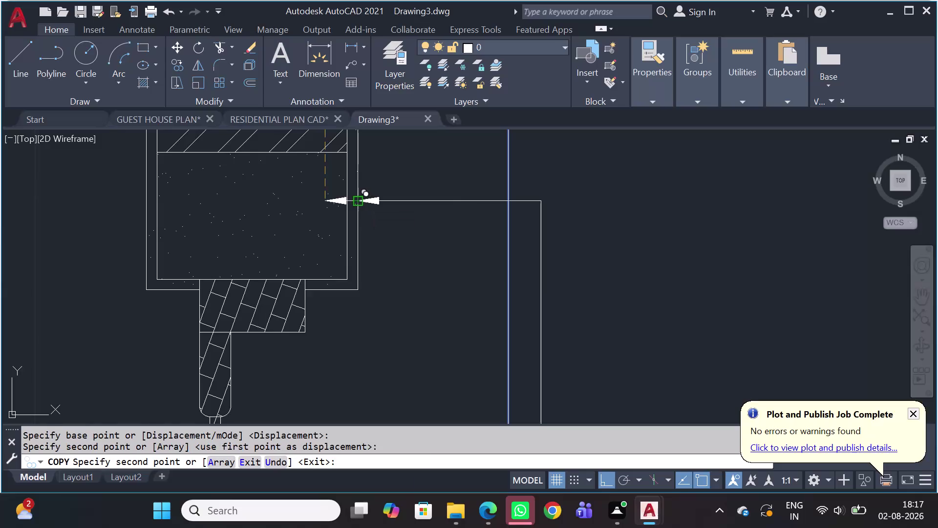
With Ortho off, copy the BRICK WALL -9" note onto the wooden block edge and door panel.
scroll(down, 3)
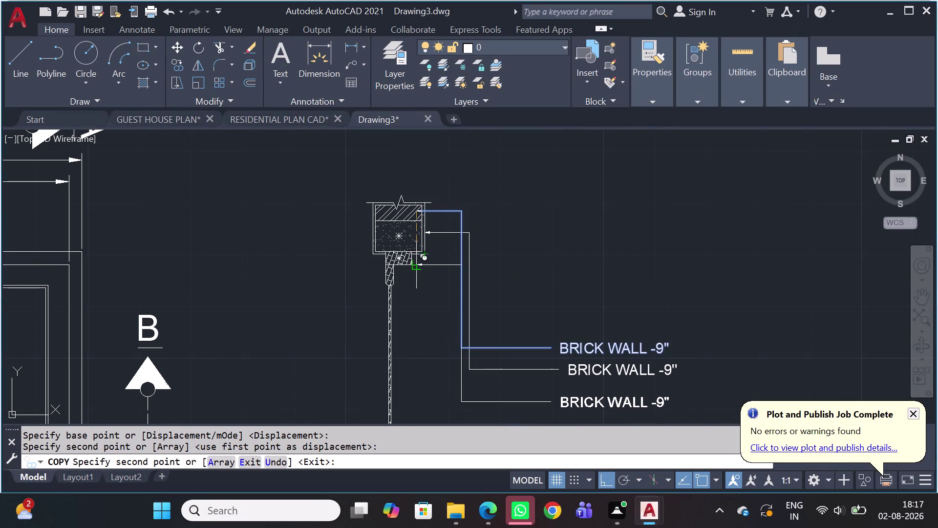
scroll(up, 3)
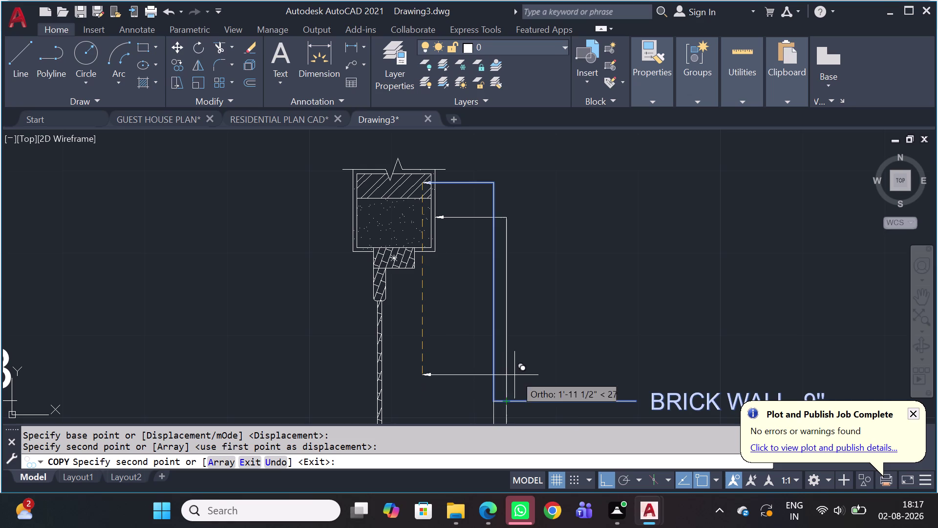
scroll(up, 3)
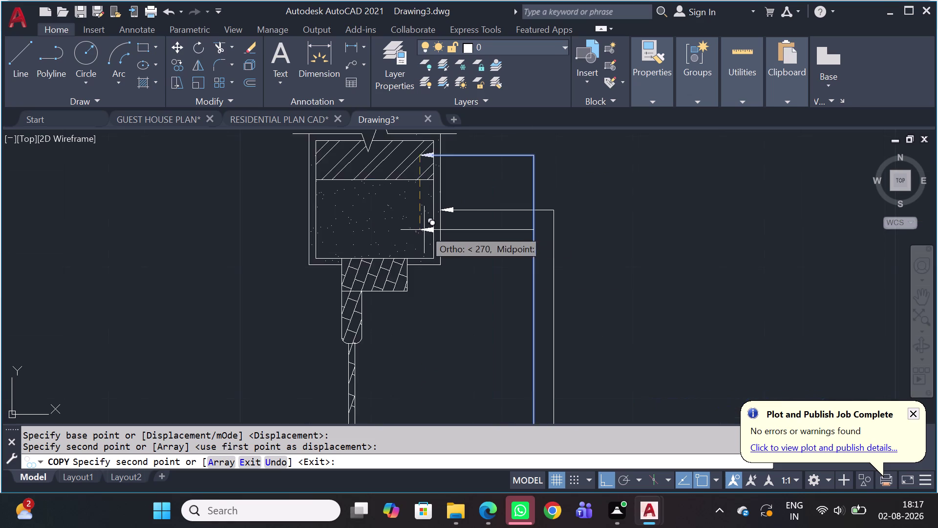
scroll(up, 3)
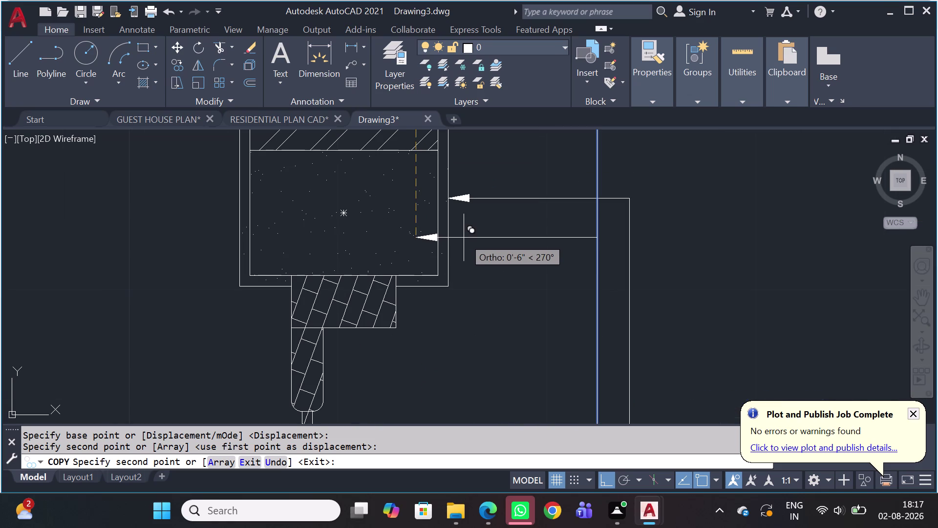
key(shift+F8)
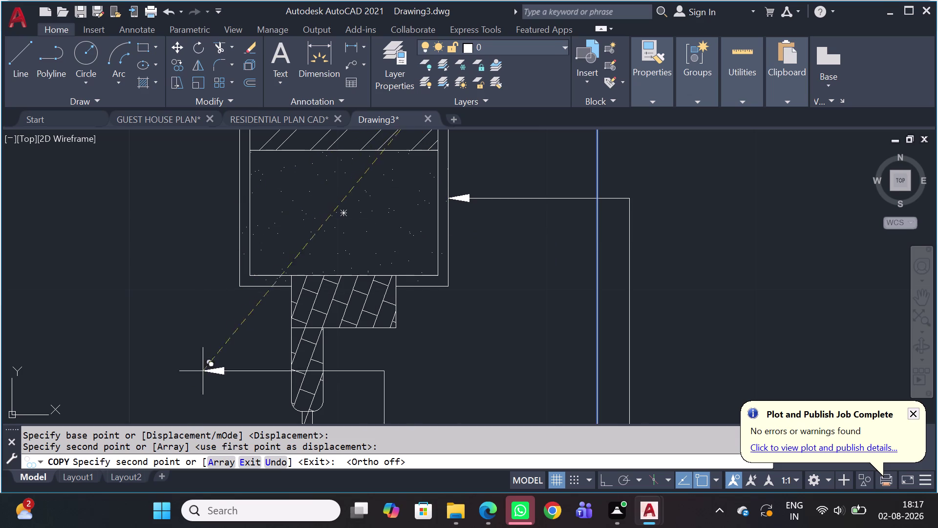
scroll(up, 3)
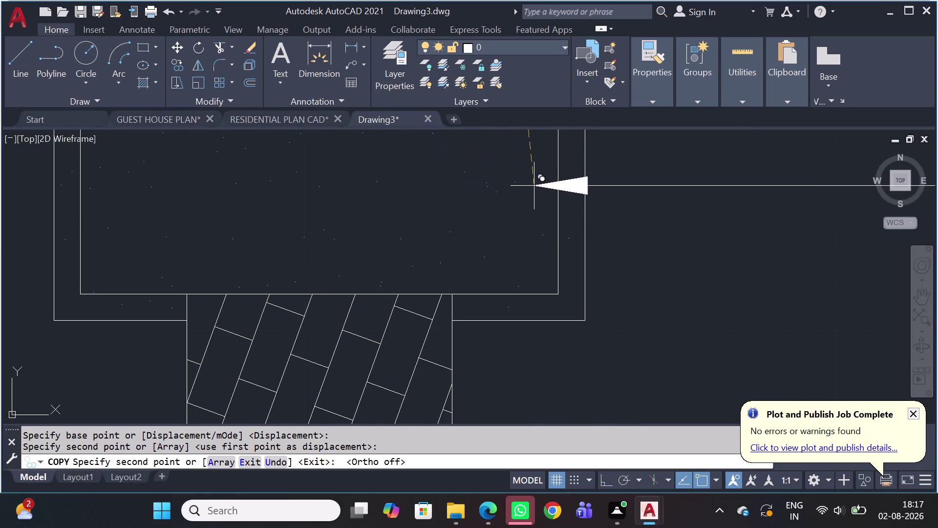
scroll(down, 3)
scroll(up, 3)
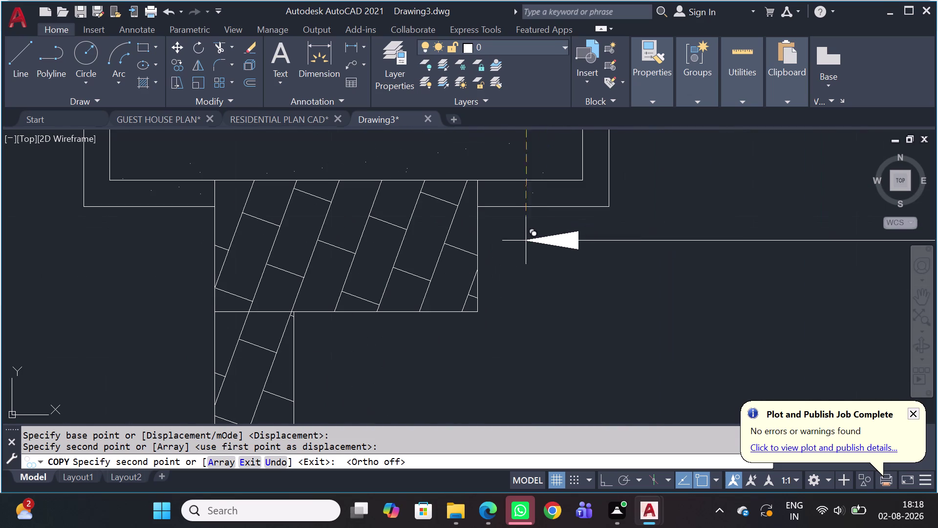
click(478, 251)
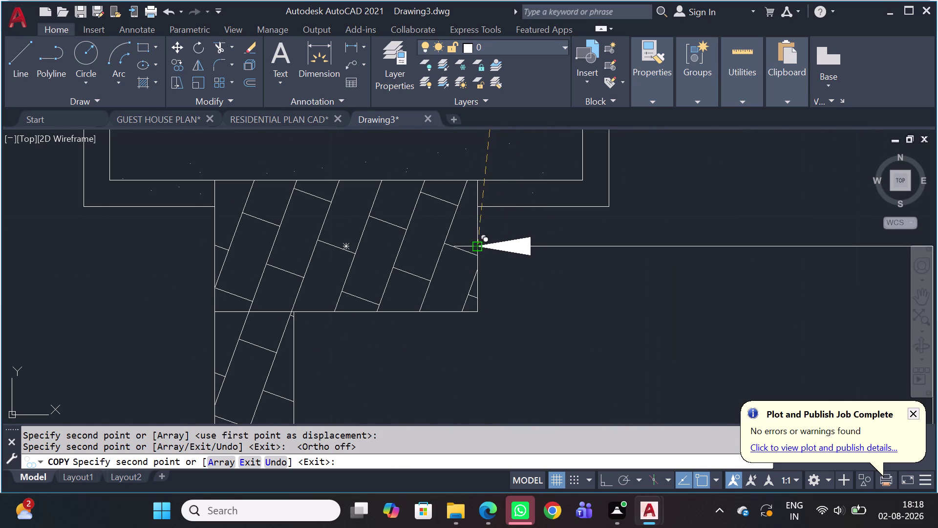
scroll(down, 3)
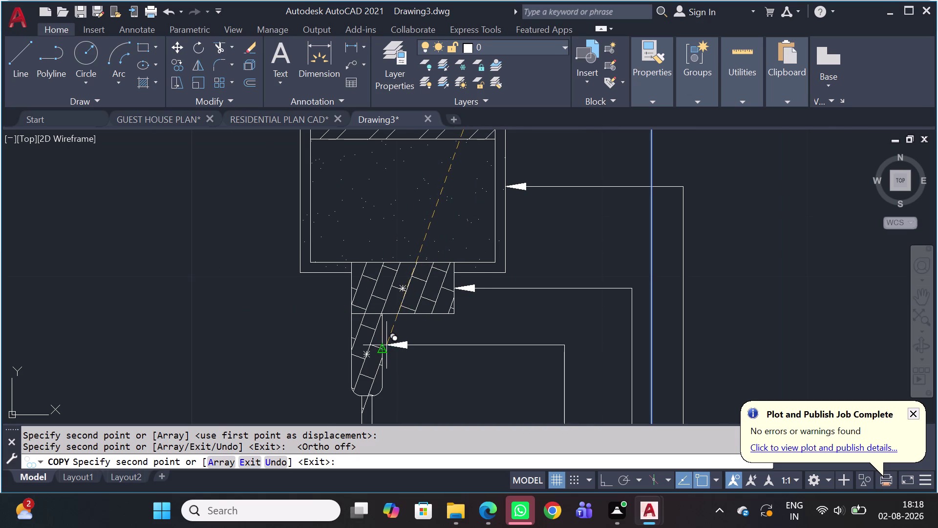
click(386, 347)
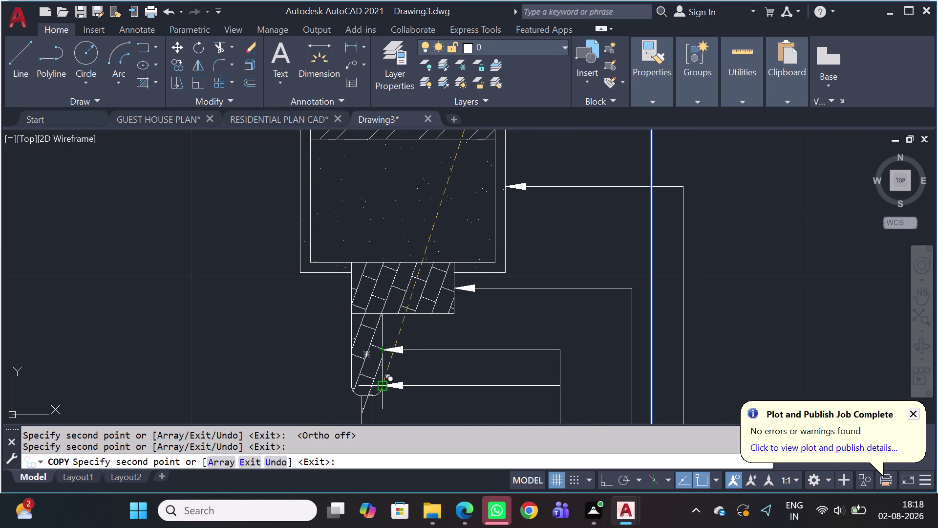
click(378, 388)
Place further note copies along the thin panel and lower block, then finish copying.
scroll(down, 3)
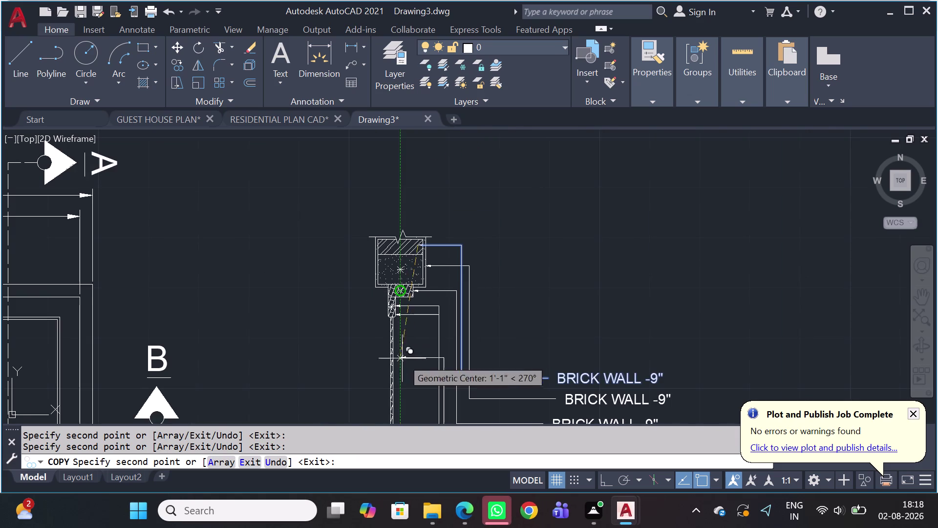
middle_drag(396, 370, 409, 254)
scroll(up, 3)
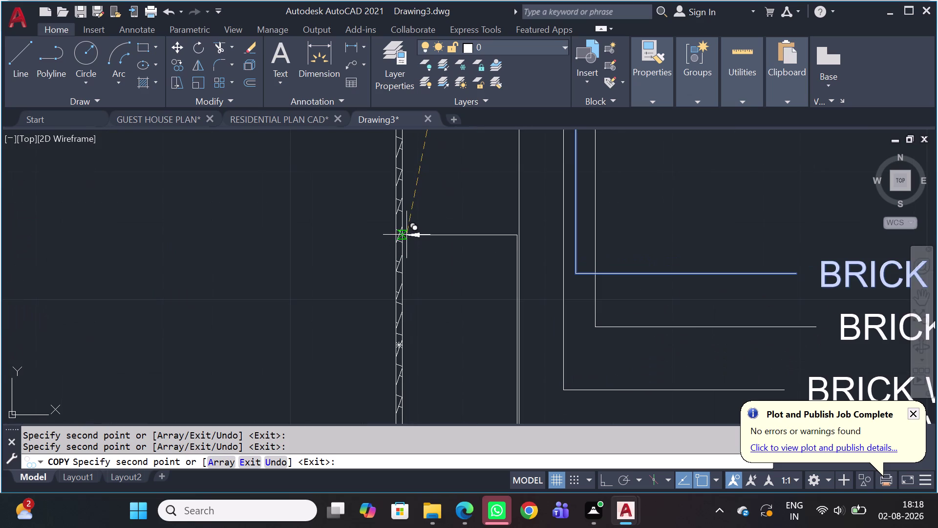
click(406, 234)
scroll(down, 3)
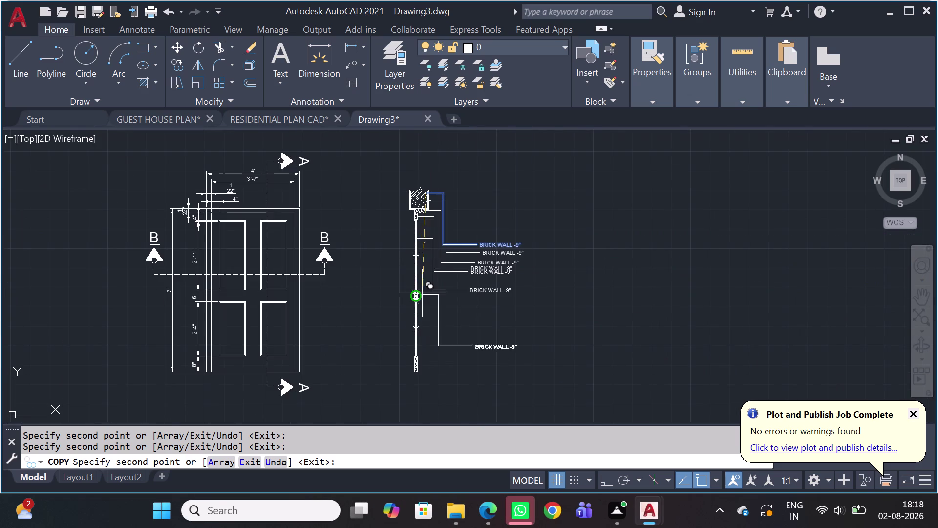
scroll(up, 3)
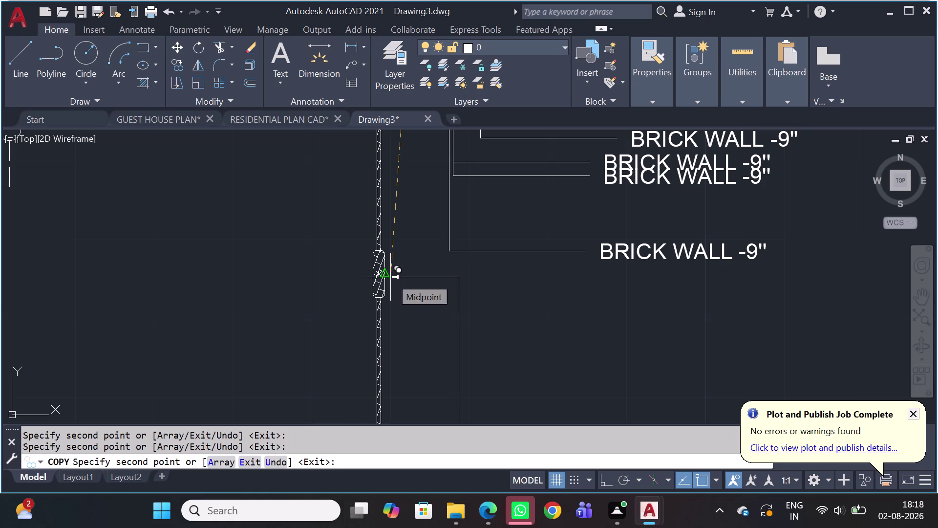
click(390, 277)
scroll(down, 3)
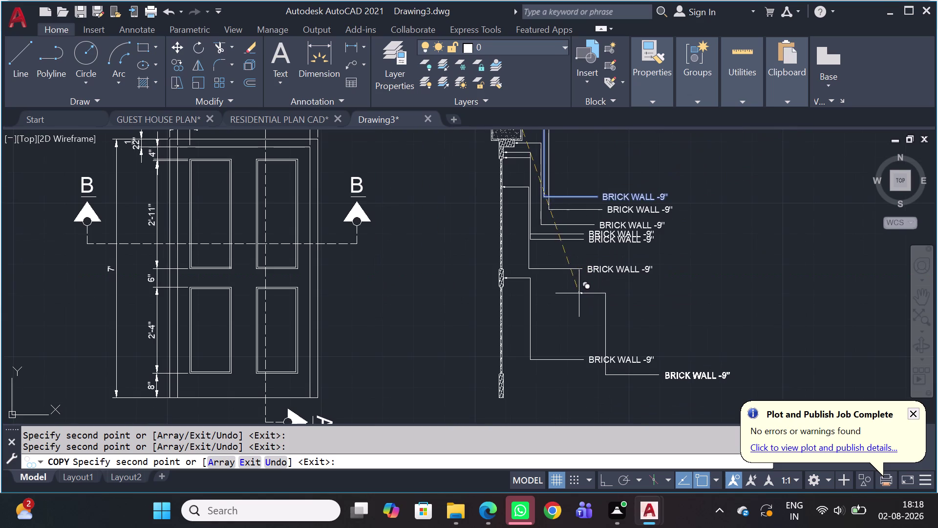
key(Escape)
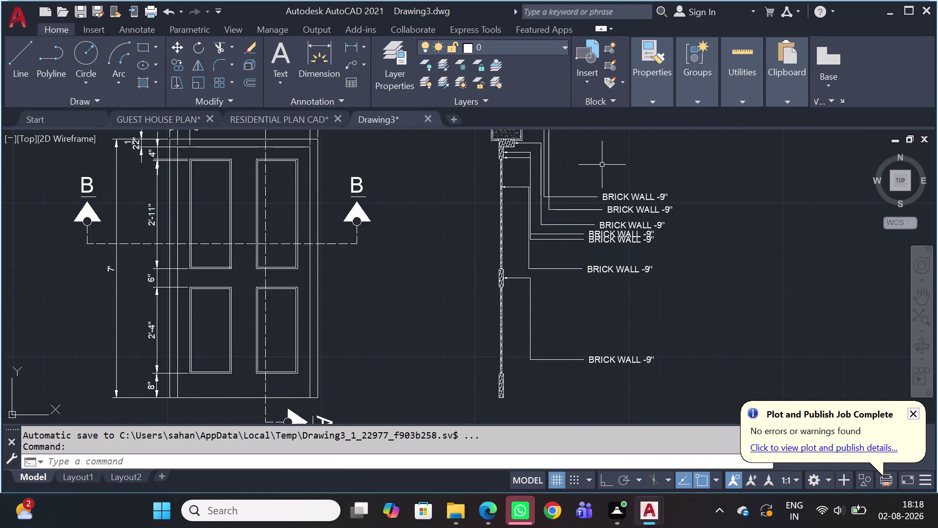
Window-select the five duplicated BRICK WALL -9" notes and delete them.
middle_drag(602, 174, 659, 320)
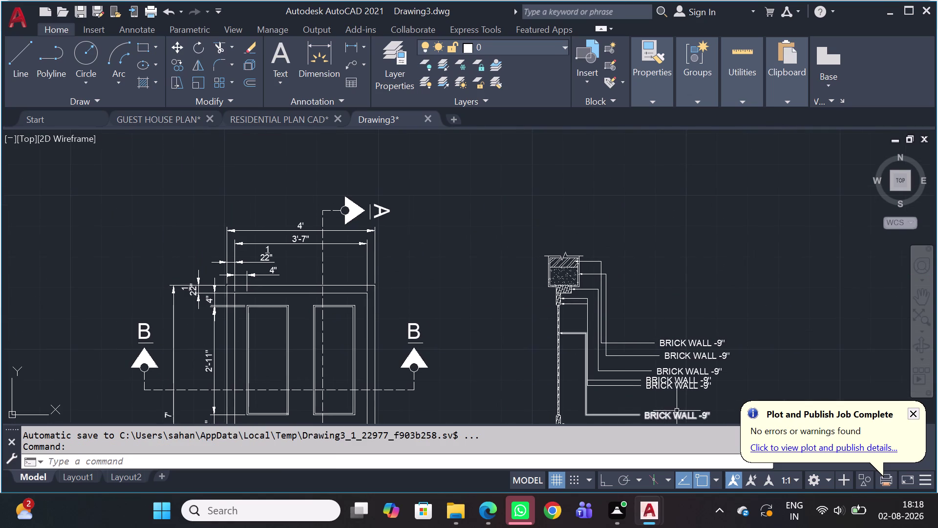
scroll(up, 3)
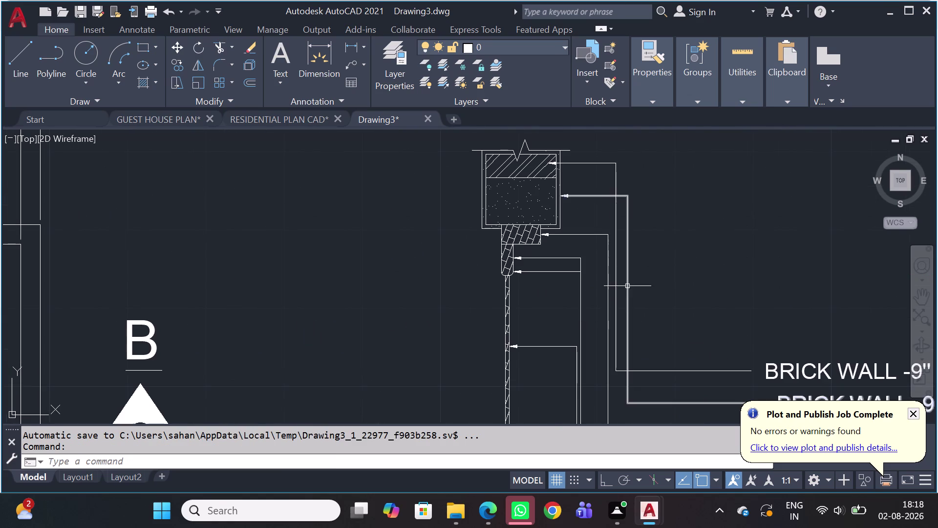
middle_drag(632, 289, 631, 224)
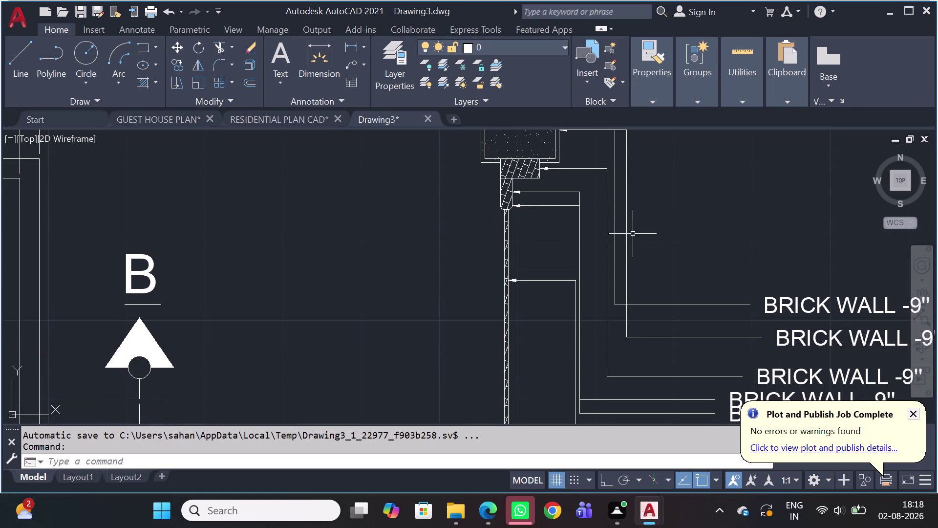
click(640, 316)
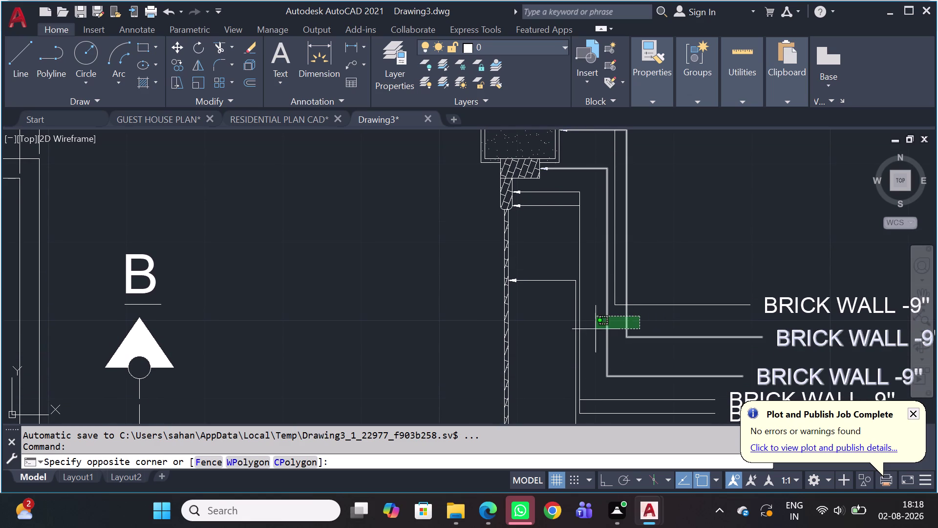
click(571, 354)
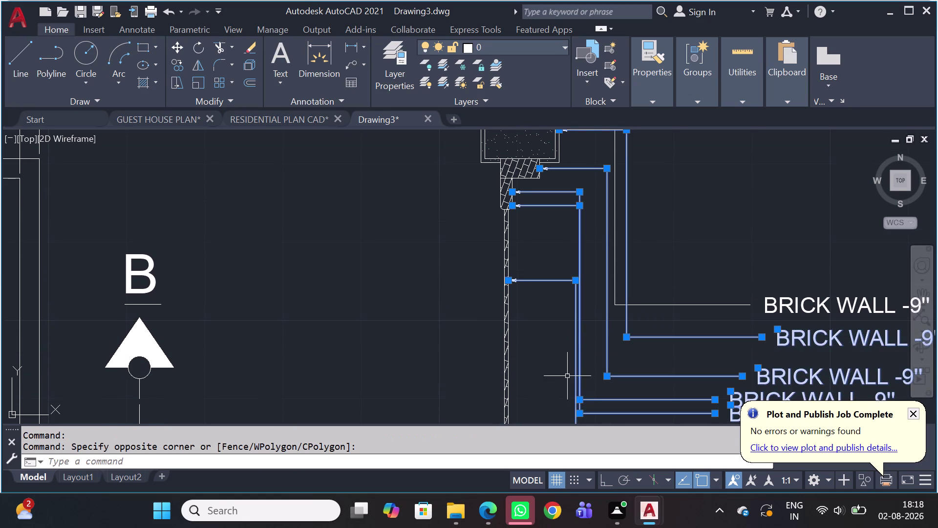
key(Delete)
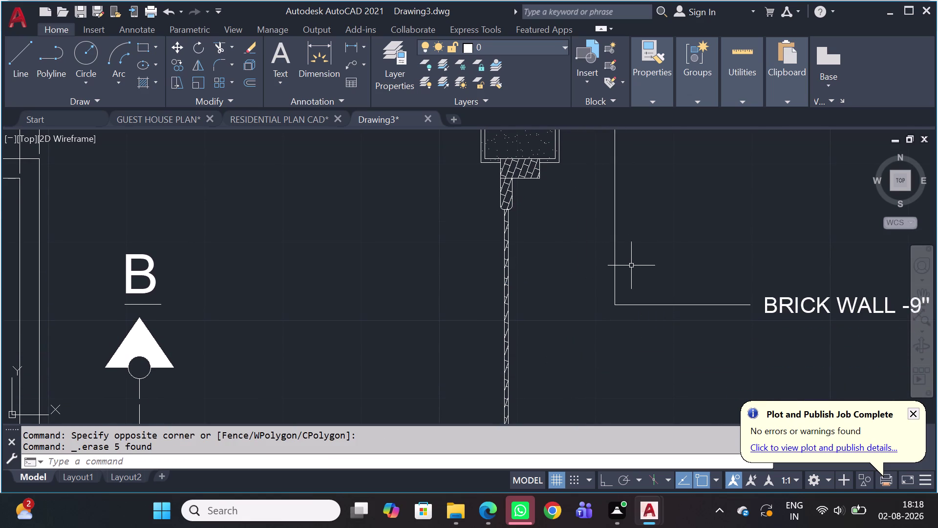
scroll(down, 3)
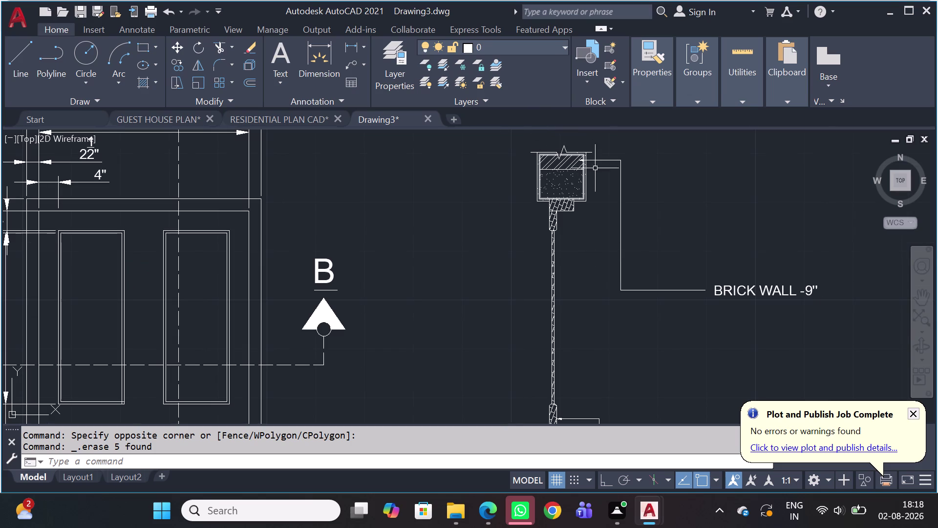
click(351, 68)
scroll(up, 3)
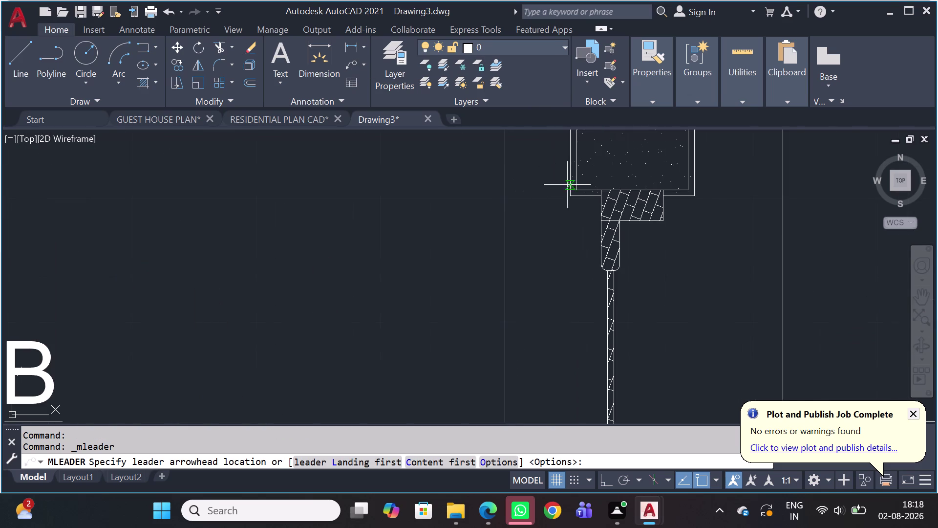
Draw a trial multileader from the door frame out to the right with Ortho on.
middle_drag(583, 193, 335, 397)
scroll(up, 3)
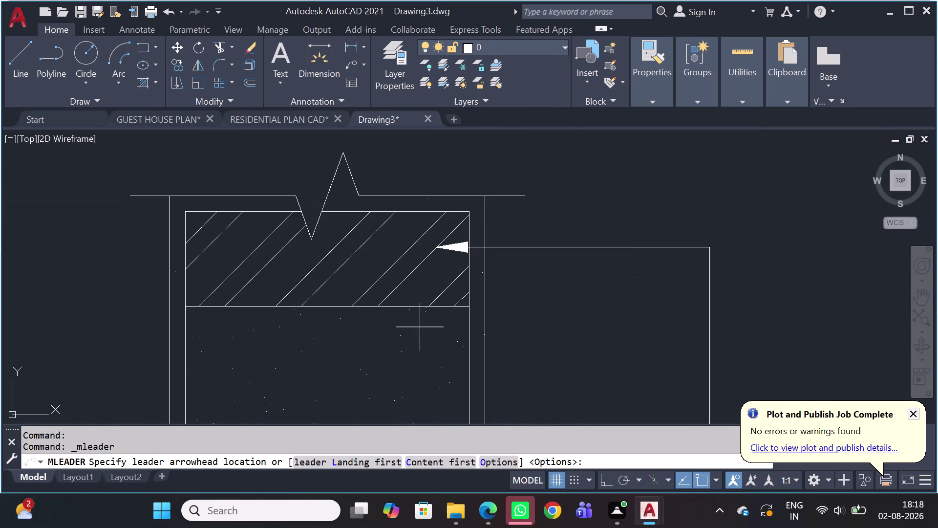
click(481, 281)
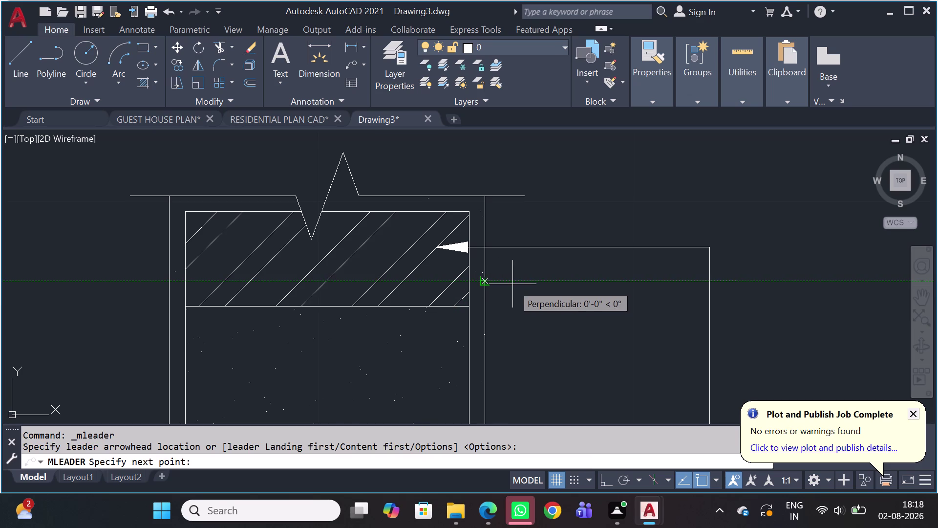
click(573, 280)
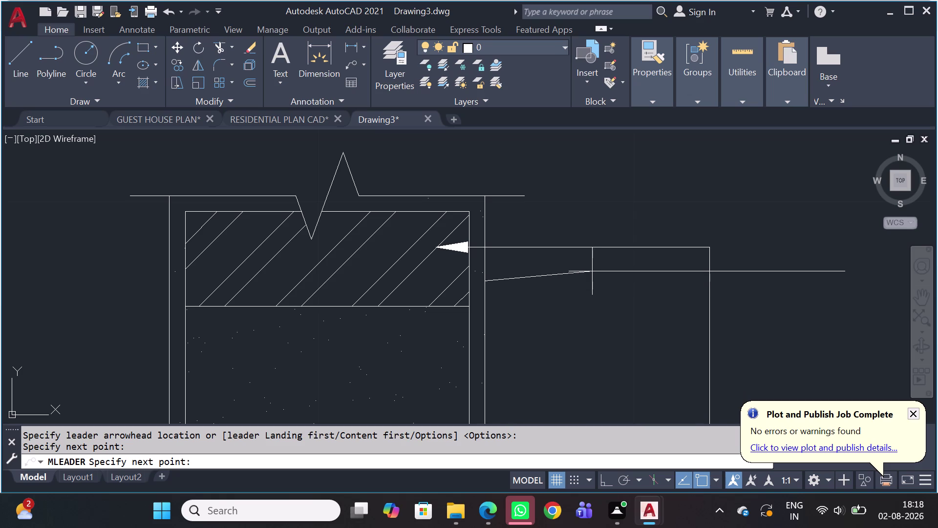
key(shift+F8)
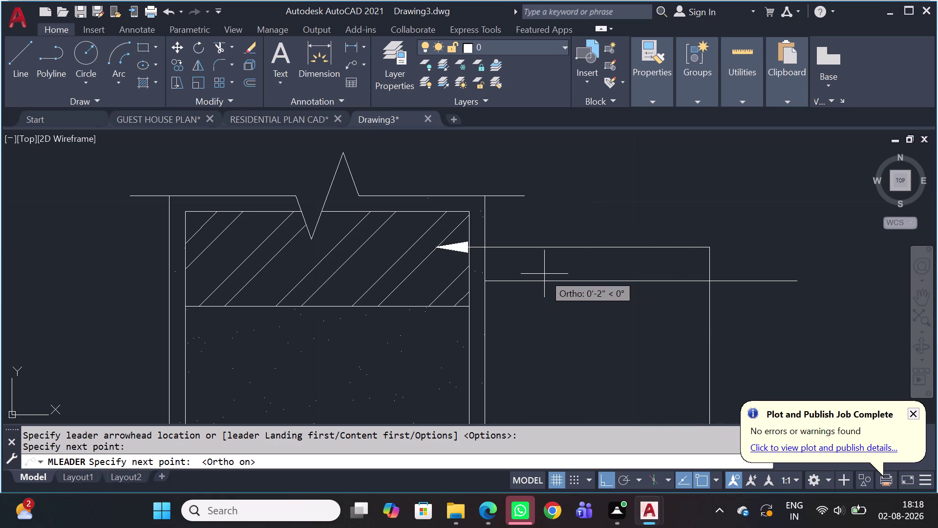
click(576, 276)
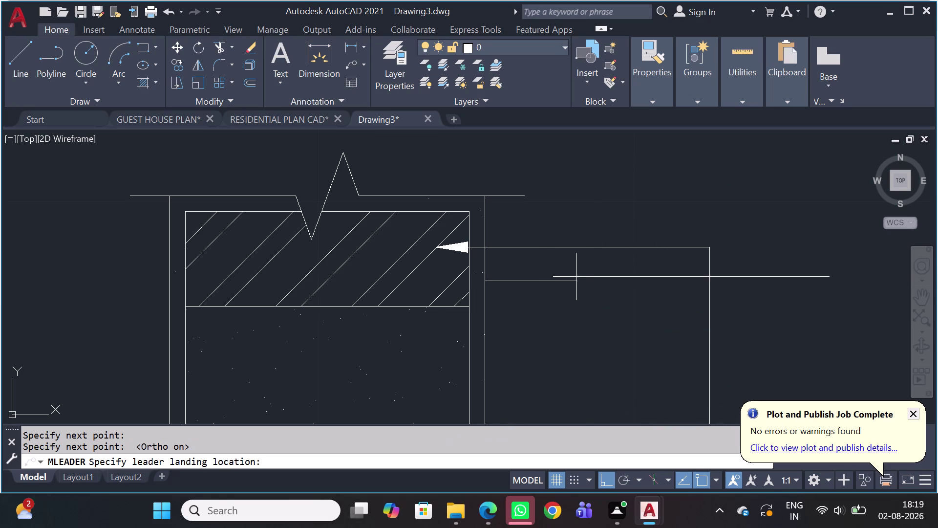
scroll(down, 3)
middle_drag(562, 381, 577, 297)
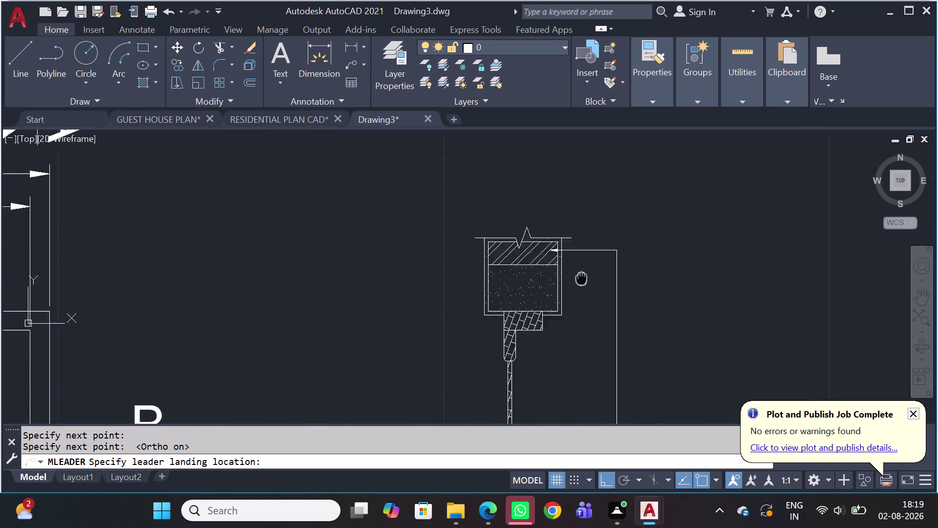
middle_drag(577, 297, 590, 175)
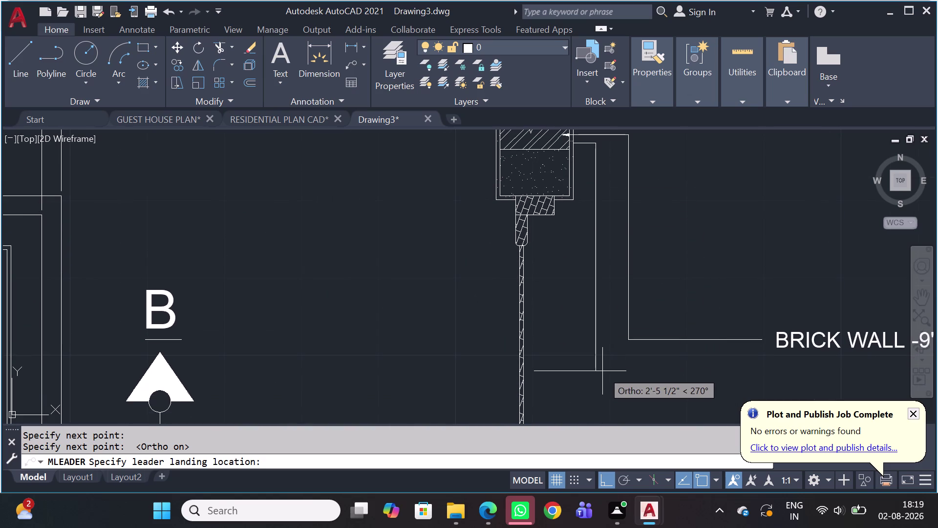
click(603, 362)
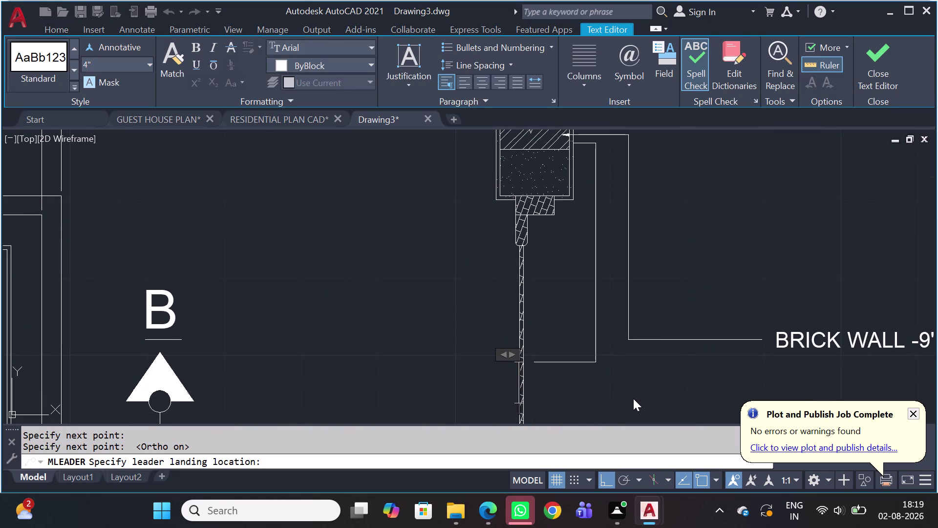
Cancel the empty note text and delete the leftover leader.
key(Escape)
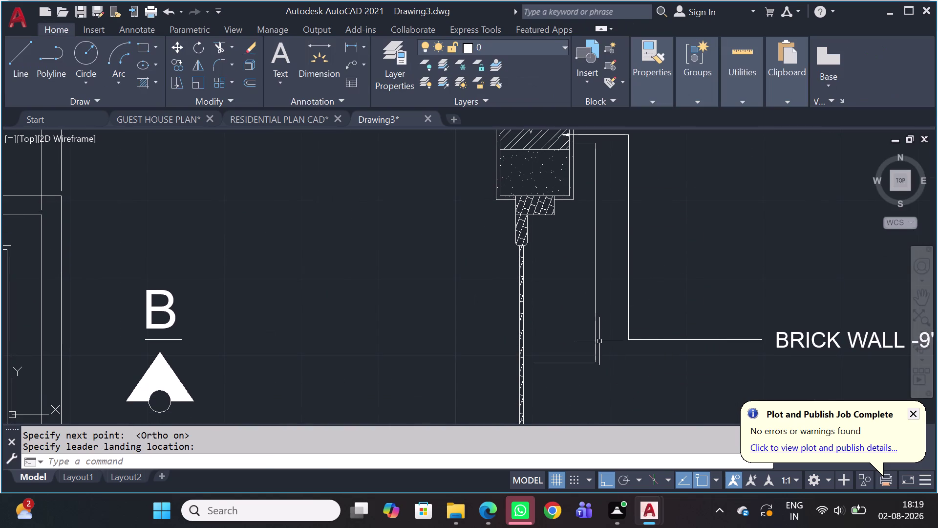
click(603, 350)
click(571, 296)
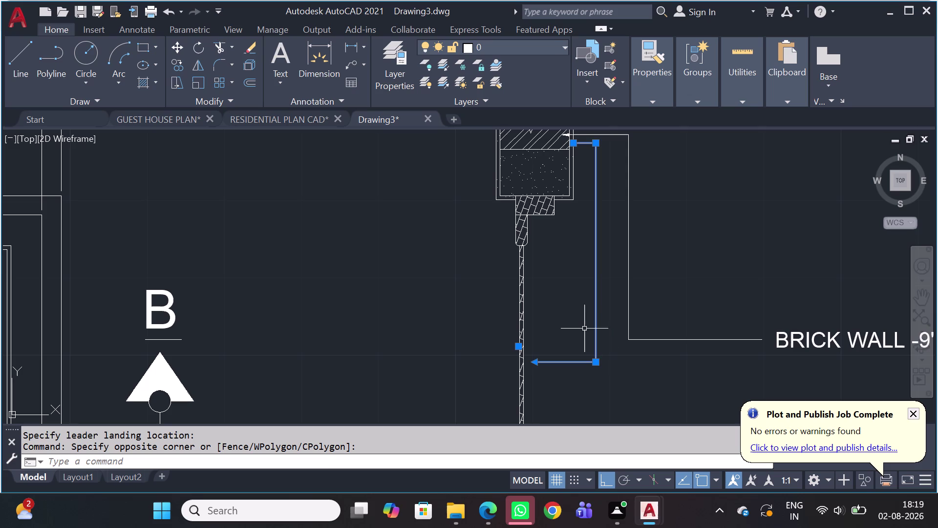
key(Delete)
Draw a multileader from the plaster layer, landing beneath the BRICK WALL -9" note.
scroll(down, 3)
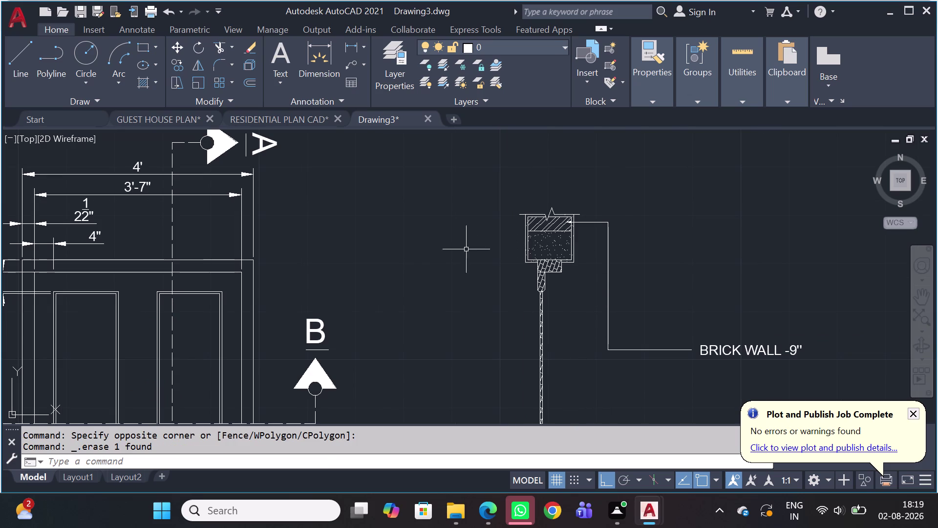
scroll(up, 3)
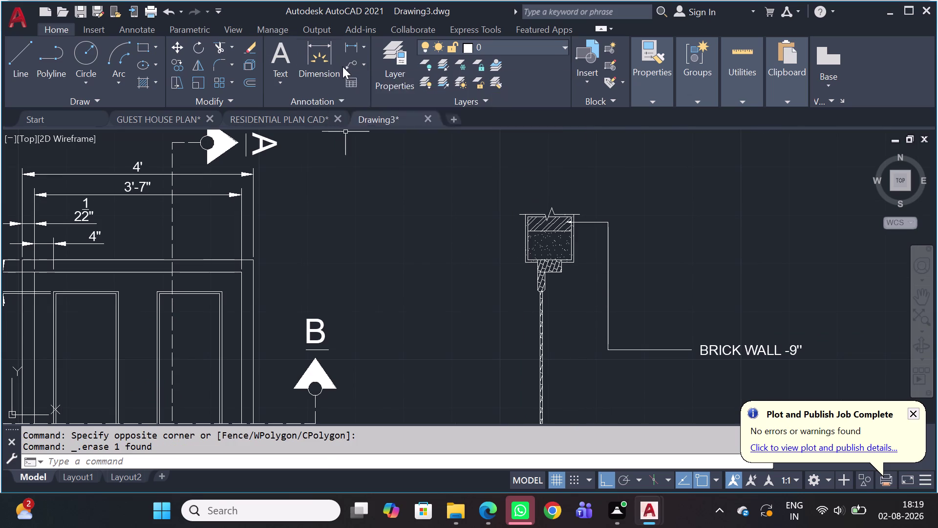
click(343, 69)
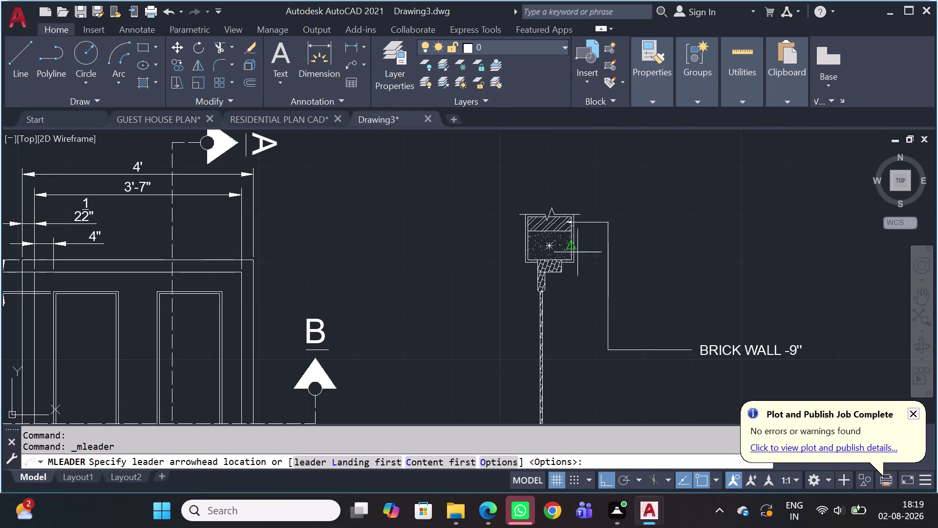
scroll(up, 3)
scroll(up, 3)
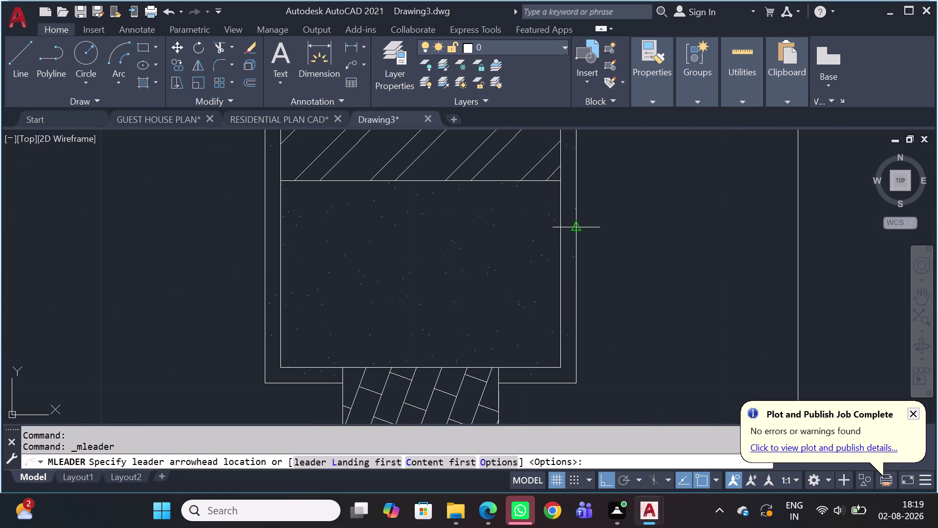
scroll(down, 3)
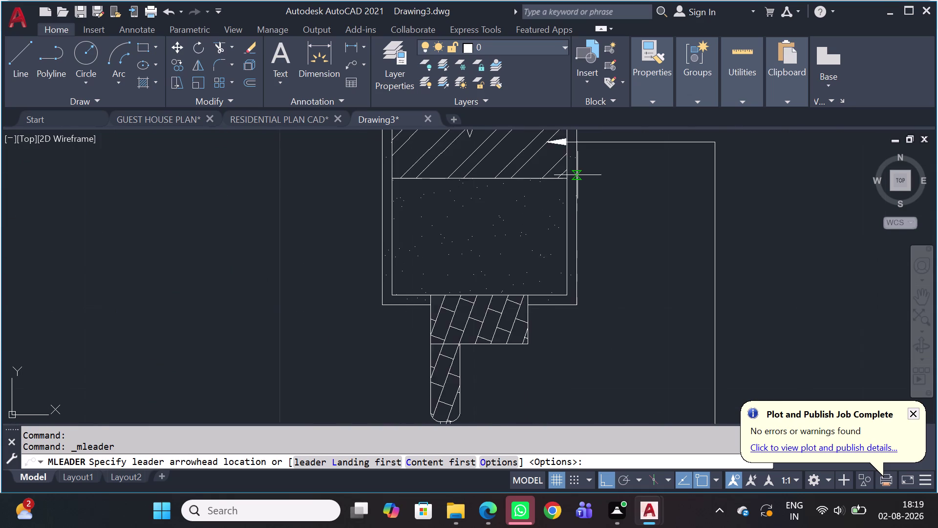
scroll(down, 3)
scroll(up, 3)
middle_drag(585, 187, 615, 230)
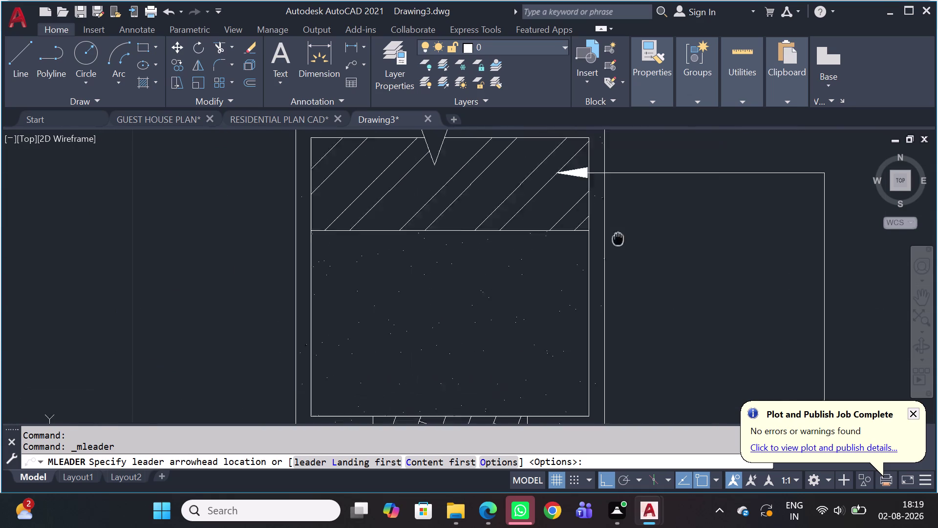
middle_drag(615, 230, 631, 270)
scroll(up, 3)
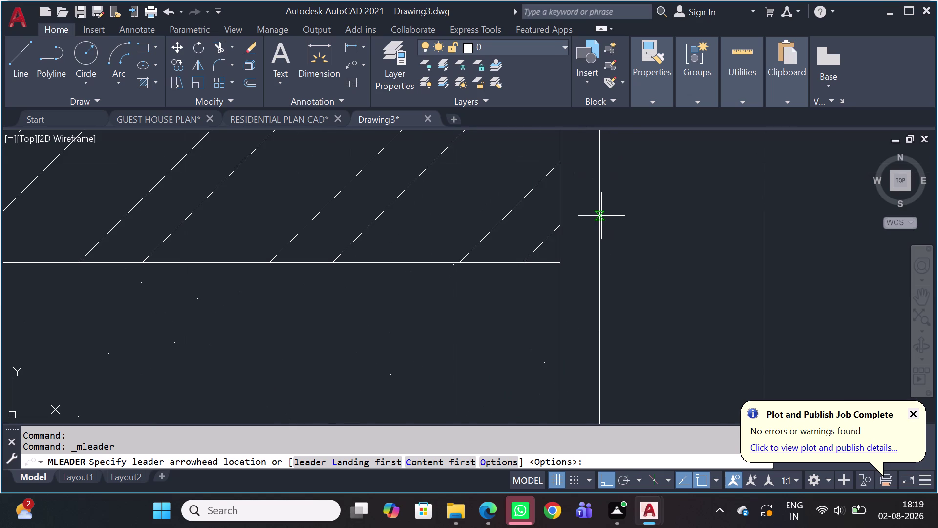
click(602, 216)
scroll(down, 3)
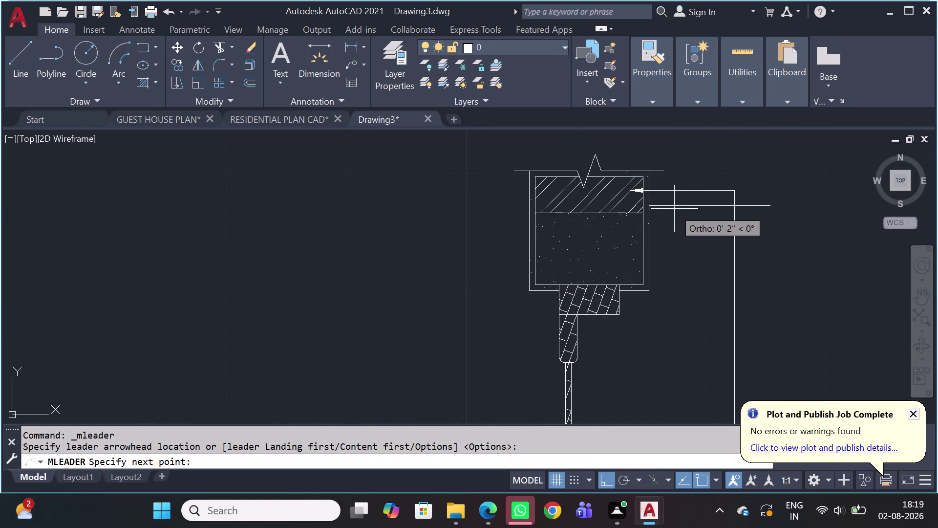
click(680, 209)
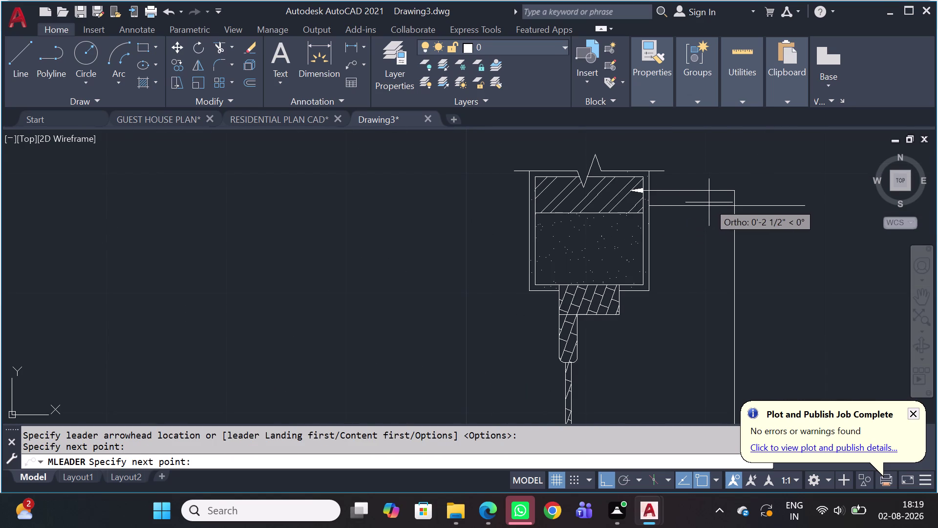
scroll(down, 3)
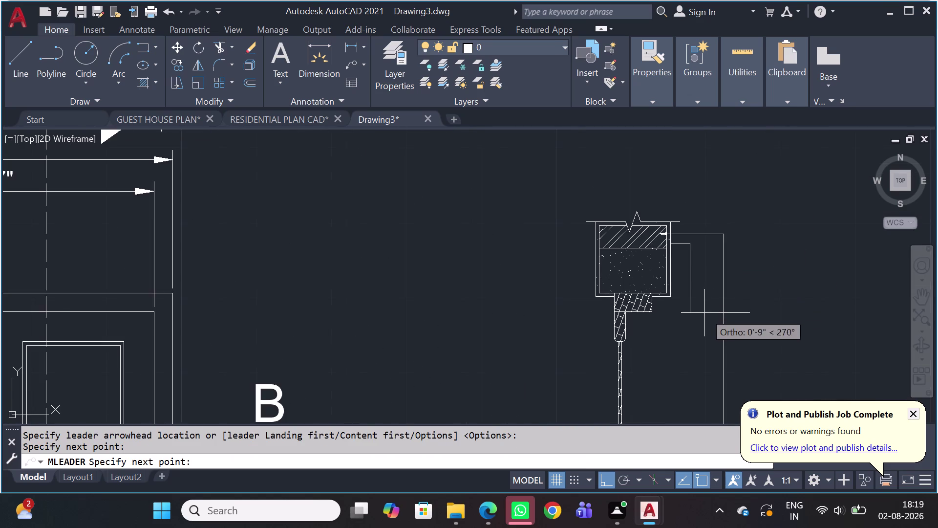
scroll(down, 3)
middle_drag(702, 410, 700, 401)
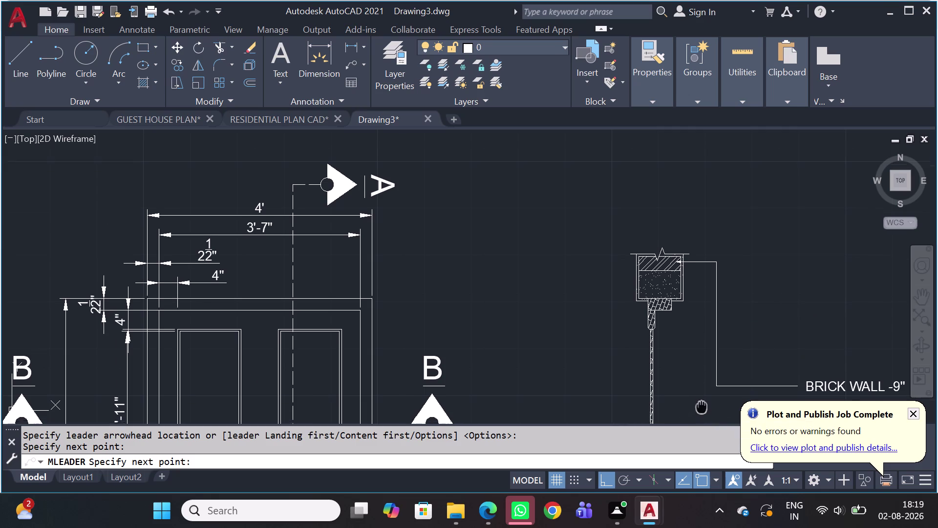
middle_drag(700, 401, 676, 288)
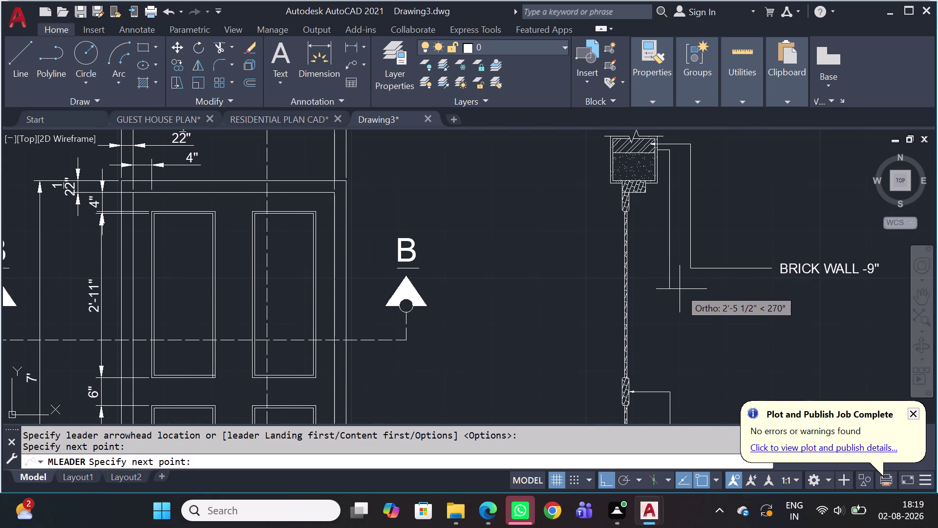
click(679, 293)
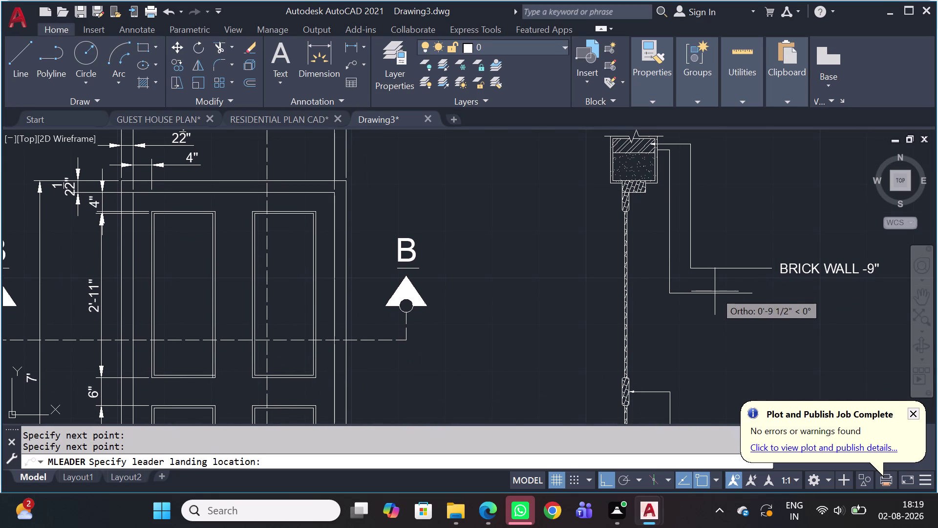
click(724, 295)
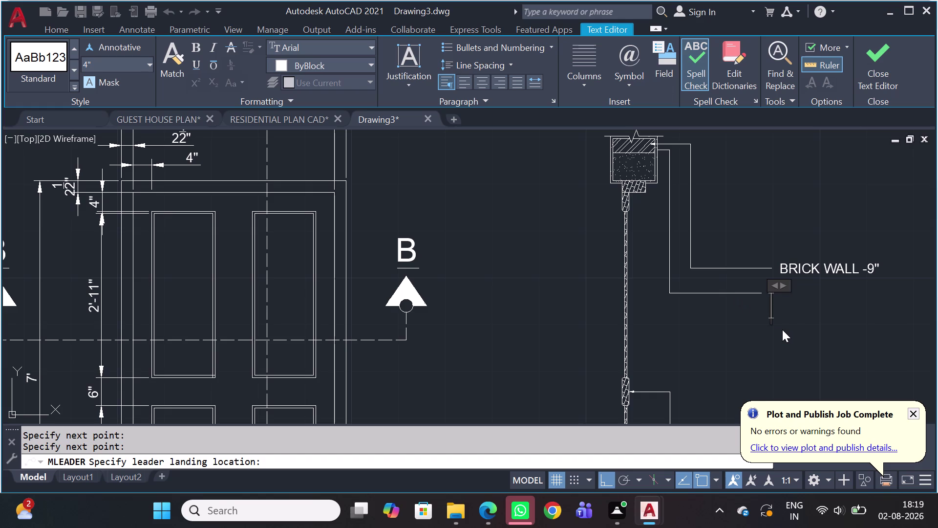
Type the note text CEMENT PLASTER -1/2, correcting stray line breaks and typos.
text(CEM)
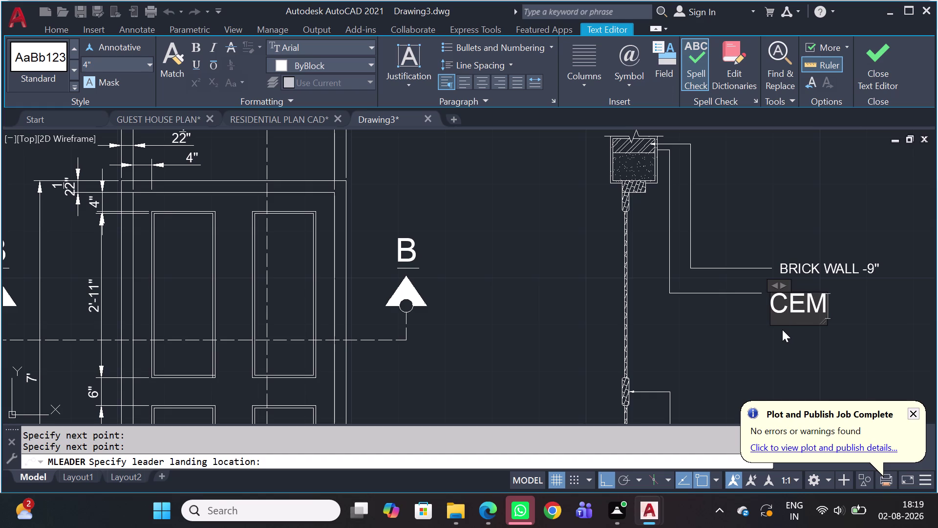
text(ENT)
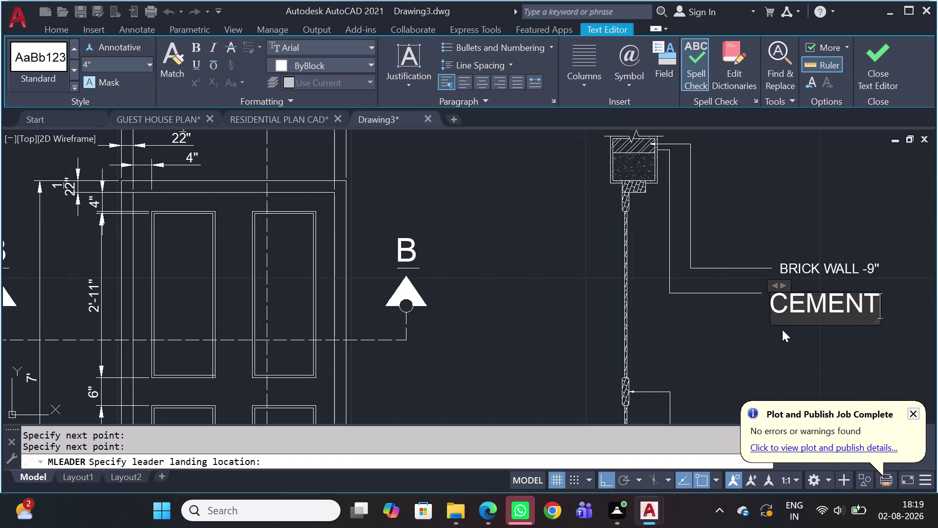
key(space)
text(PL)
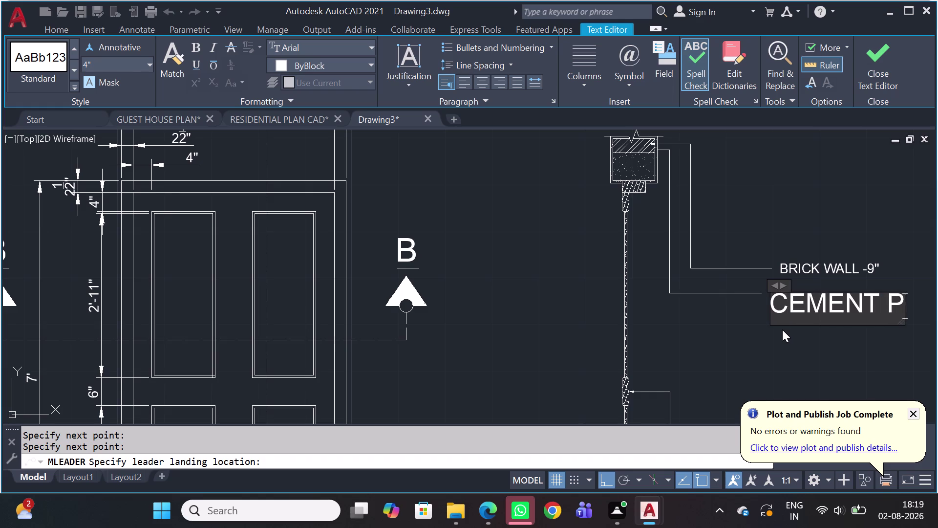
text(ASTER)
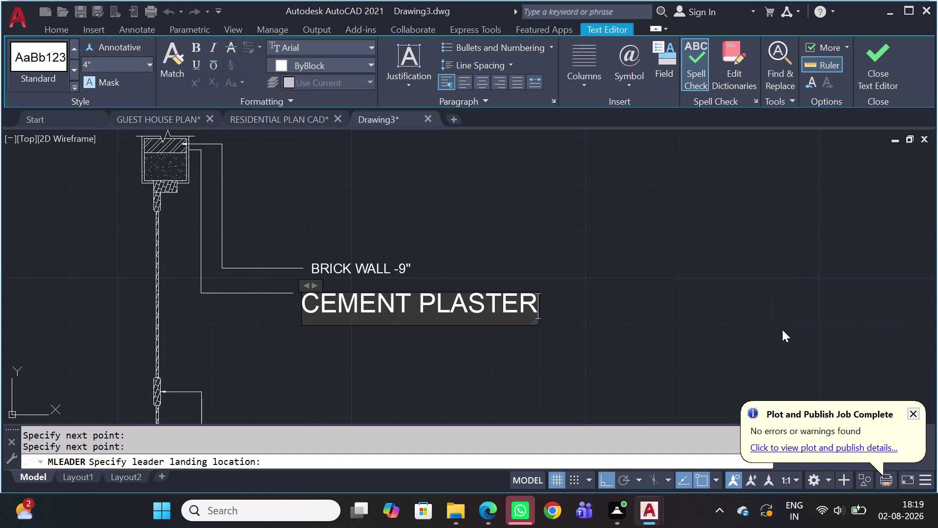
key(space)
key(minus)
key(1)
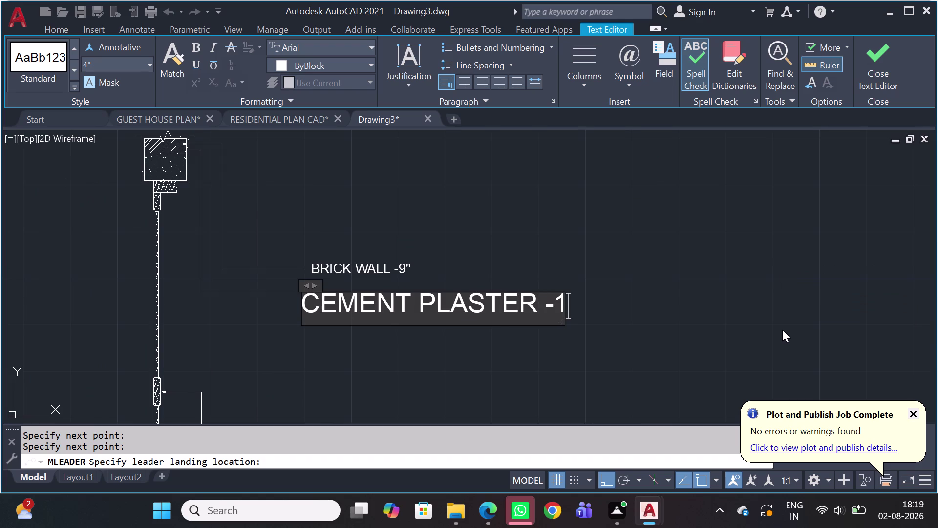
text(/2)
key(Return)
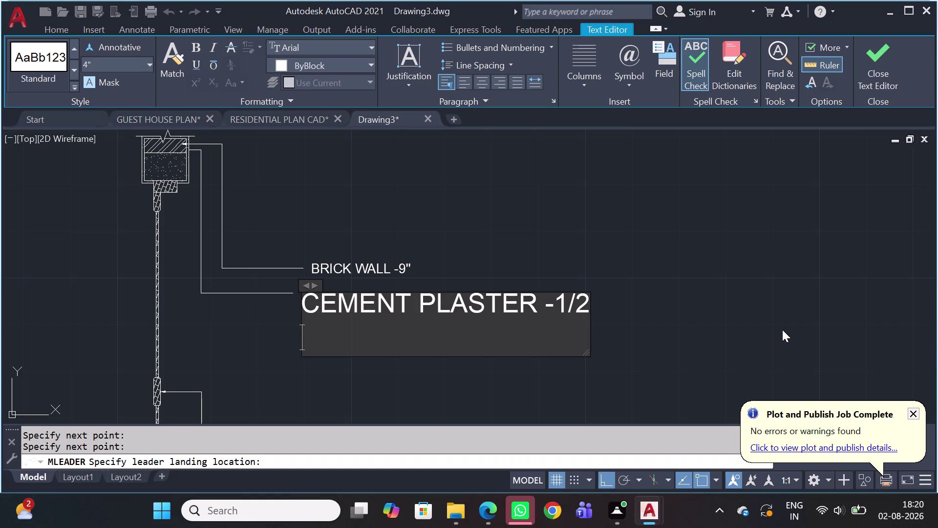
key(BackSpace)
key(BackSpace)
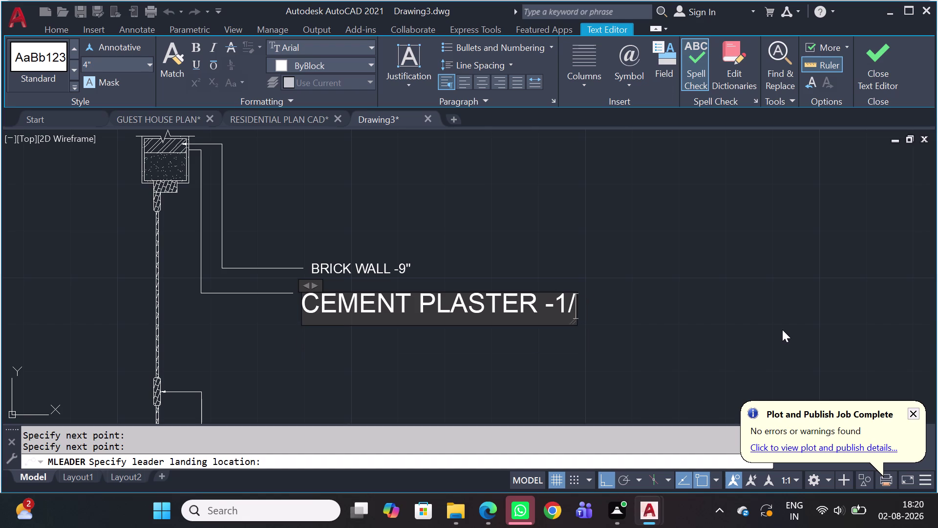
key(2)
key(Return)
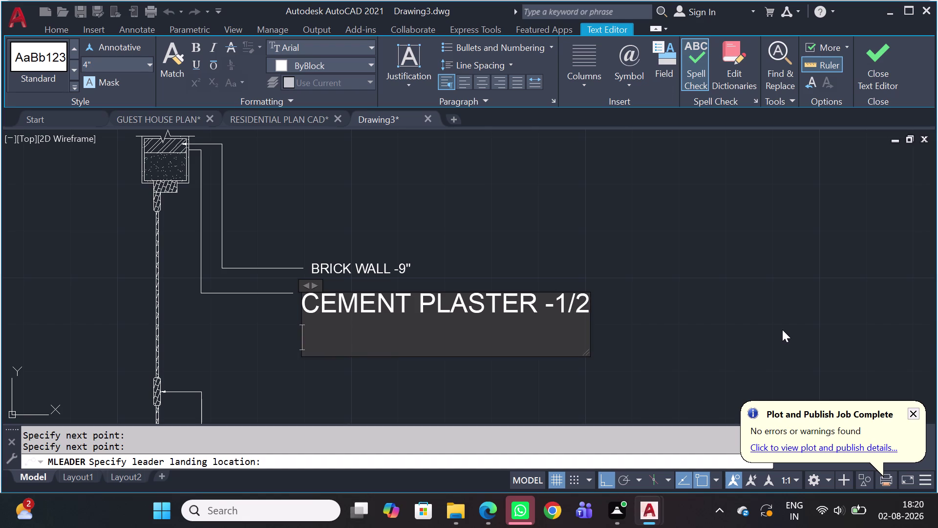
key(BackSpace)
key(BackSpace)
key(BackSpace)
key(BackSpace)
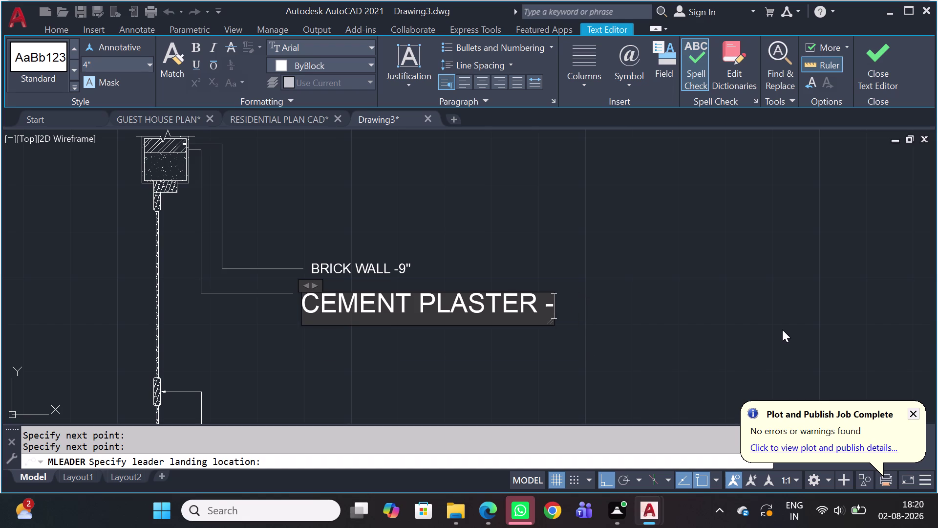
text(1/2)
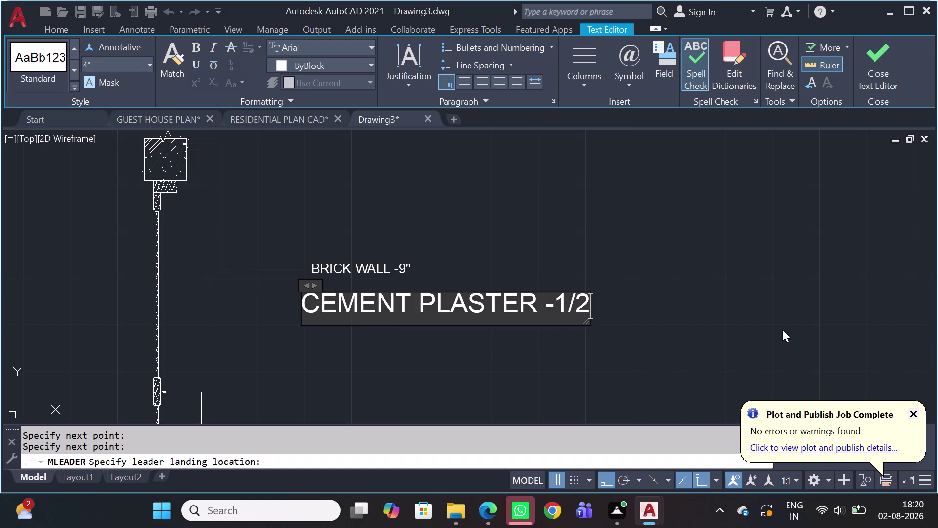
key(Return)
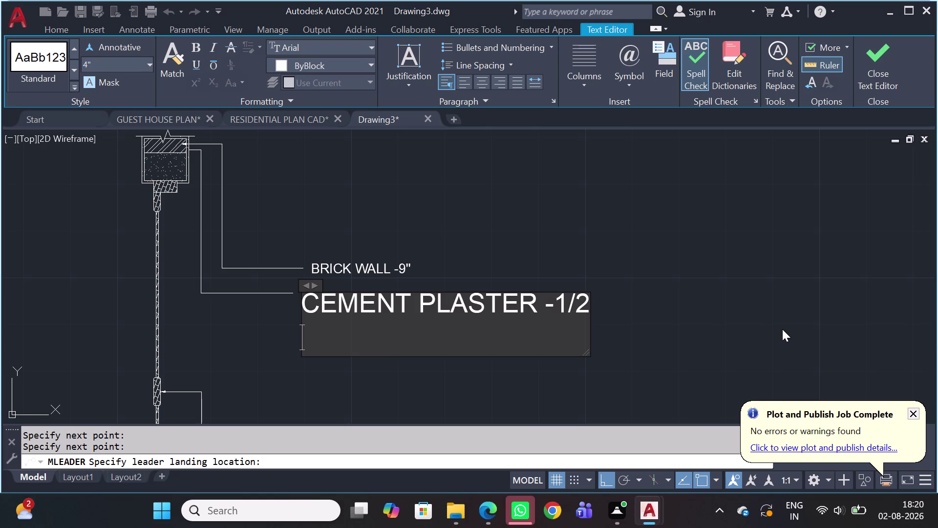
key(BackSpace)
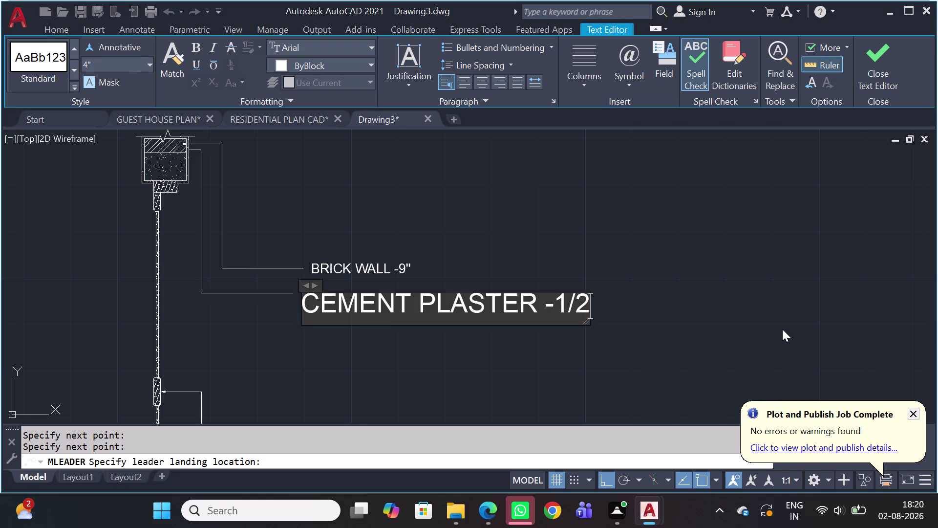
Add the inch mark and THICK, completing CEMENT PLASTER -1/2" THICK, and close the editor.
text('')
key(Return)
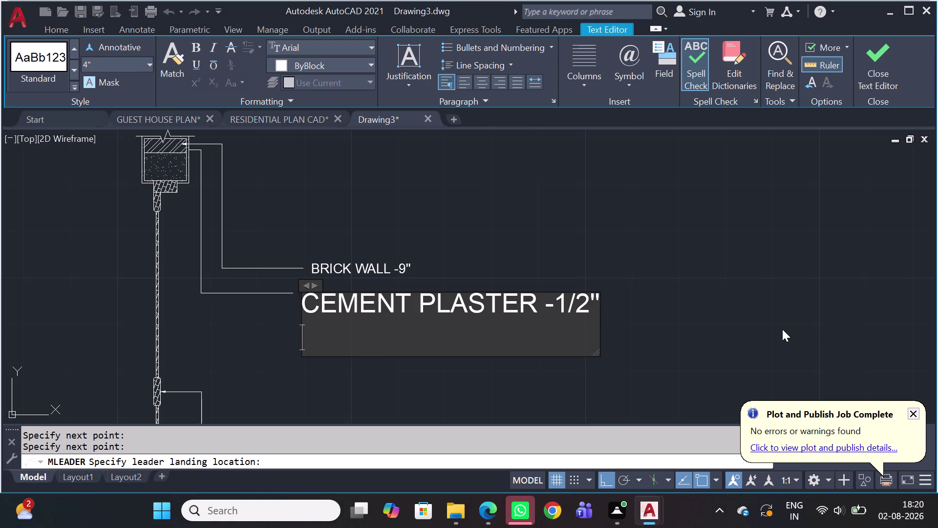
key(BackSpace)
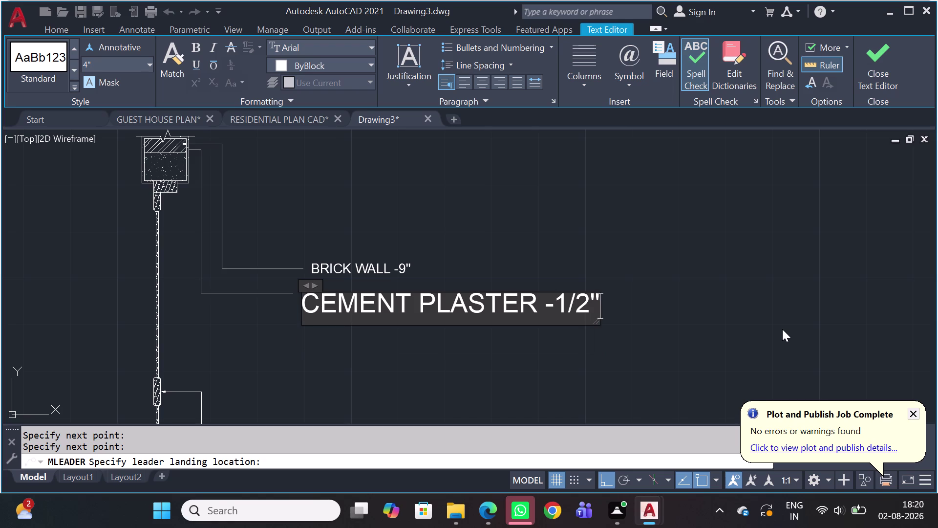
text(YJ)
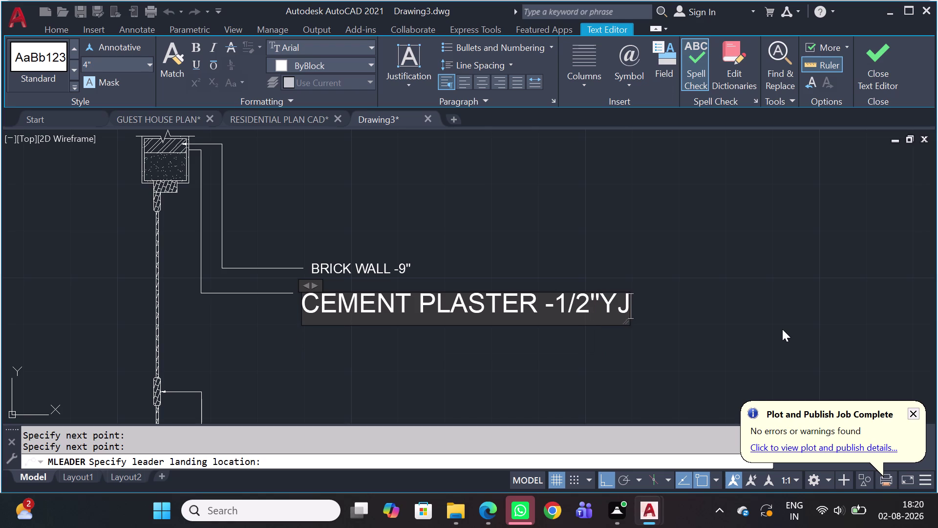
key(BackSpace)
key(BackSpace)
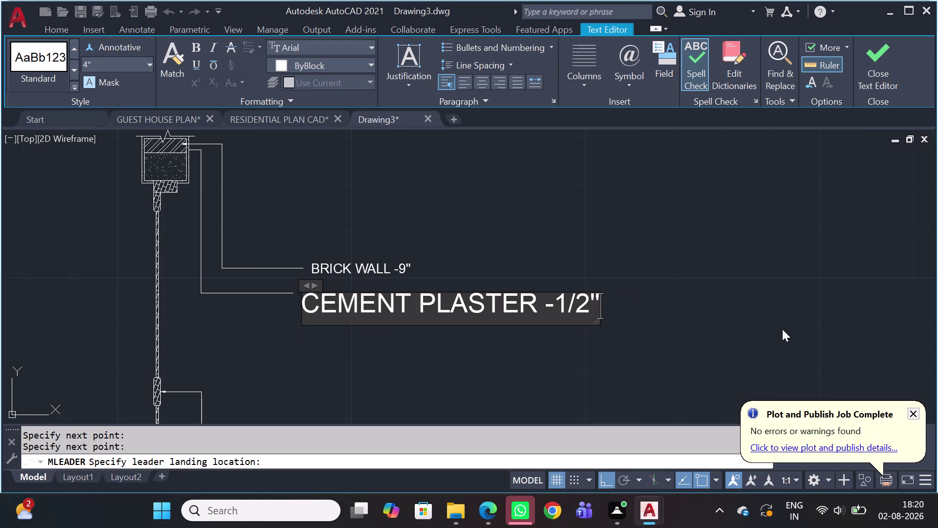
key(y)
key(BackSpace)
key(space)
text(T)
text(HICK)
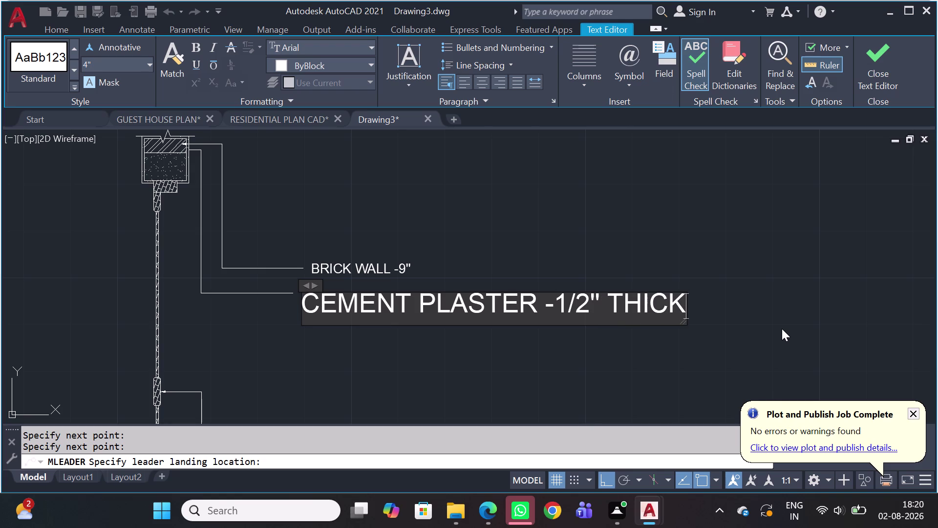
click(771, 379)
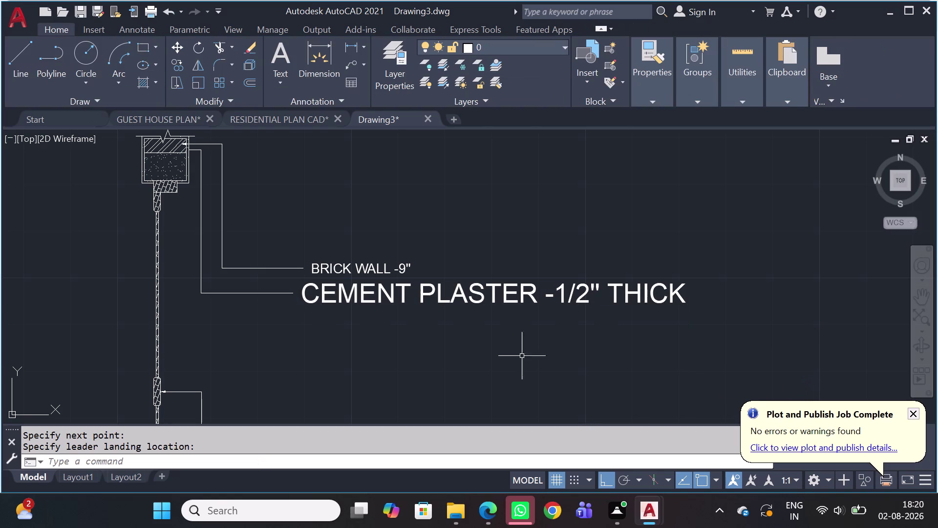
Try MATCHPROP with the BRICK WALL -9" note as source, then cancel.
scroll(down, 3)
scroll(up, 3)
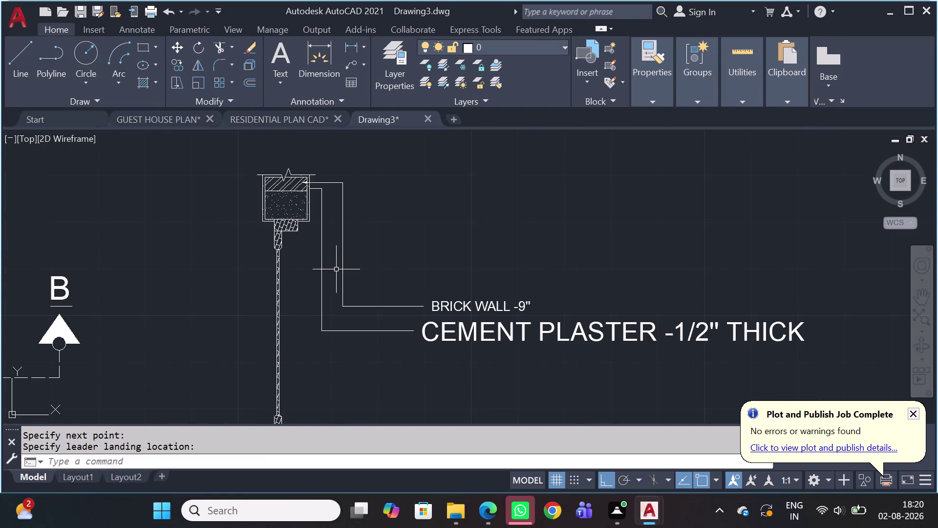
key(m)
key(a)
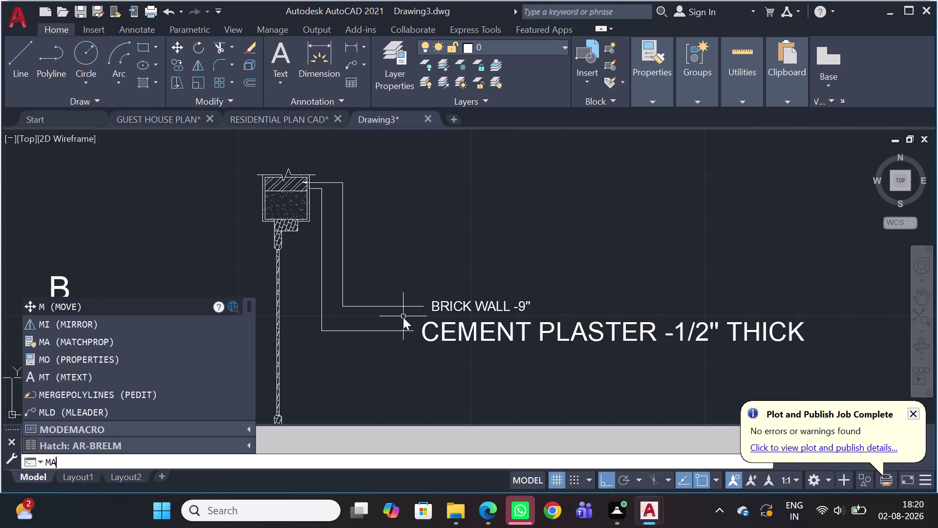
key(space)
click(436, 334)
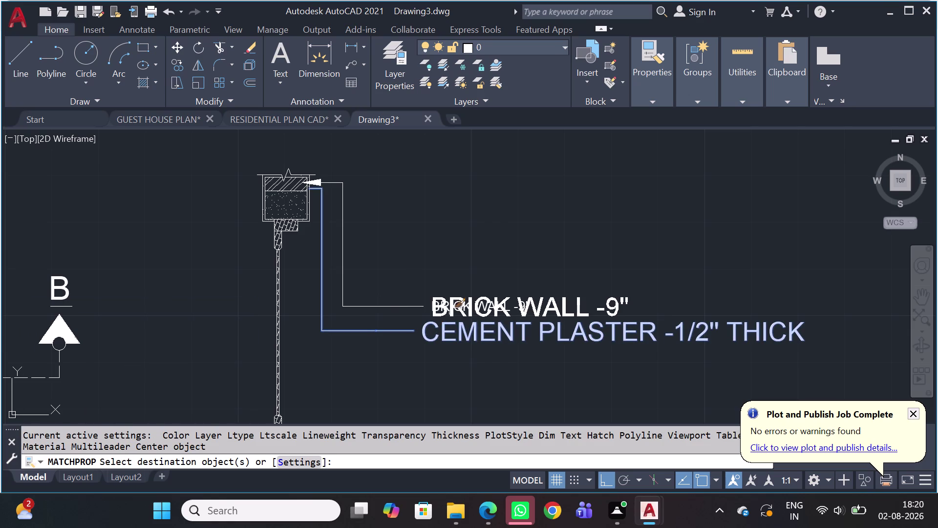
key(Escape)
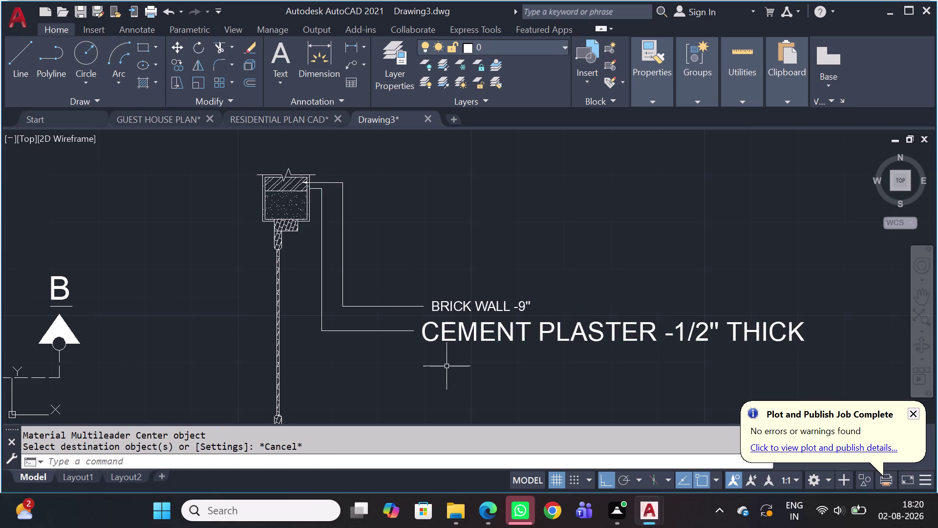
Match the CEMENT PLASTER note's properties to the BRICK WALL -9" note with MA.
key(m)
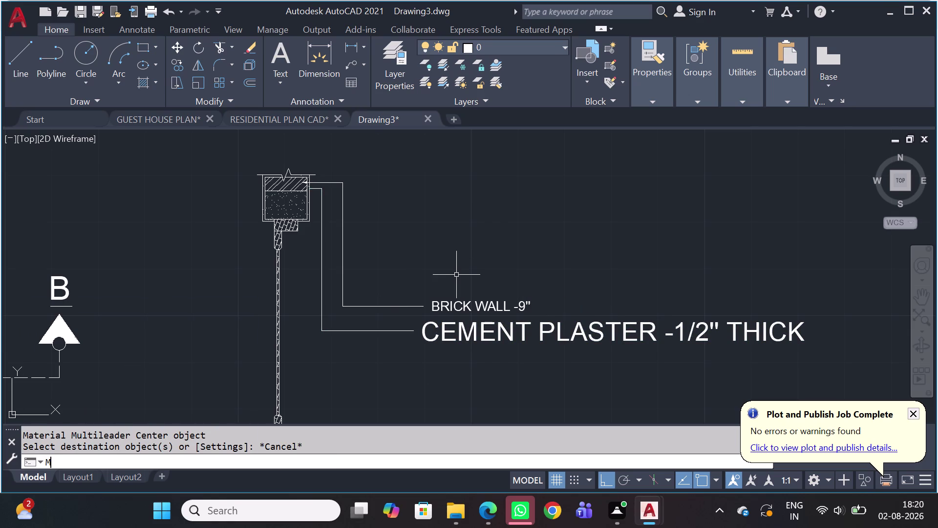
text(A)
key(space)
scroll(up, 3)
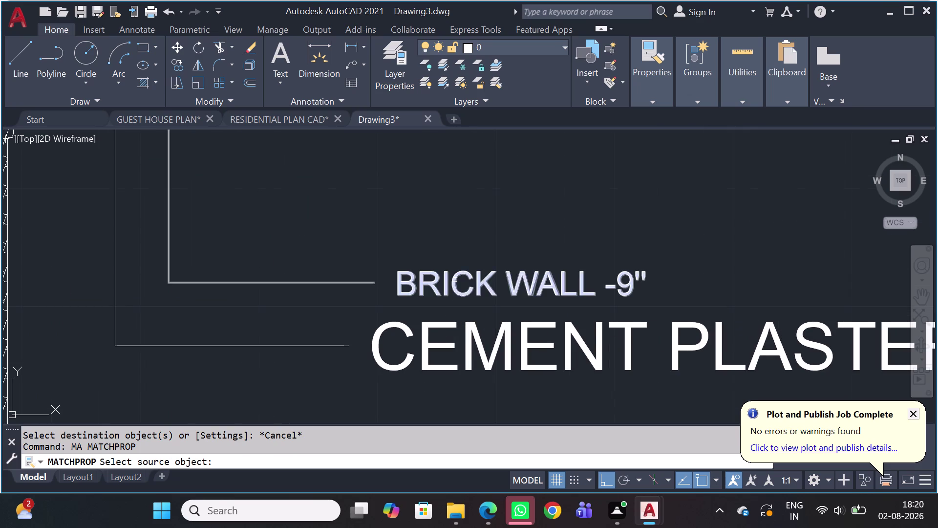
click(456, 279)
drag(440, 334, 431, 360)
click(427, 372)
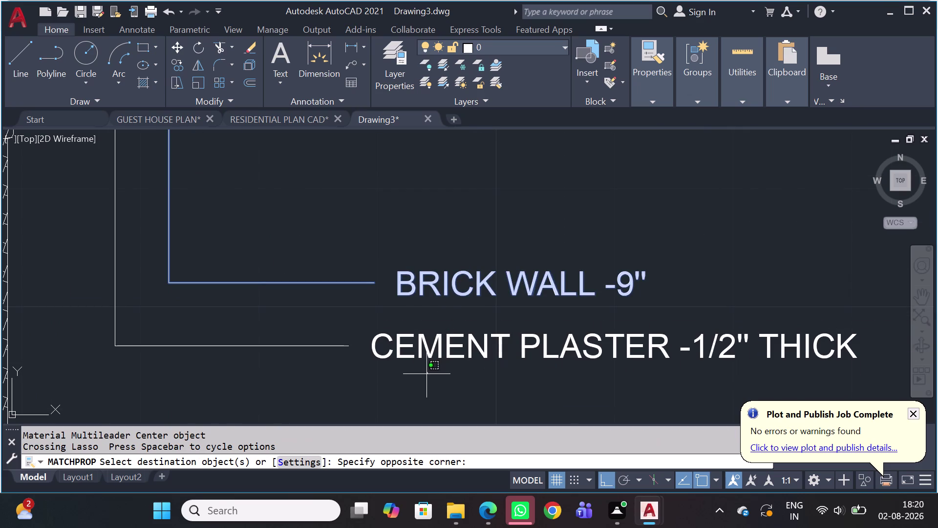
scroll(down, 3)
key(Escape)
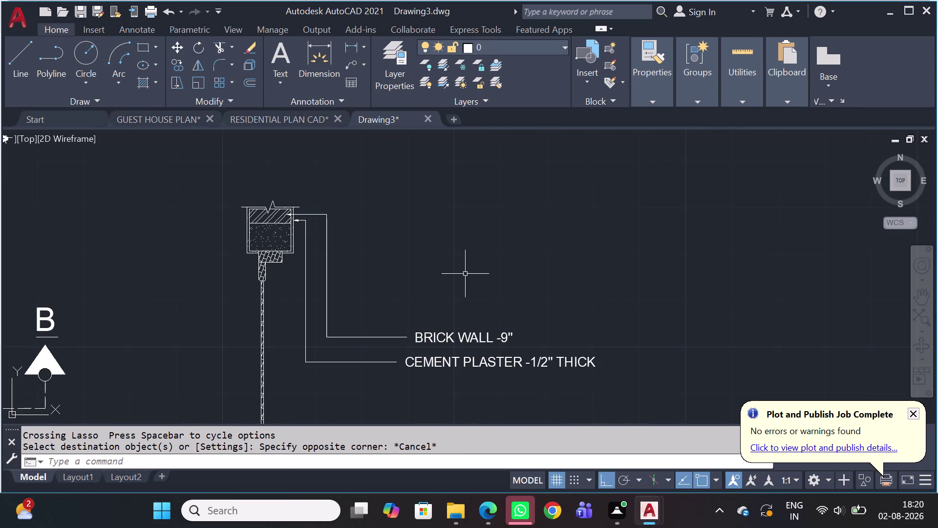
scroll(up, 3)
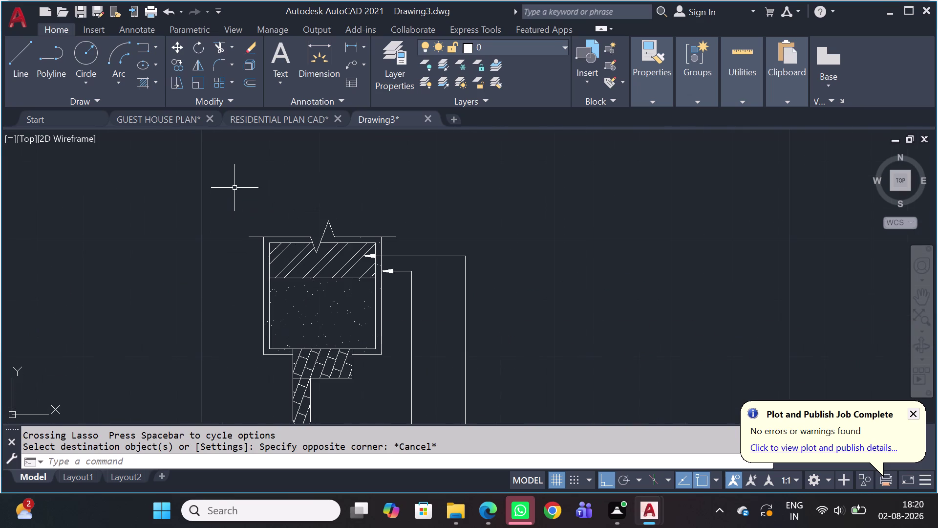
click(344, 66)
Draw a multileader from inside the lintel down to a landing below the cement plaster note.
scroll(up, 3)
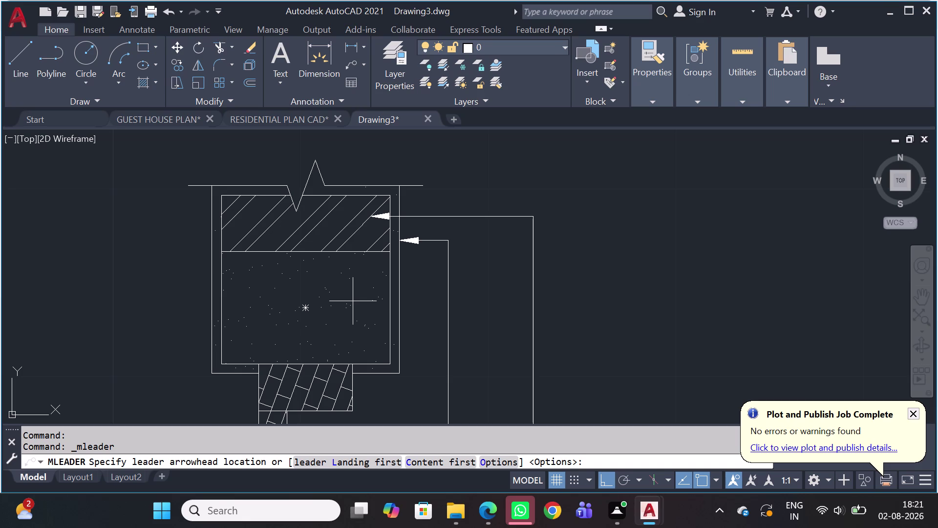
click(344, 280)
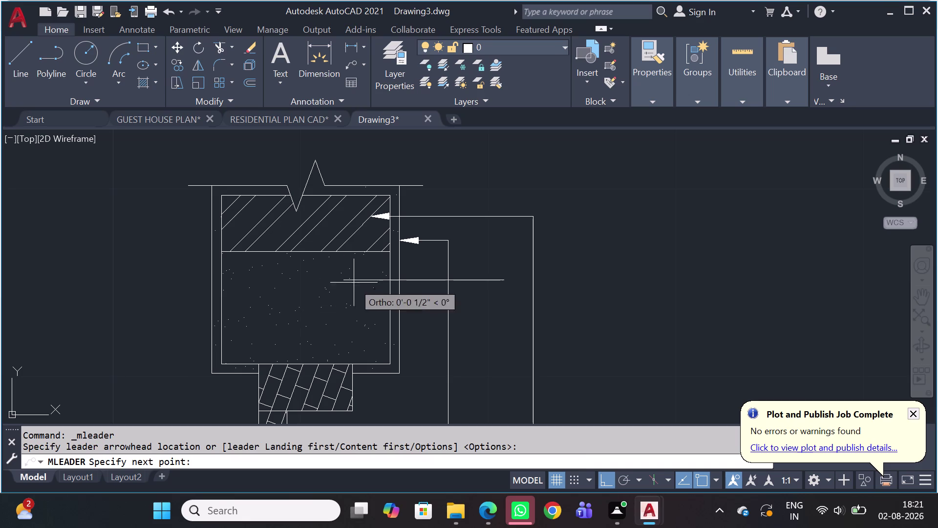
click(409, 282)
scroll(down, 3)
middle_drag(418, 368, 436, 181)
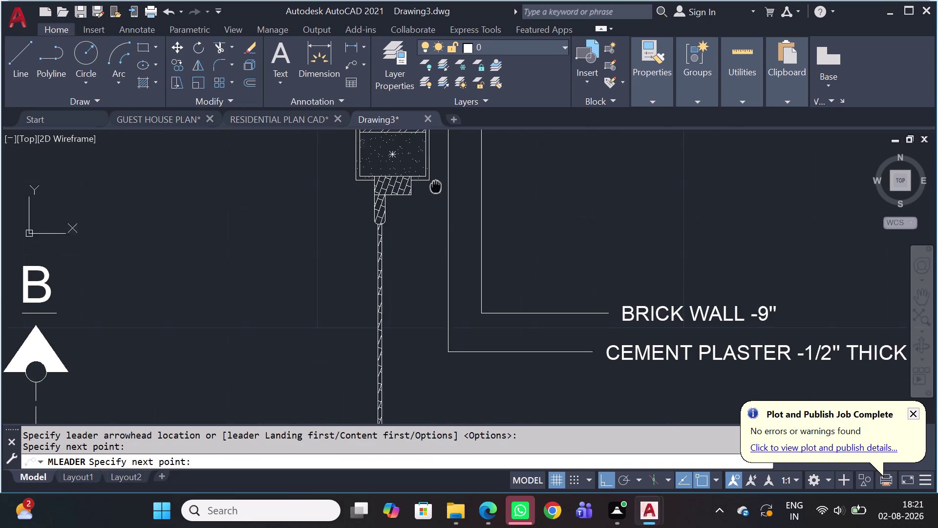
middle_drag(435, 181, 435, 117)
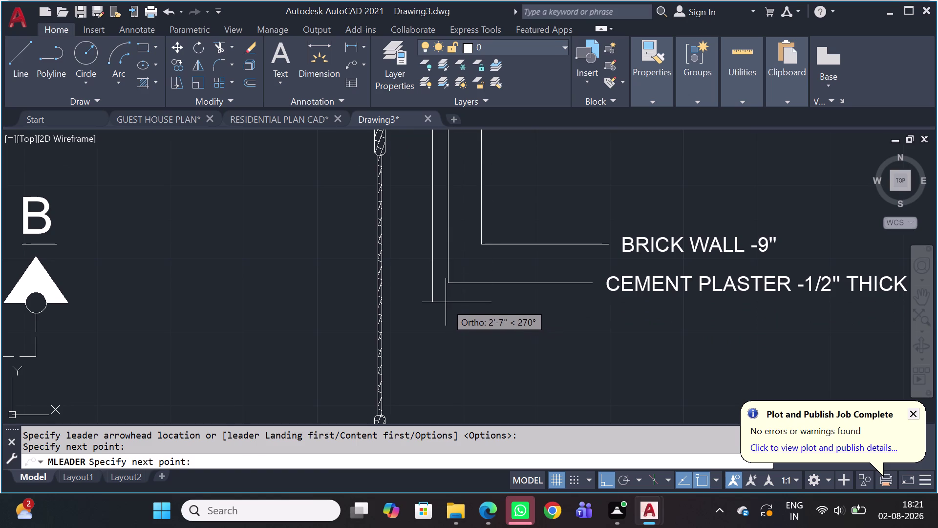
click(446, 302)
click(509, 311)
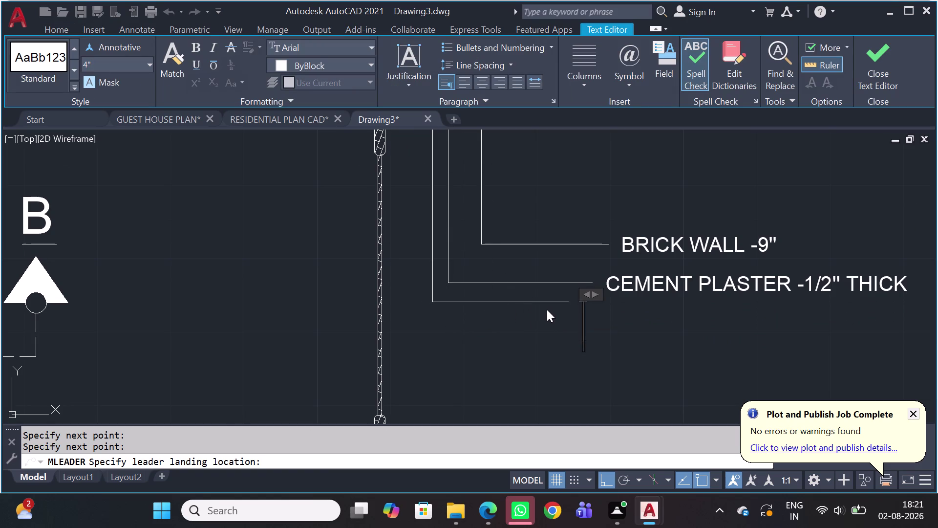
Enter the note text RCC LINTEL - 9" X6" THICK and close the text editor.
text(RCC)
key(space)
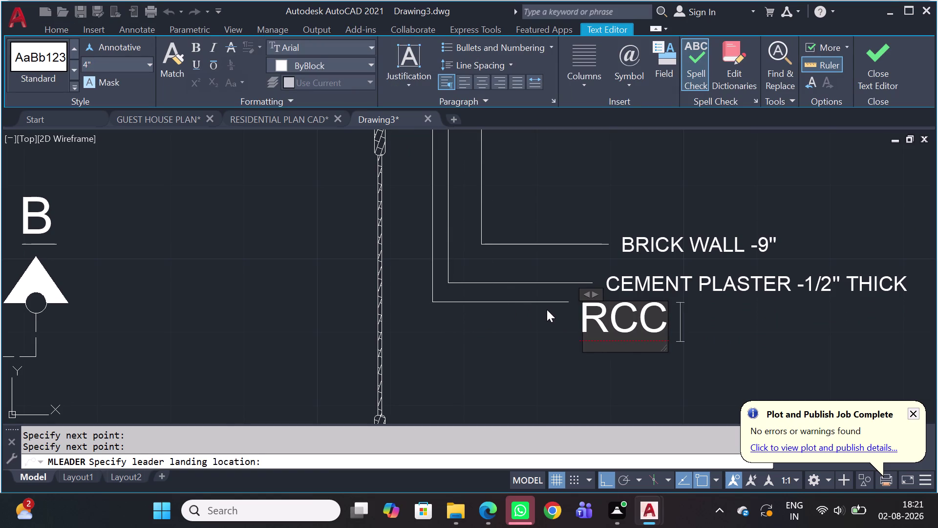
text(LI)
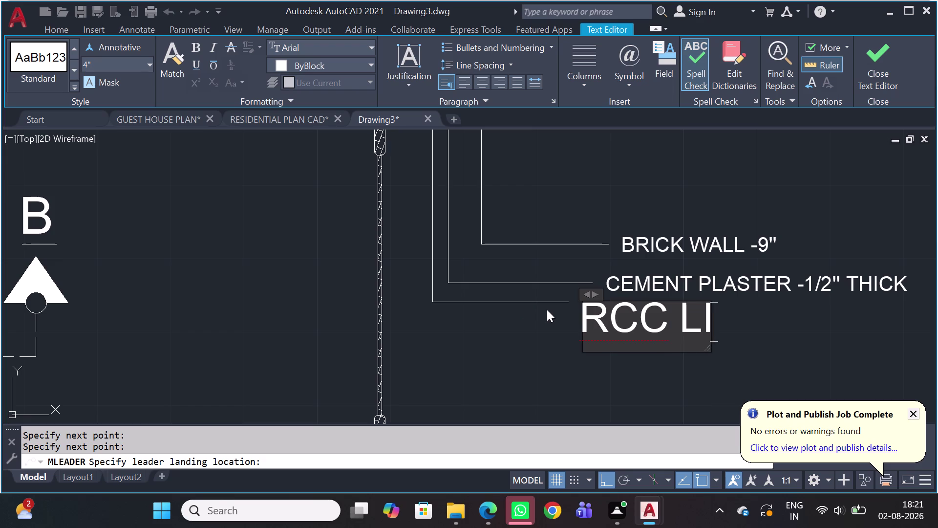
text(N)
text(TE)
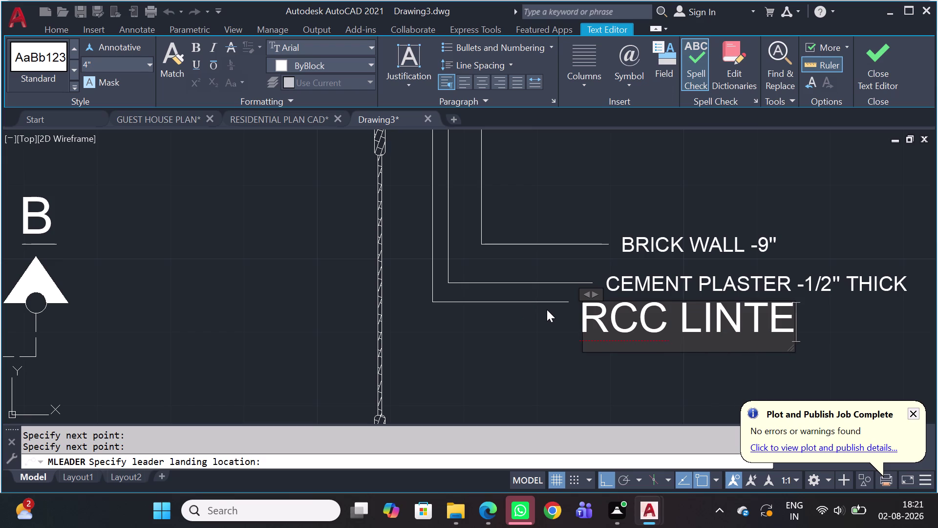
text(L)
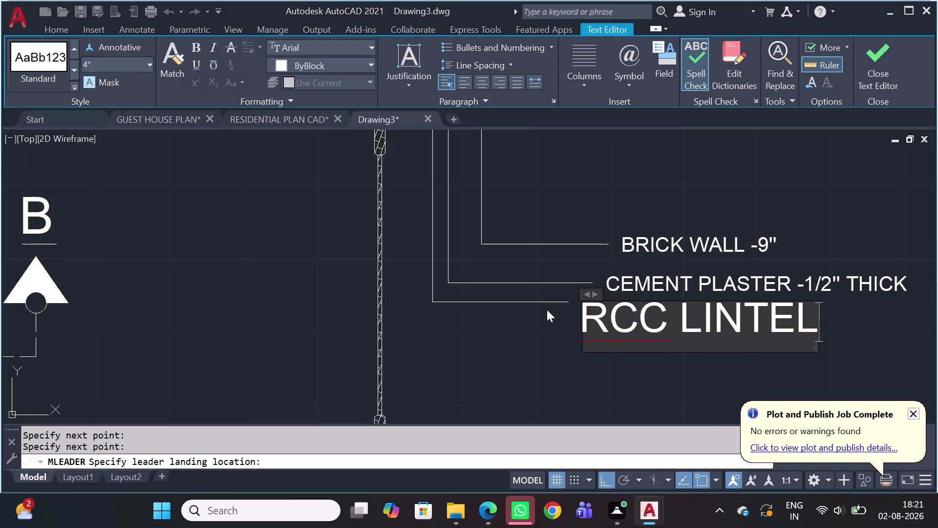
key(space)
key(minus)
key(space)
text(9')
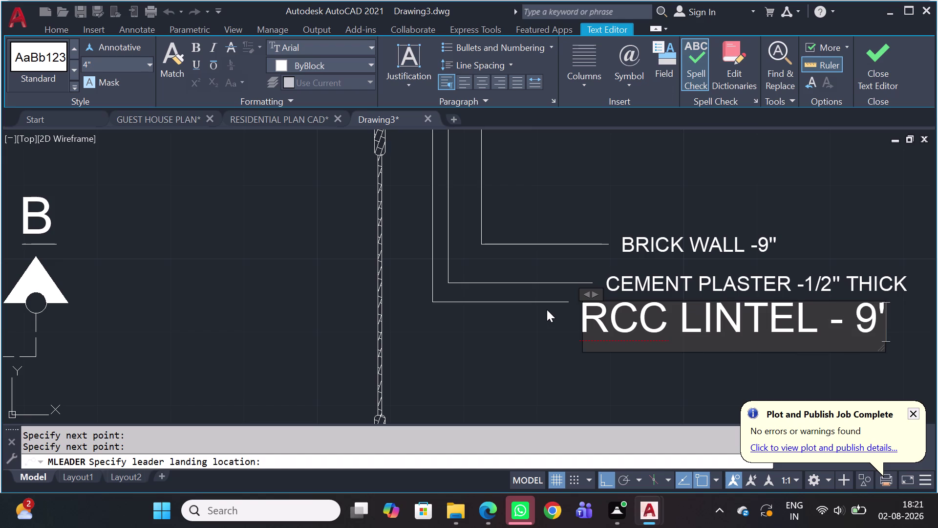
text(')
key(space)
text(X)
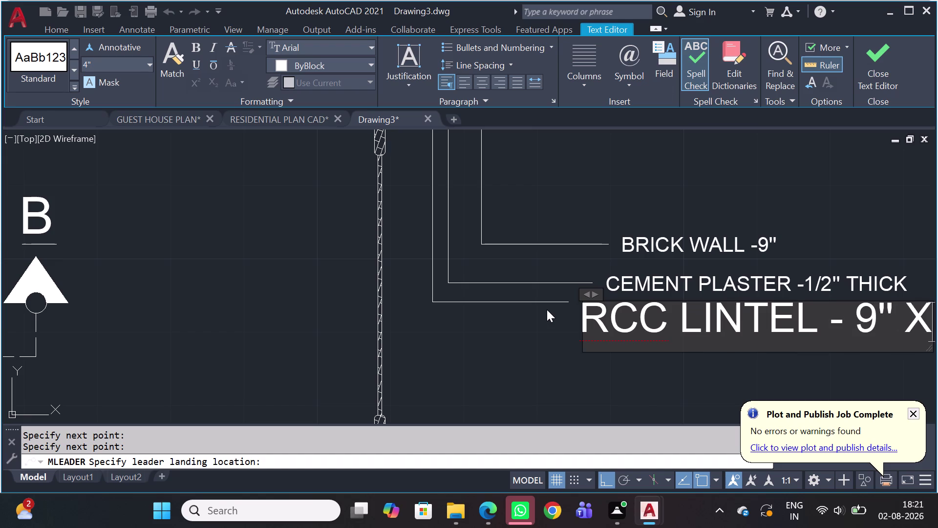
key(space)
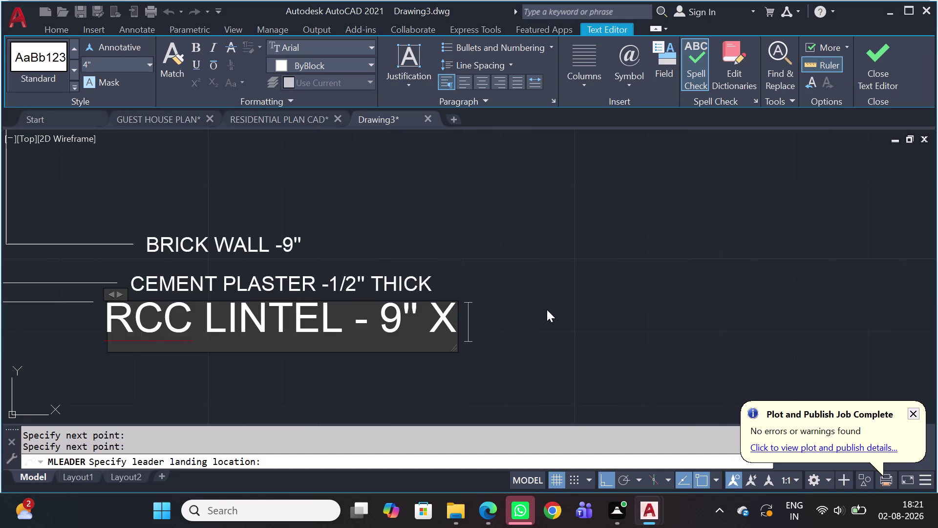
key(6)
key(BackSpace)
key(BackSpace)
key(BackSpace)
key(x)
text(6)
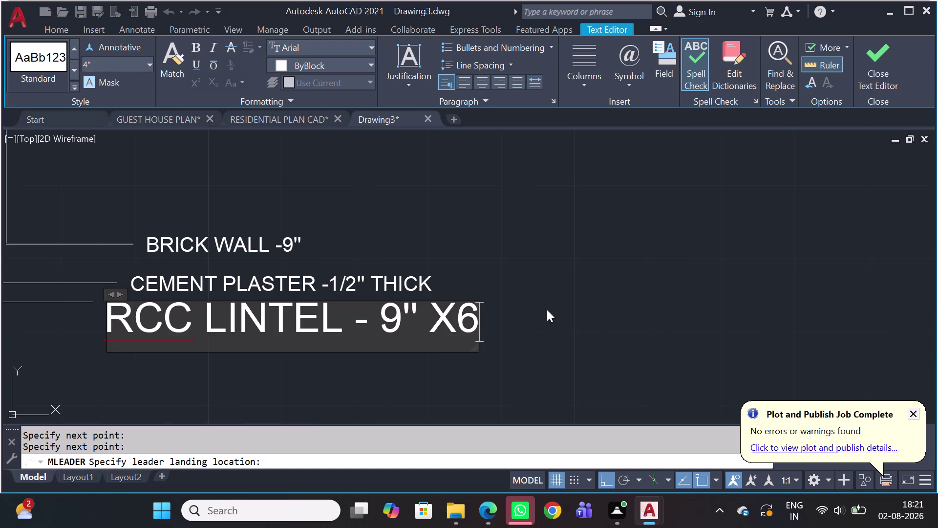
text('')
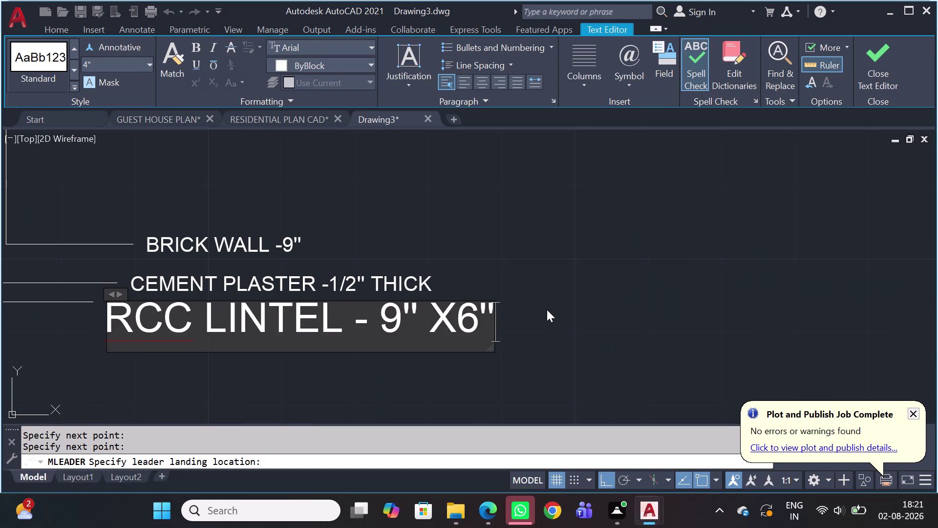
key(space)
text(THICK)
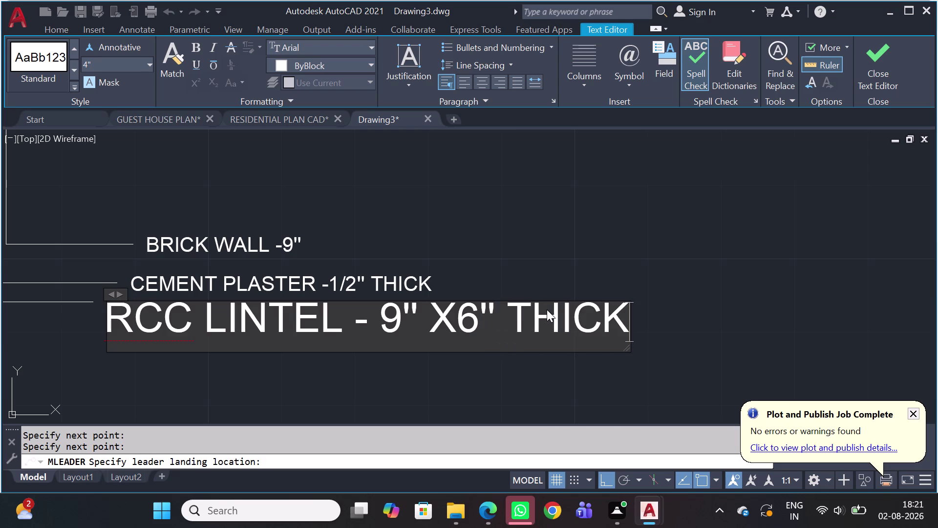
click(646, 238)
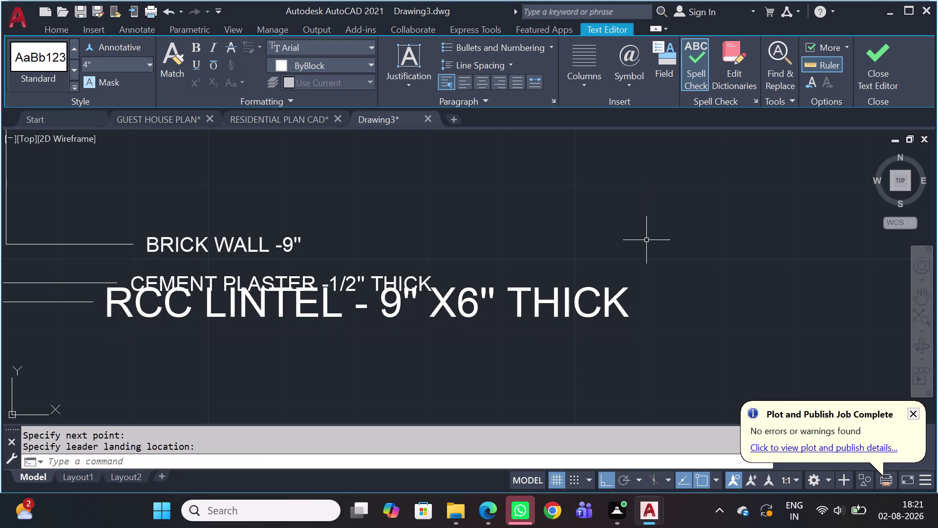
Use MATCHPROP to copy the BRICK WALL note's properties onto the RCC LINTEL note.
text(MA)
key(space)
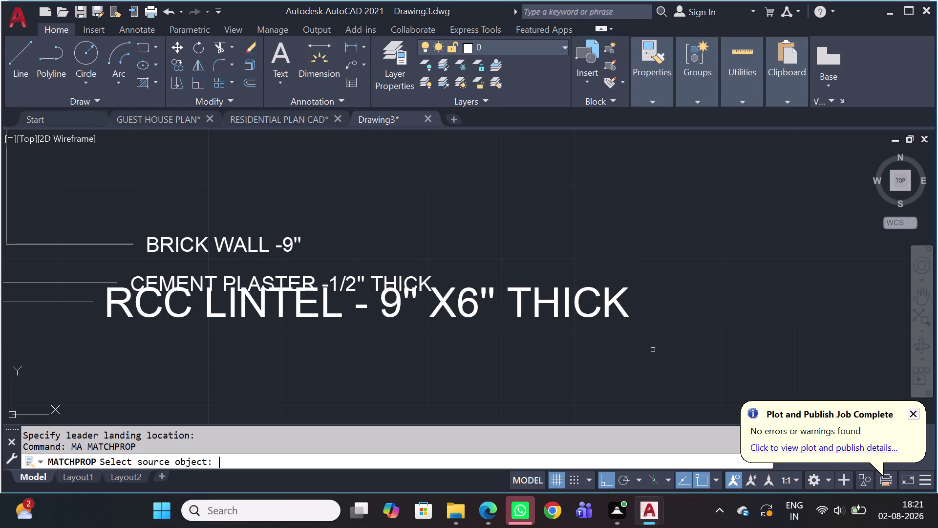
click(188, 250)
click(164, 311)
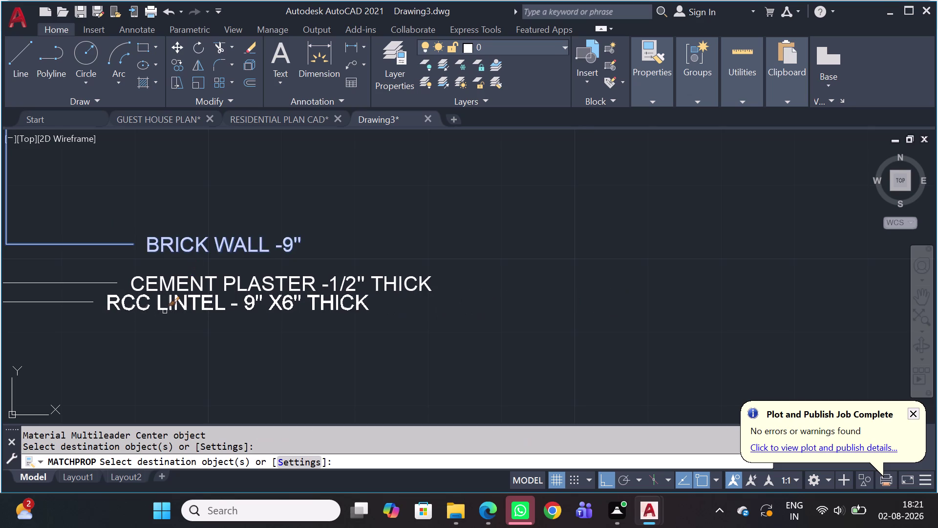
scroll(down, 3)
key(Escape)
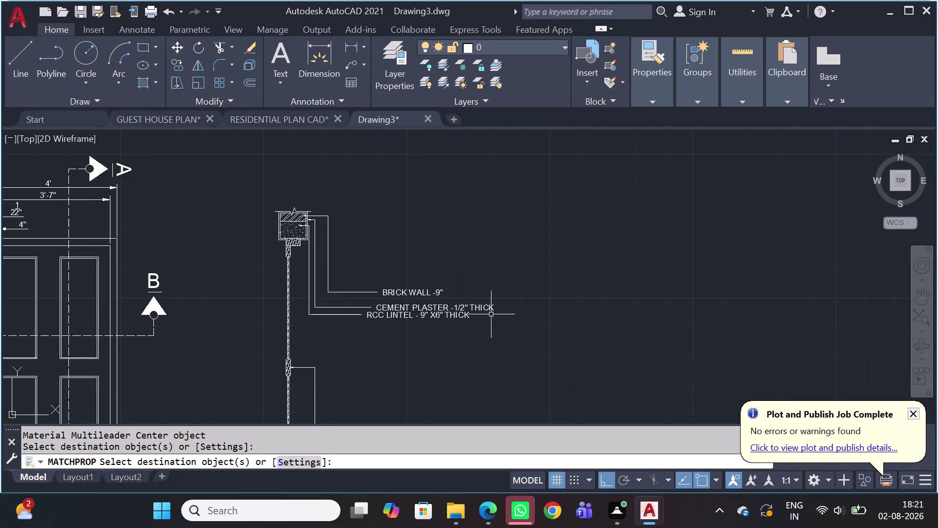
scroll(up, 3)
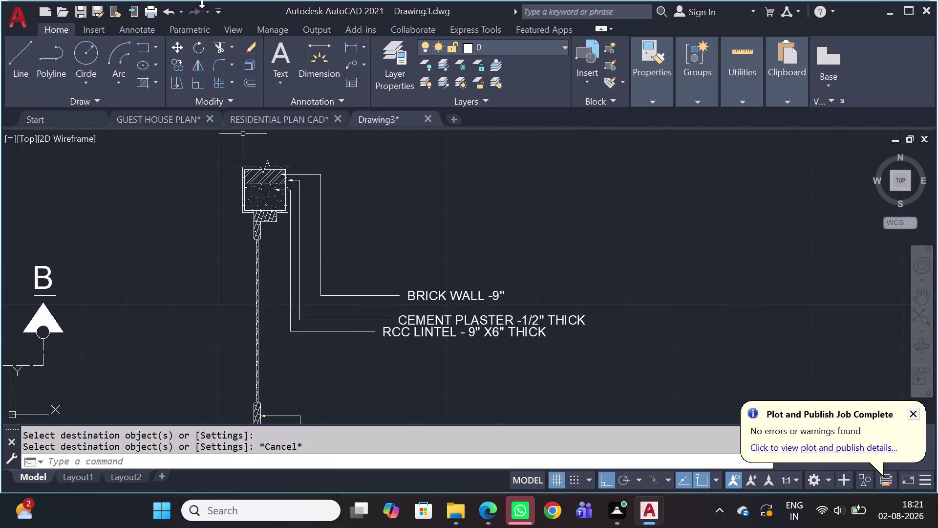
scroll(up, 3)
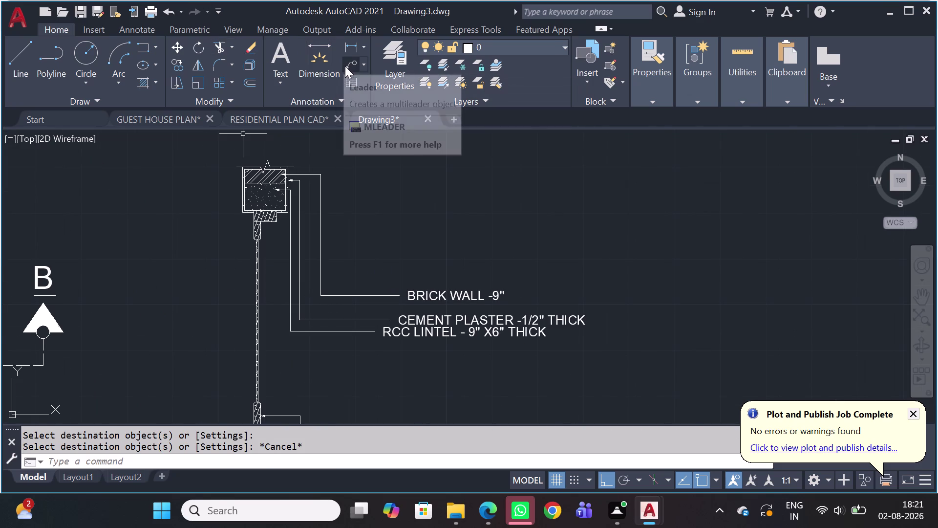
Draw a multileader from the frame below the lintel to a landing under the RCC LINTEL note.
click(346, 67)
scroll(up, 3)
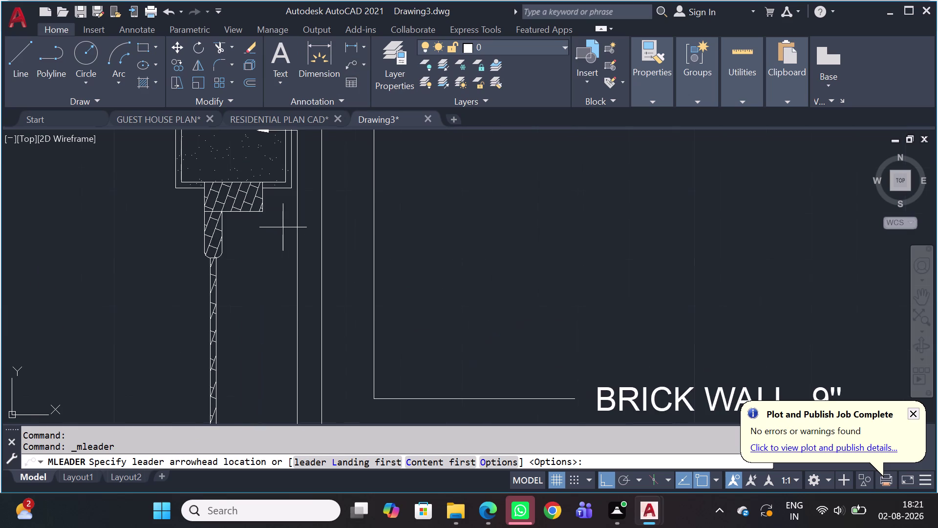
click(261, 197)
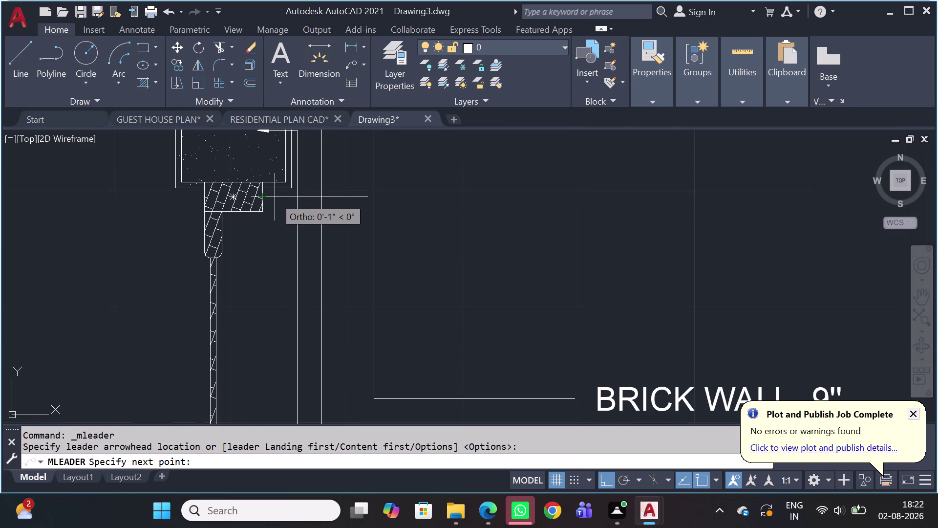
click(275, 196)
scroll(down, 3)
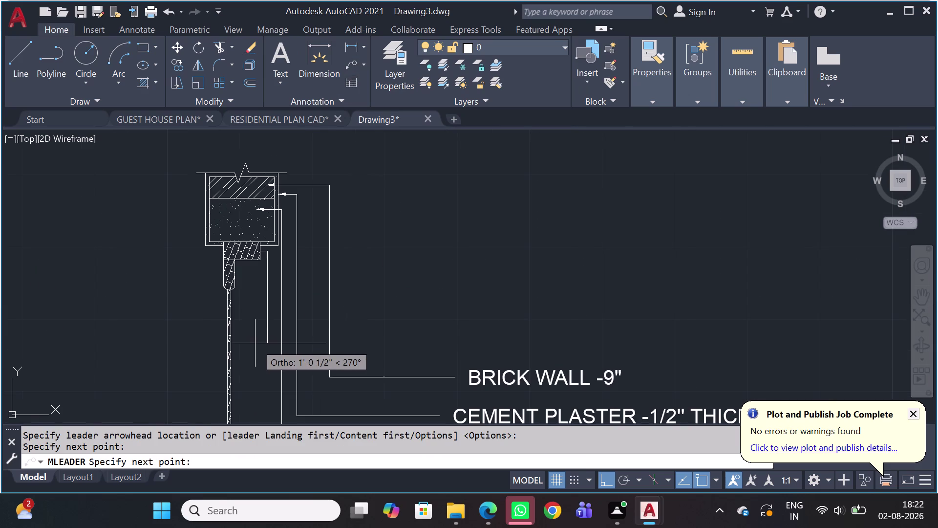
middle_drag(258, 348, 293, 208)
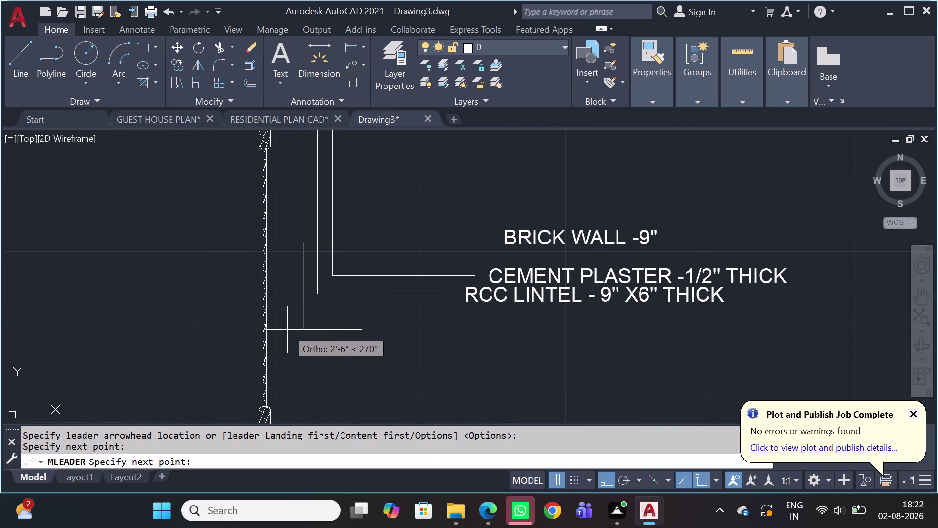
click(302, 320)
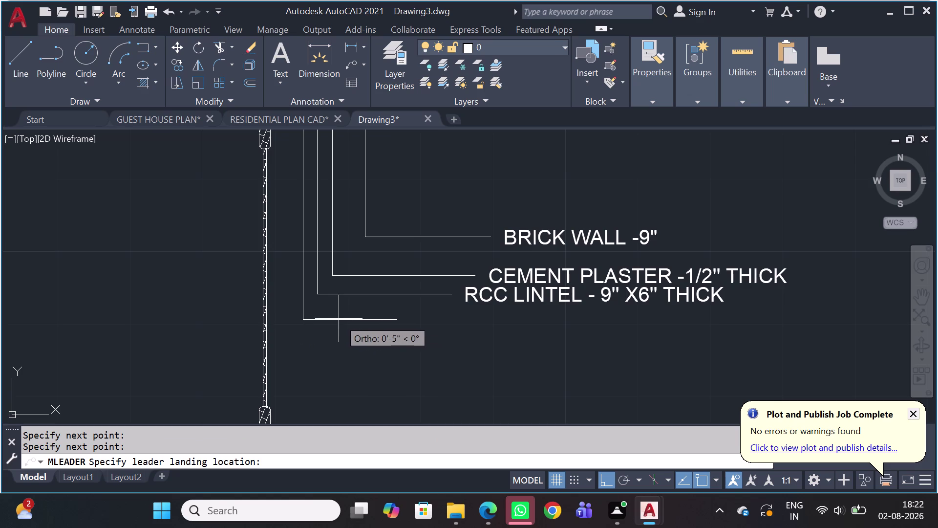
click(374, 314)
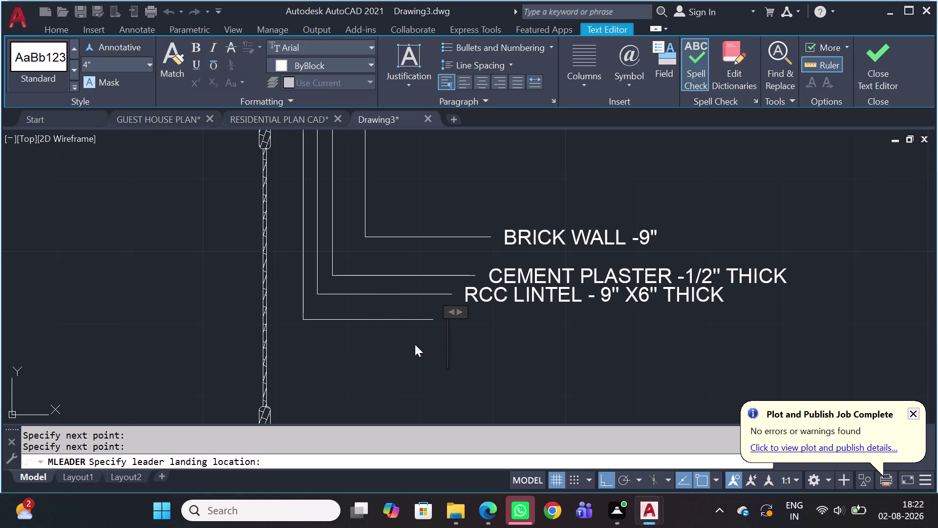
Enter the note text WOODEN FRAME and close the editor.
text(W)
text(OODEN)
key(space)
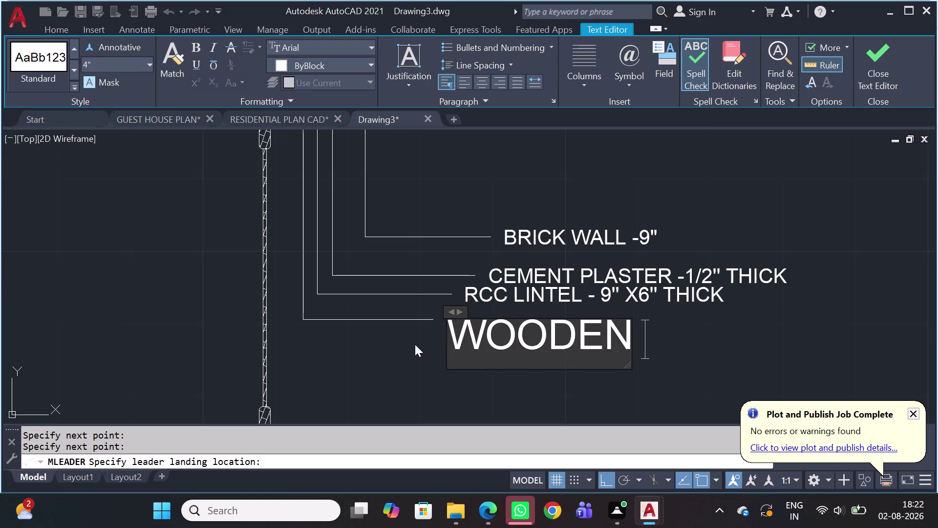
text(FRAME)
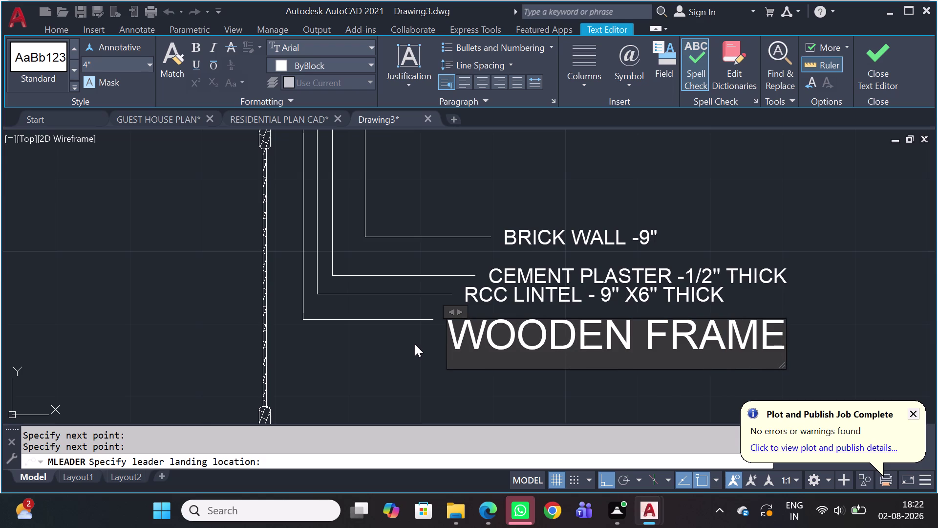
click(415, 344)
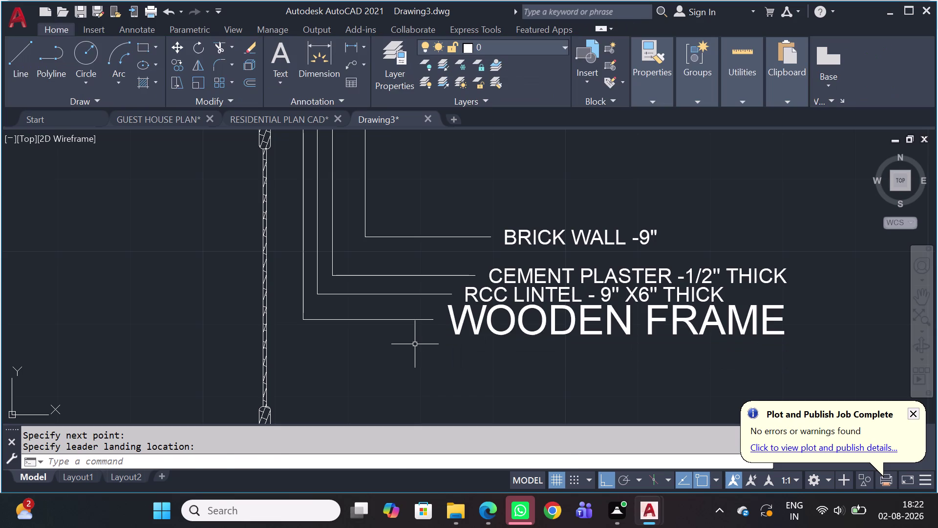
Cancel the mistyped 5"x input entered at the command line.
key(space)
text(5')
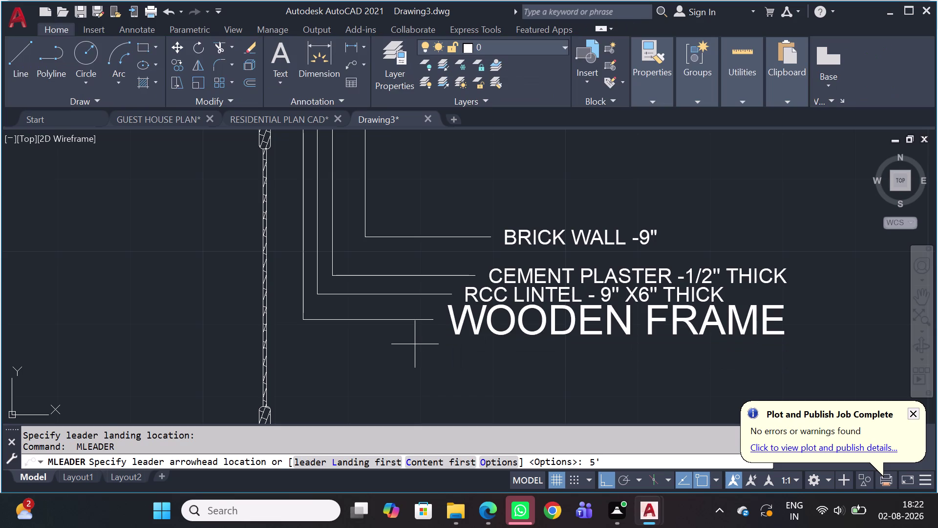
key(apostrophe)
key(x)
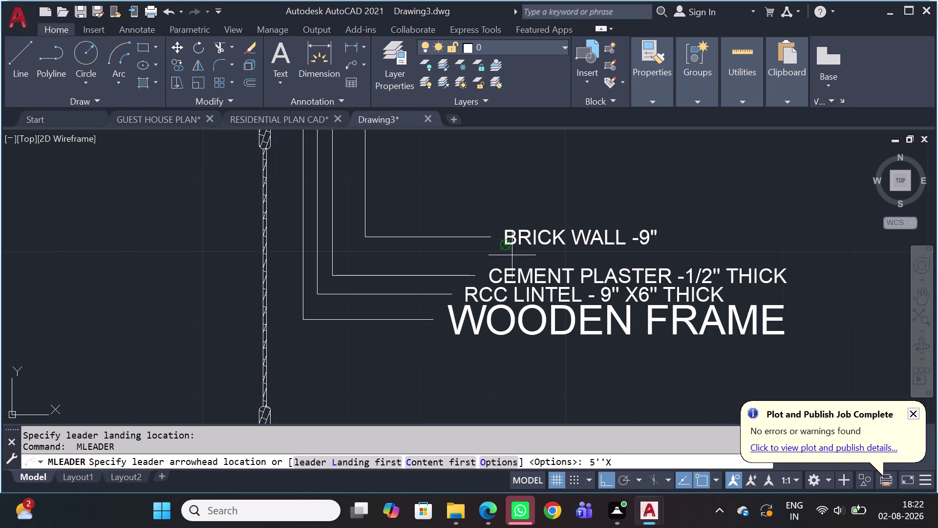
scroll(down, 3)
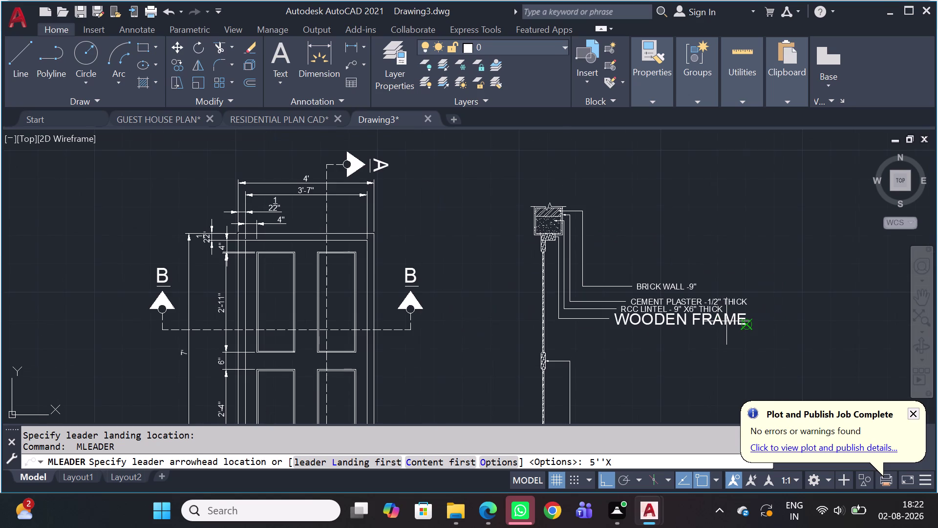
click(737, 324)
scroll(up, 3)
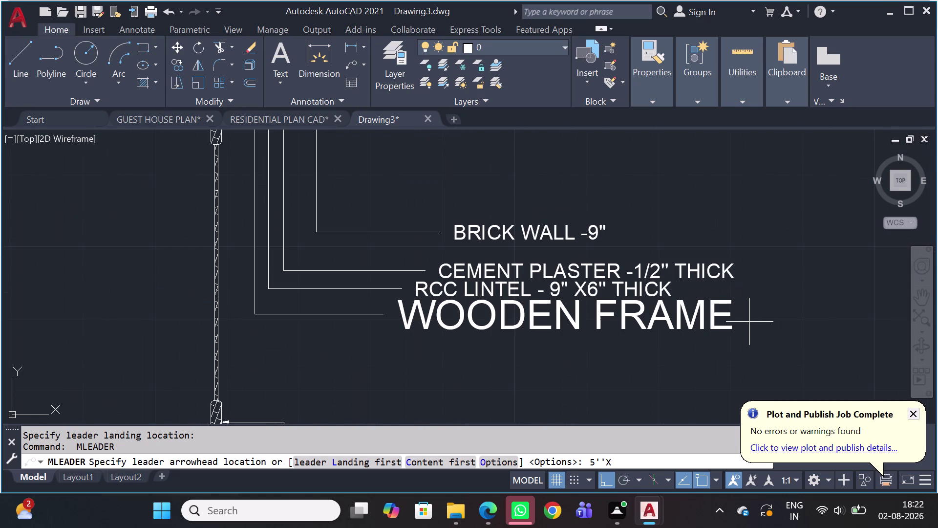
key(Escape)
Reopen the WOODEN FRAME note and append 5"X2 with a stacked 1/2 fraction.
double_click(712, 329)
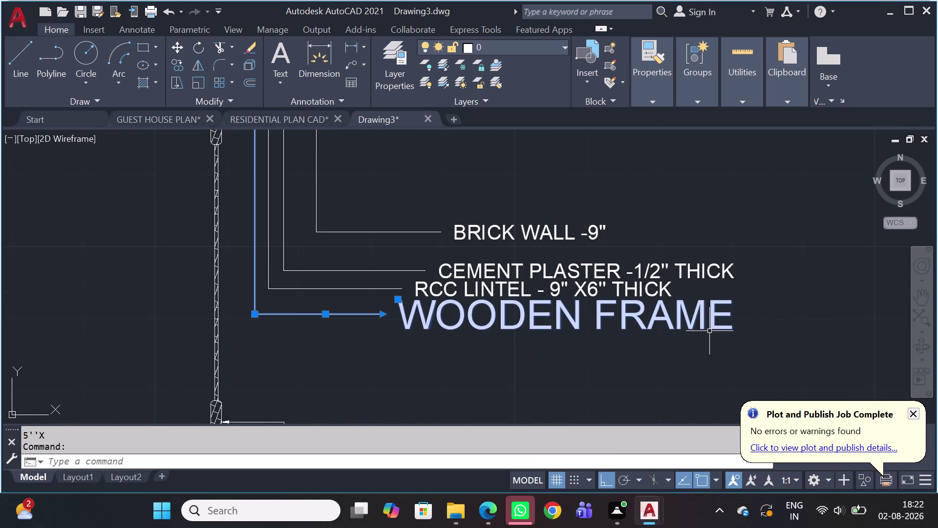
triple_click(710, 324)
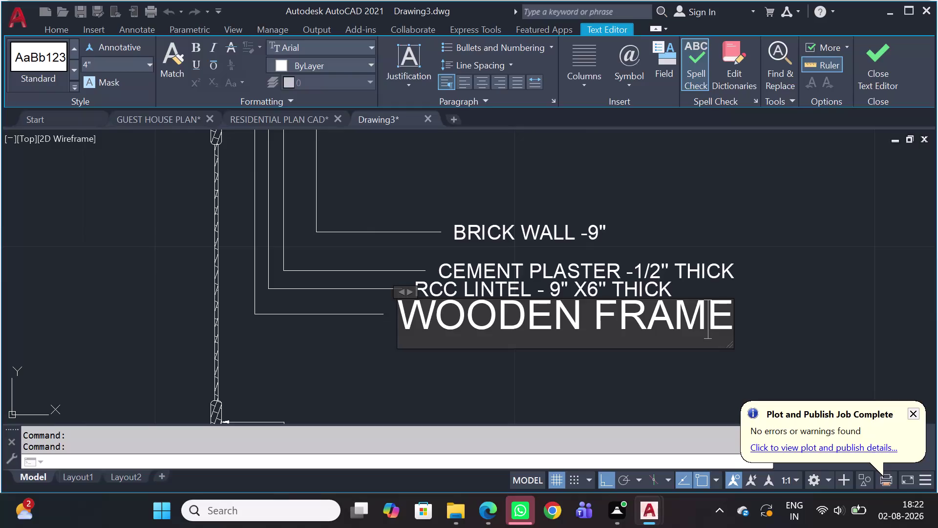
click(730, 317)
key(space)
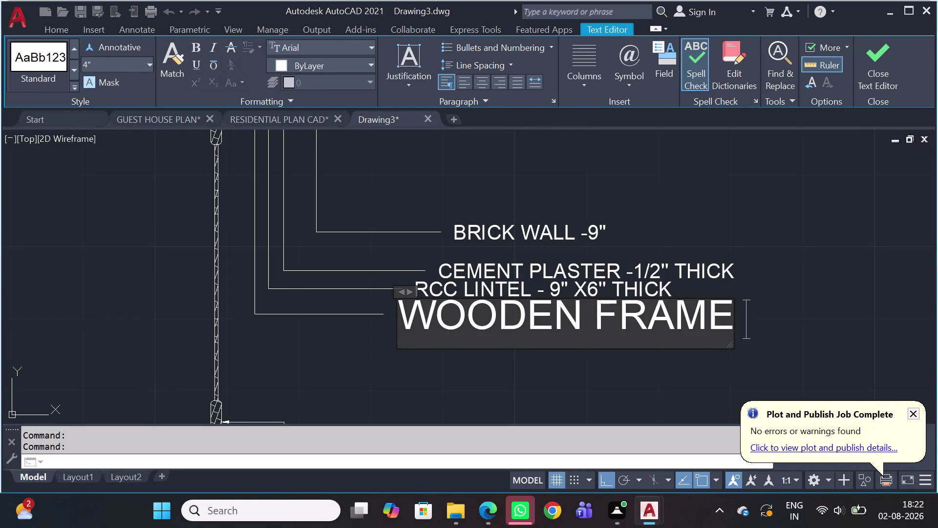
key(5)
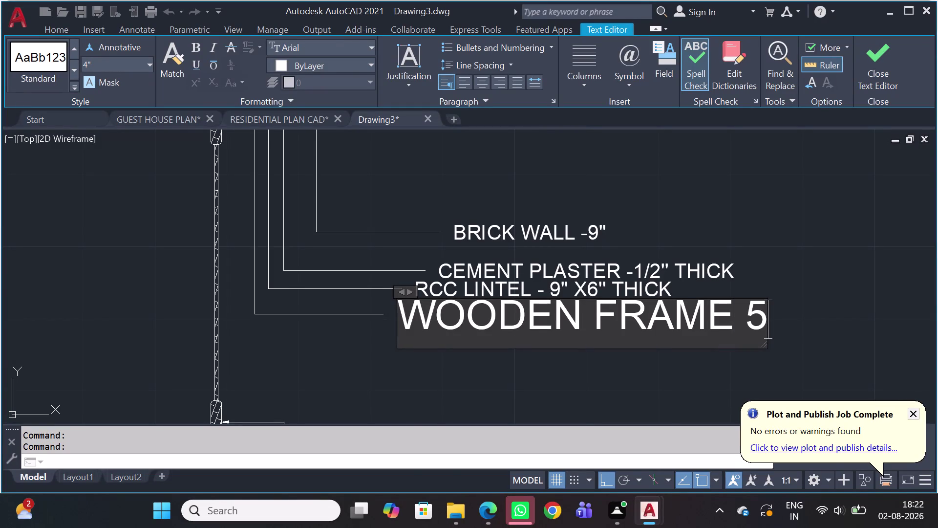
text(''X)
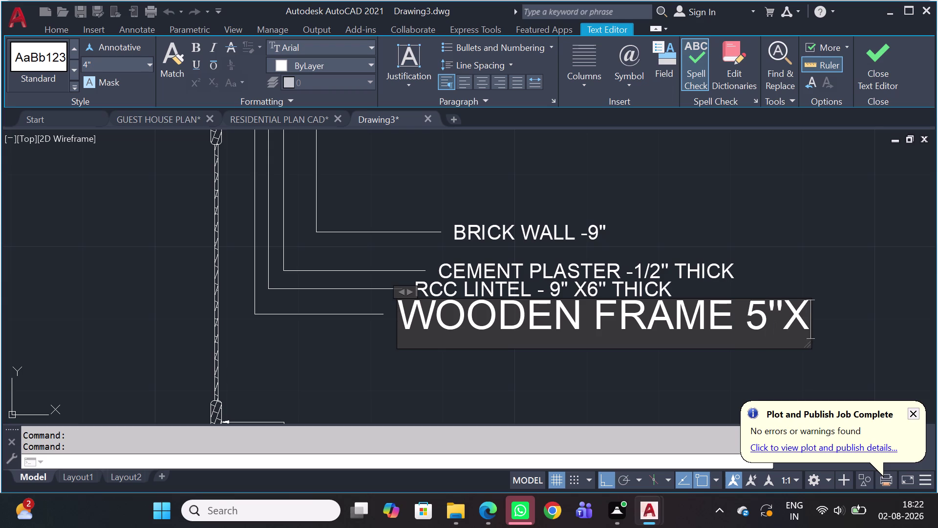
key(2)
key(space)
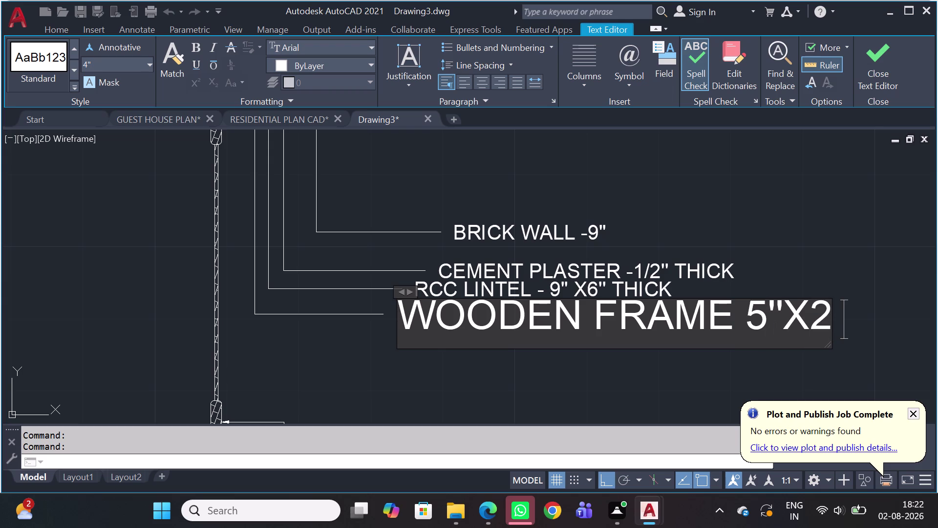
text(1)
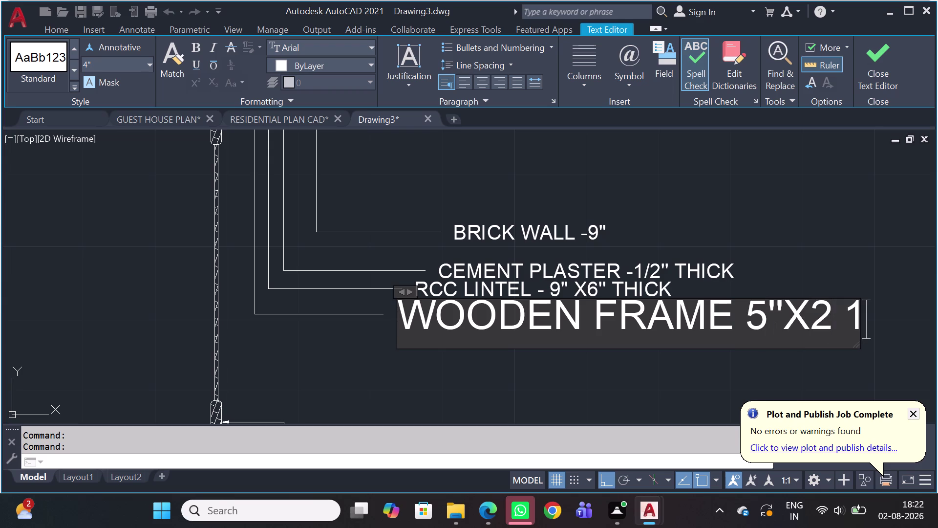
text(/2)
key(Return)
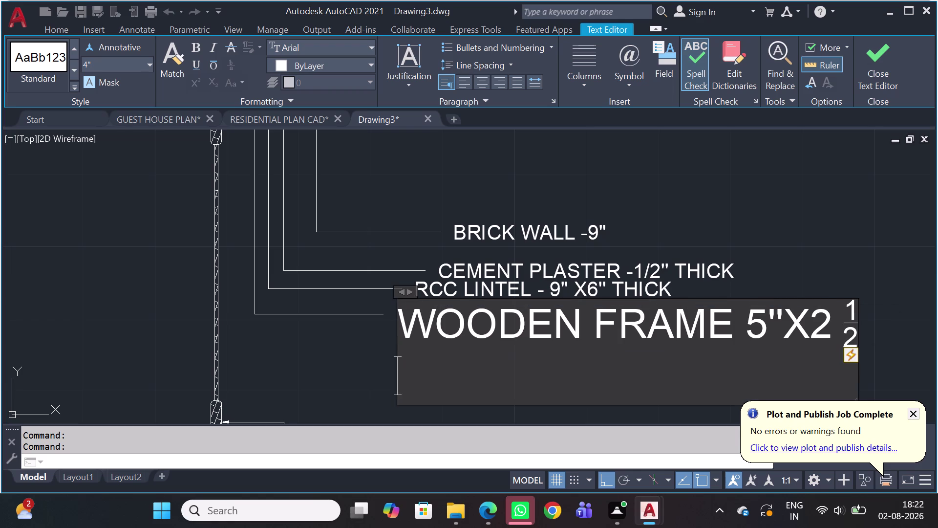
click(860, 315)
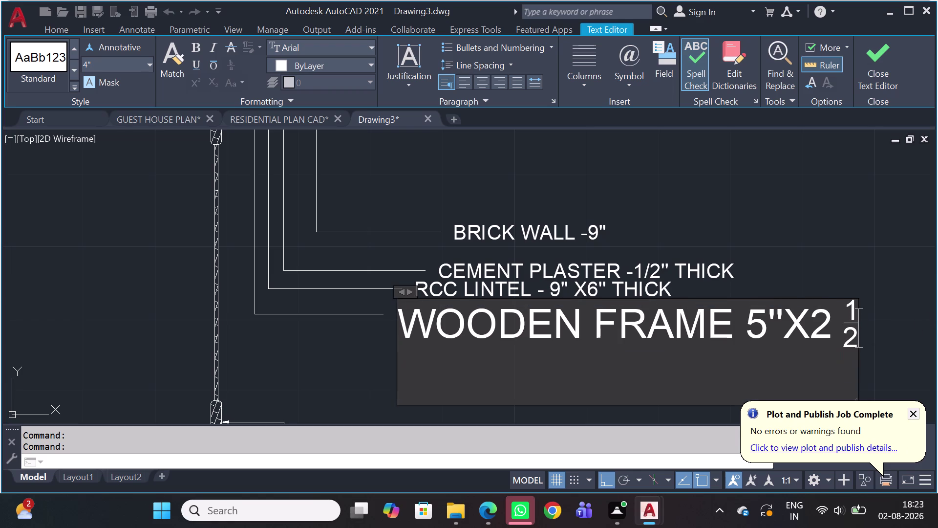
text('')
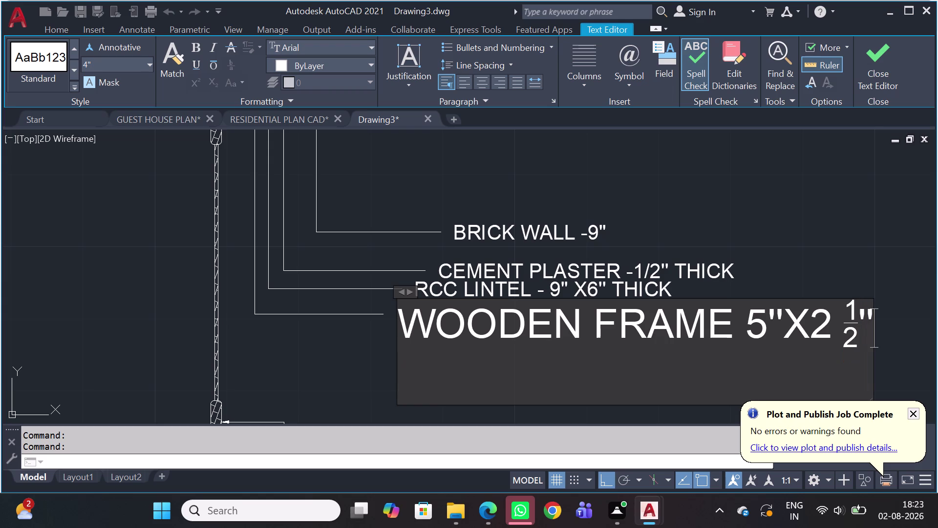
Retype the broken 1/2 stacked fraction and finish the note with " THICK.
click(845, 308)
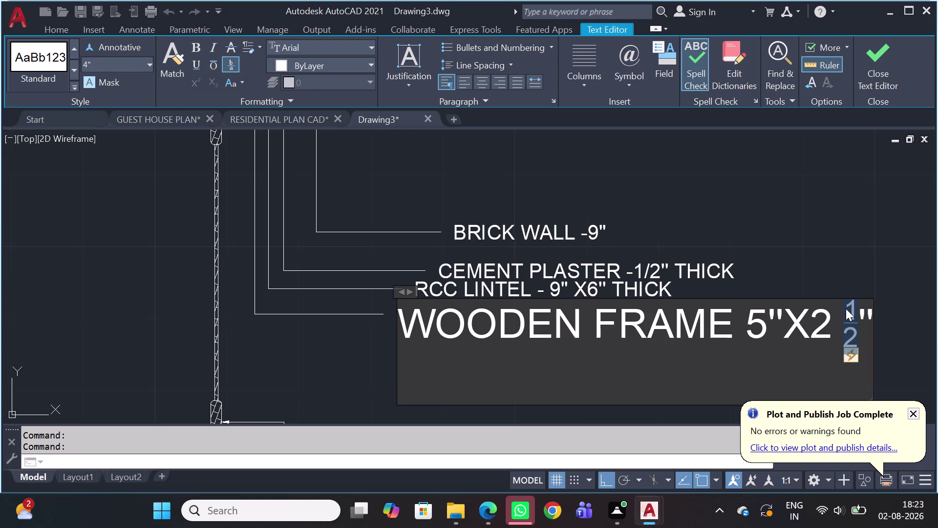
text(TH)
key(BackSpace)
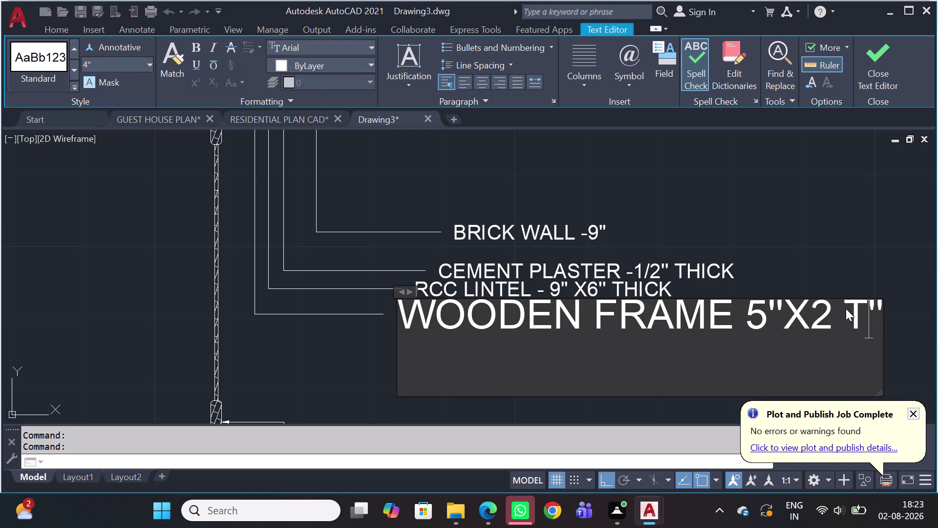
key(BackSpace)
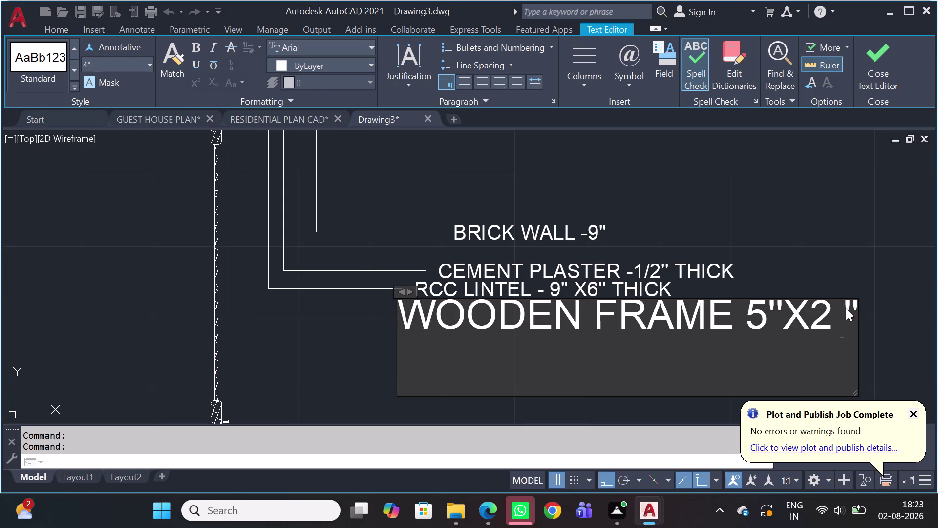
text(1/2)
key(Return)
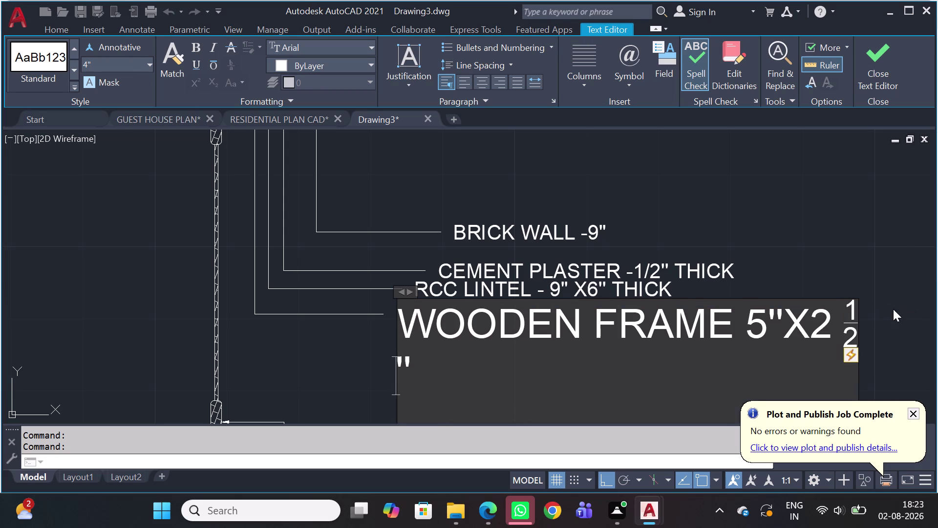
click(863, 324)
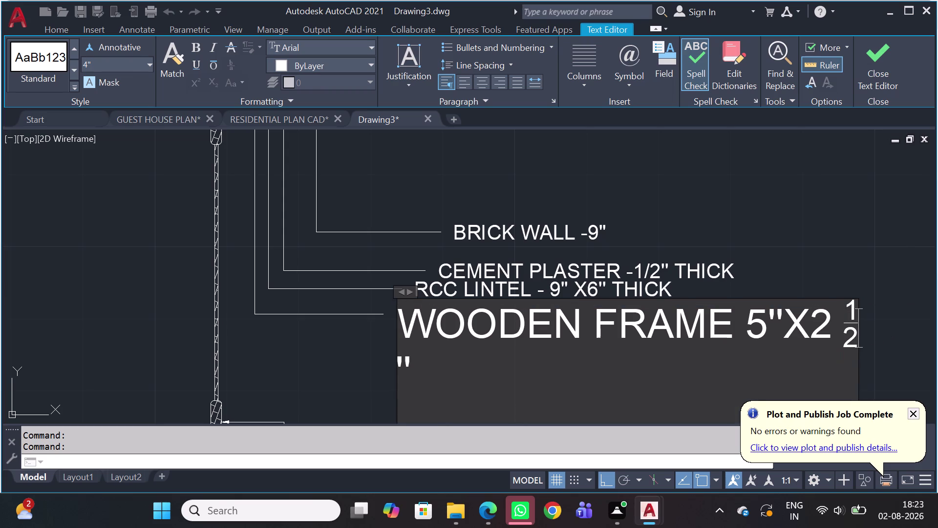
text('')
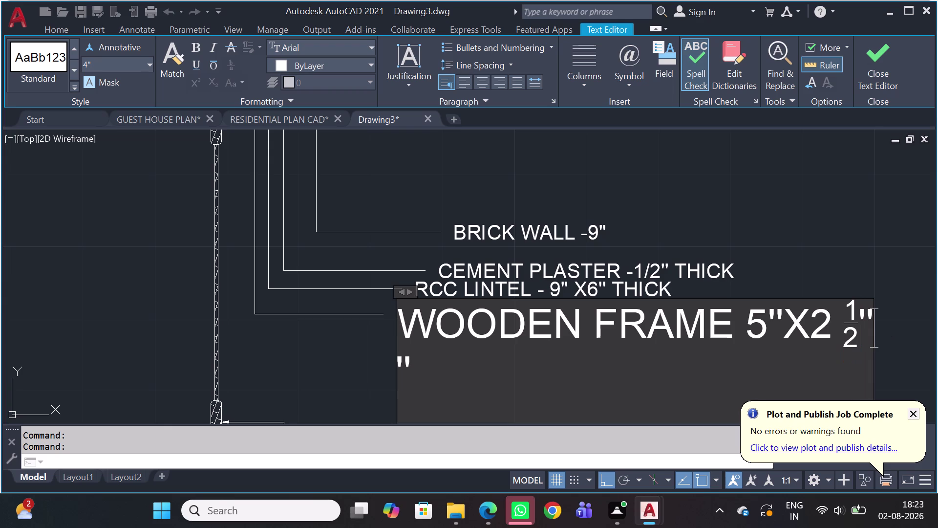
key(space)
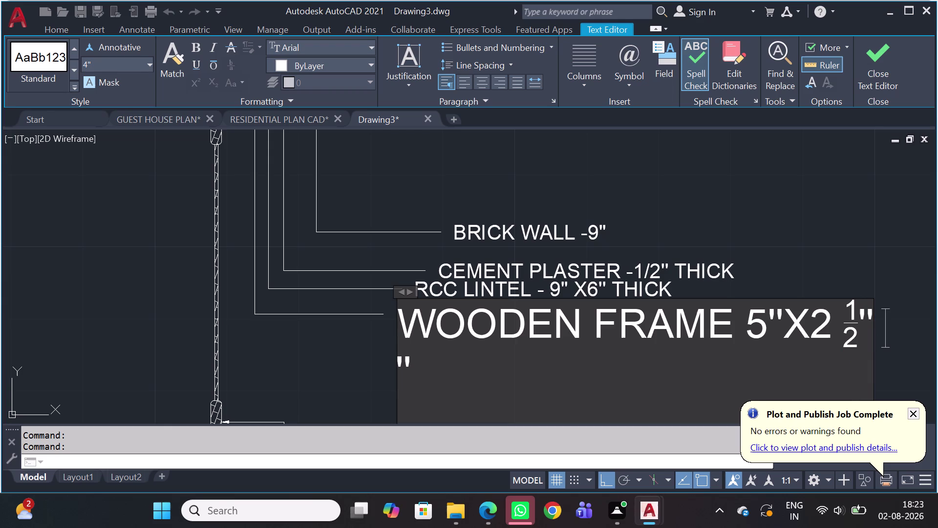
text(THI)
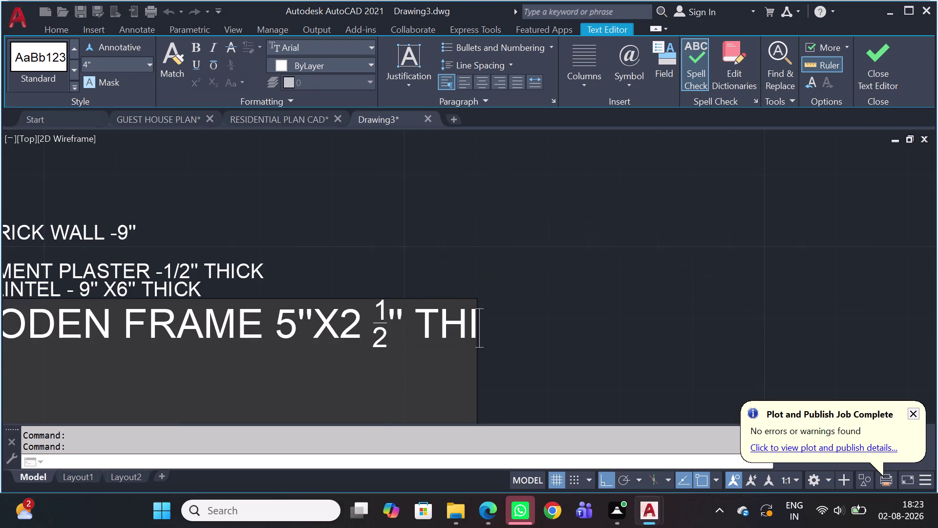
text(CK)
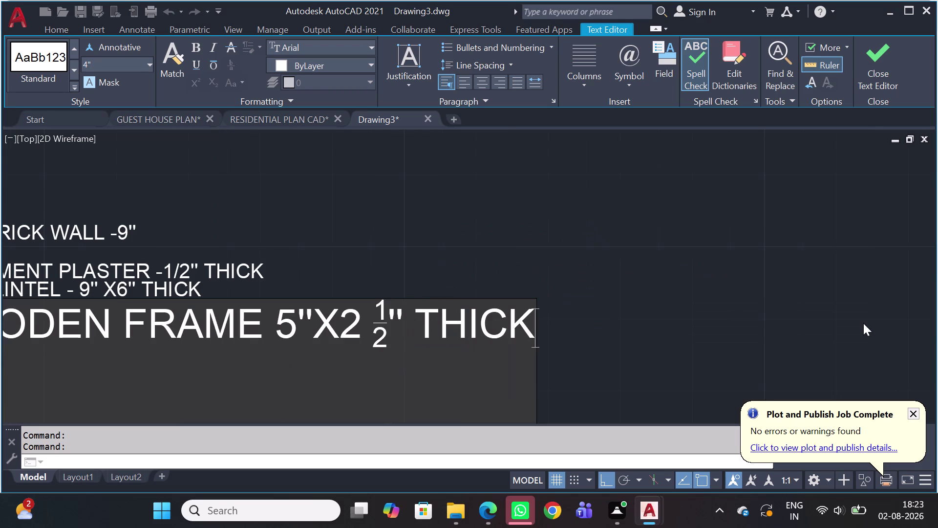
click(677, 287)
scroll(down, 3)
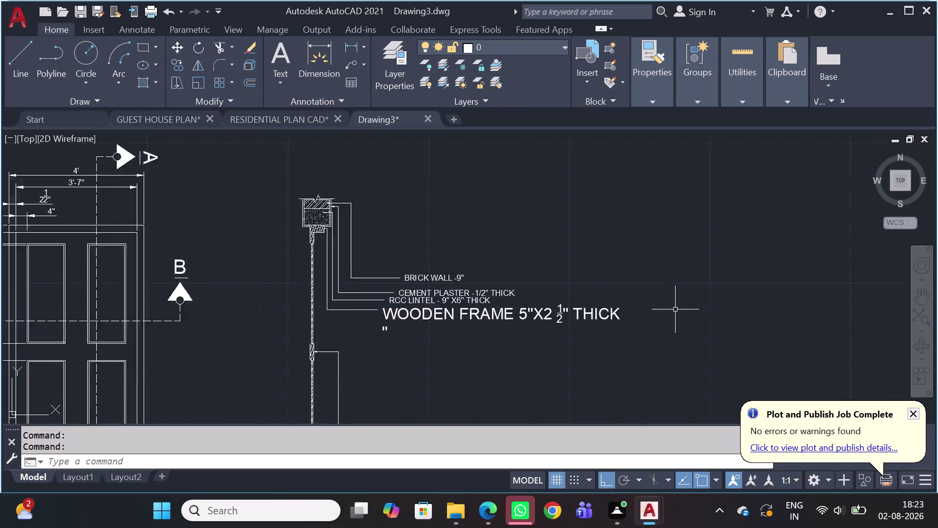
Use MATCHPROP to give the WOODEN FRAME note the RCC LINTEL note's text size.
scroll(down, 3)
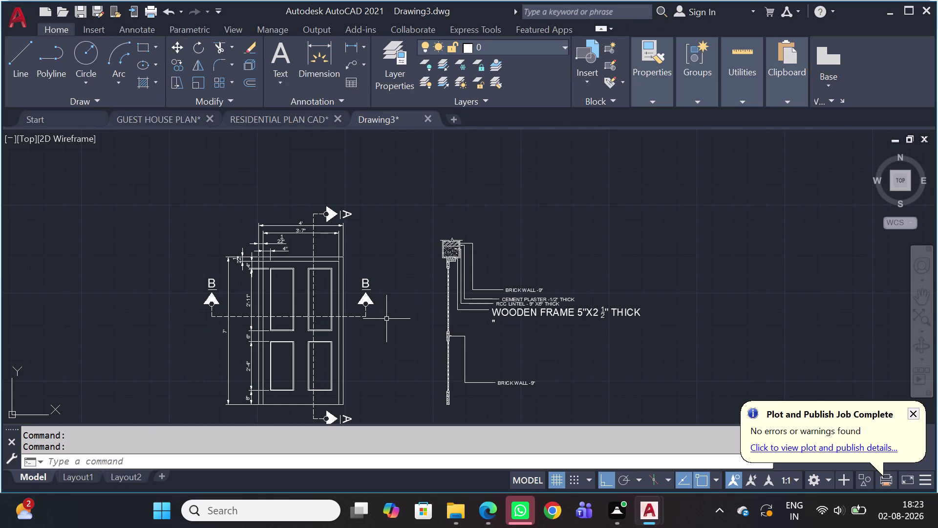
text(MA)
key(space)
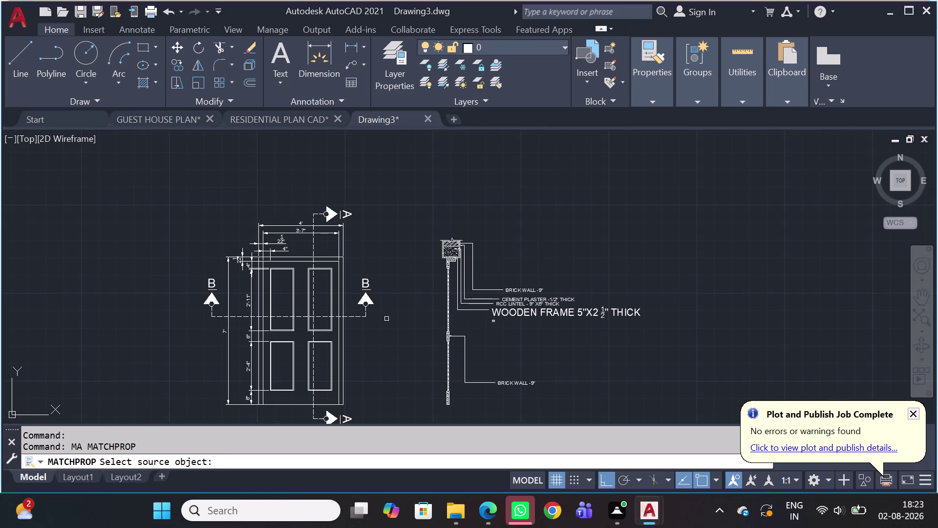
scroll(up, 3)
scroll(up, 3)
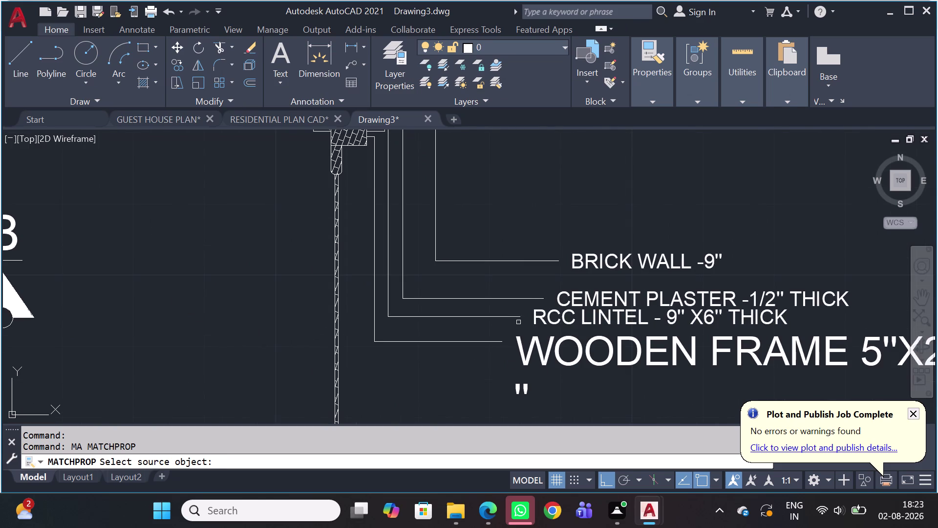
click(545, 321)
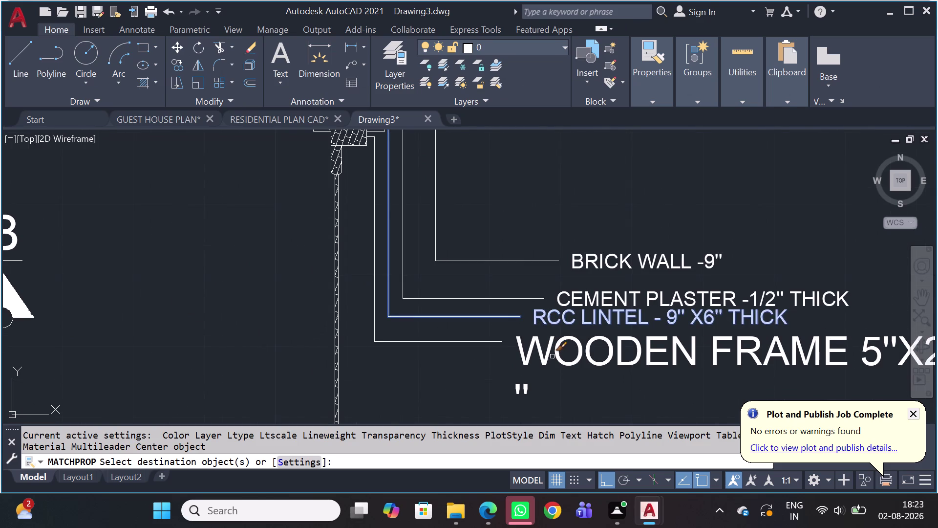
click(552, 338)
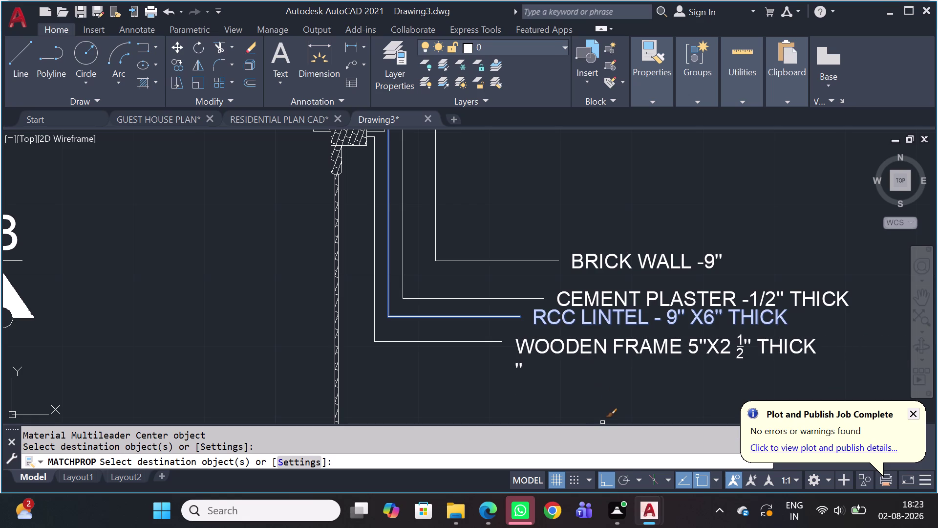
key(Escape)
Delete the stray quote line beneath the WOODEN FRAME note and close the editor.
scroll(up, 3)
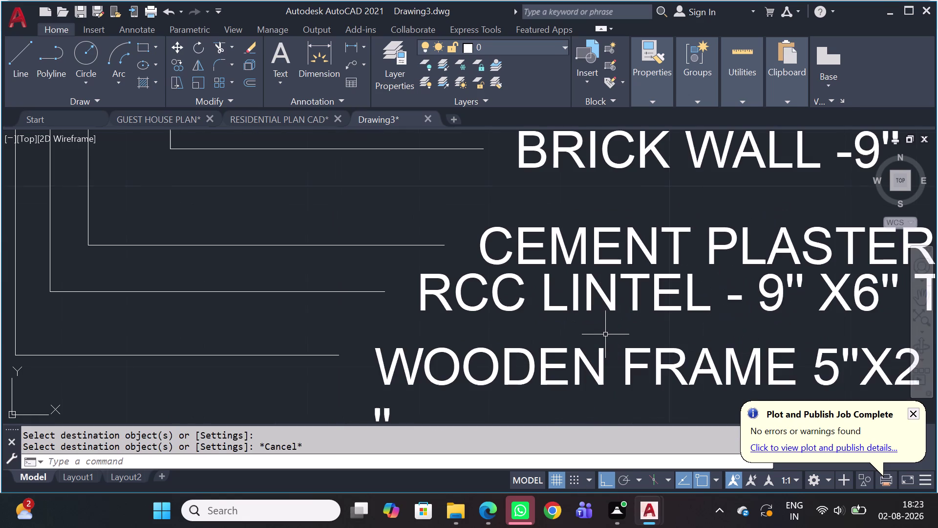
double_click(604, 359)
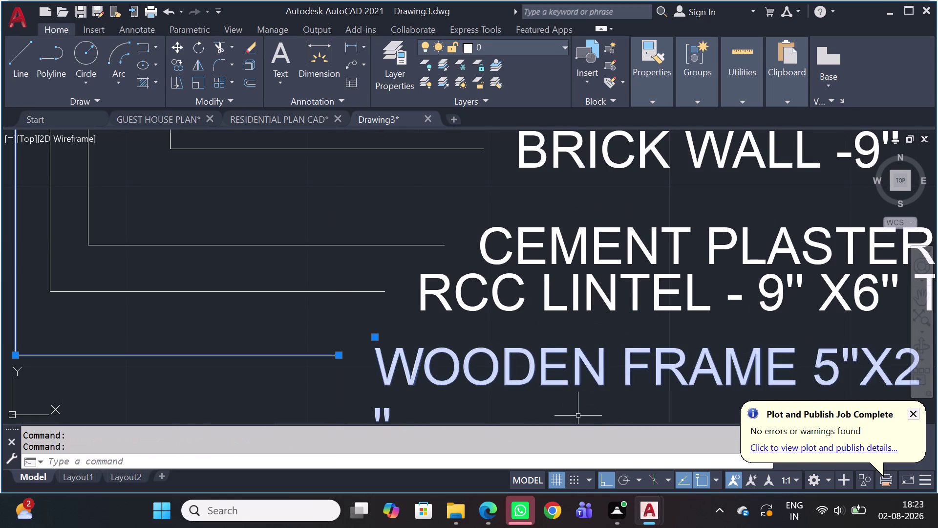
scroll(down, 3)
double_click(451, 373)
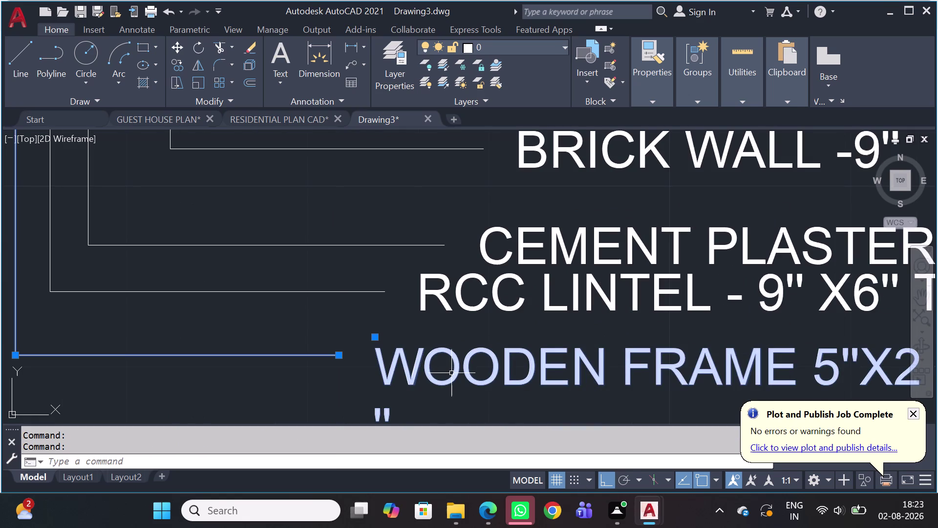
click(452, 373)
drag(451, 376, 451, 380)
double_click(451, 380)
scroll(down, 3)
click(427, 393)
click(426, 394)
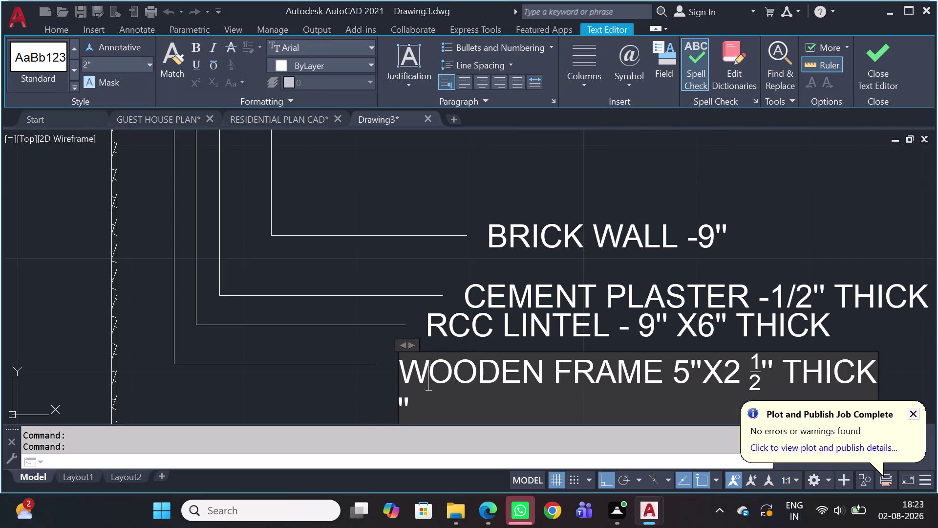
drag(426, 395, 424, 400)
double_click(423, 399)
click(424, 399)
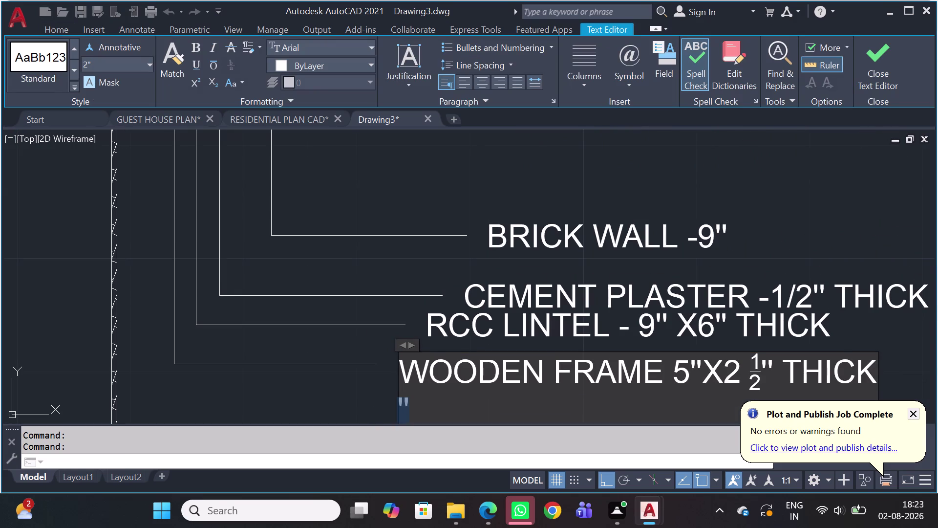
key(BackSpace)
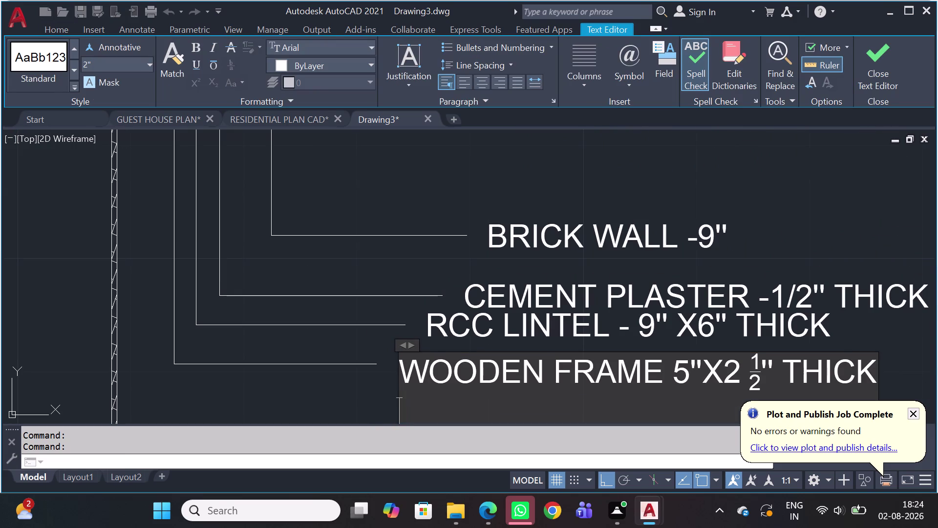
key(BackSpace)
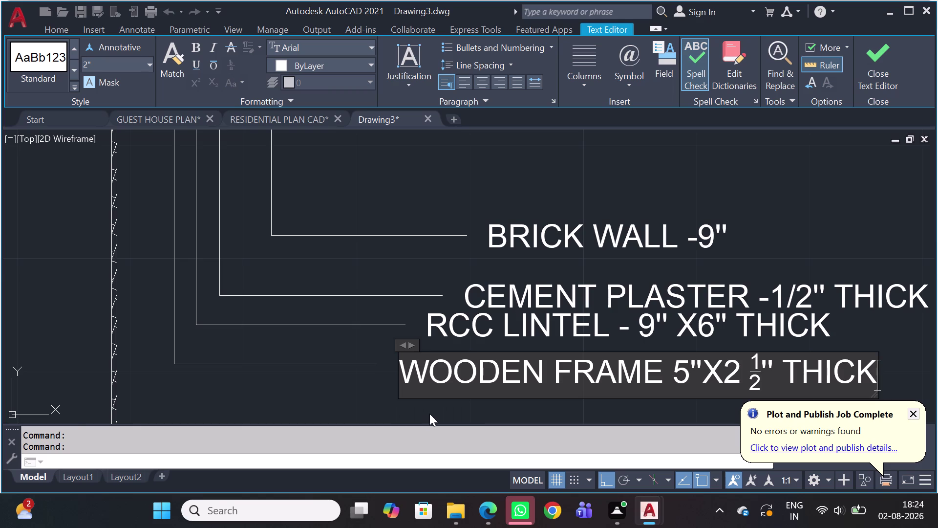
scroll(down, 3)
middle_drag(488, 387, 484, 352)
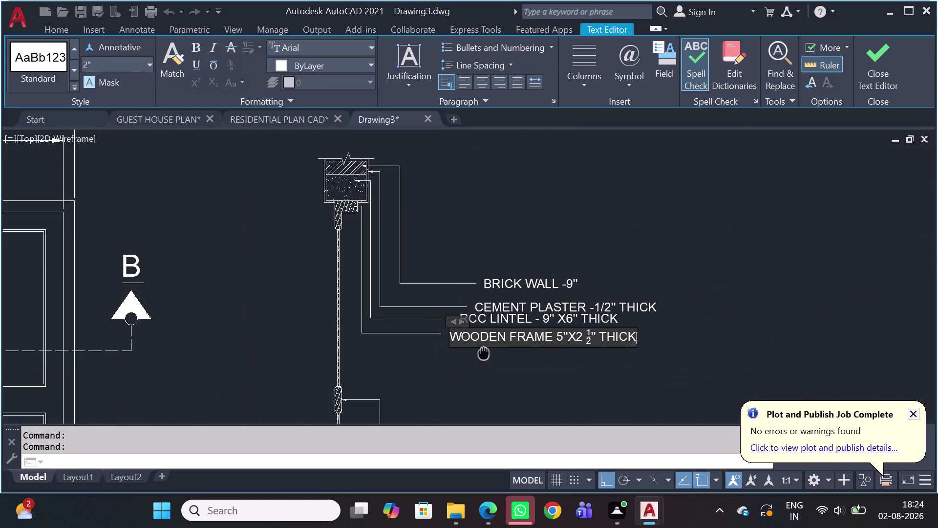
middle_drag(484, 352, 482, 331)
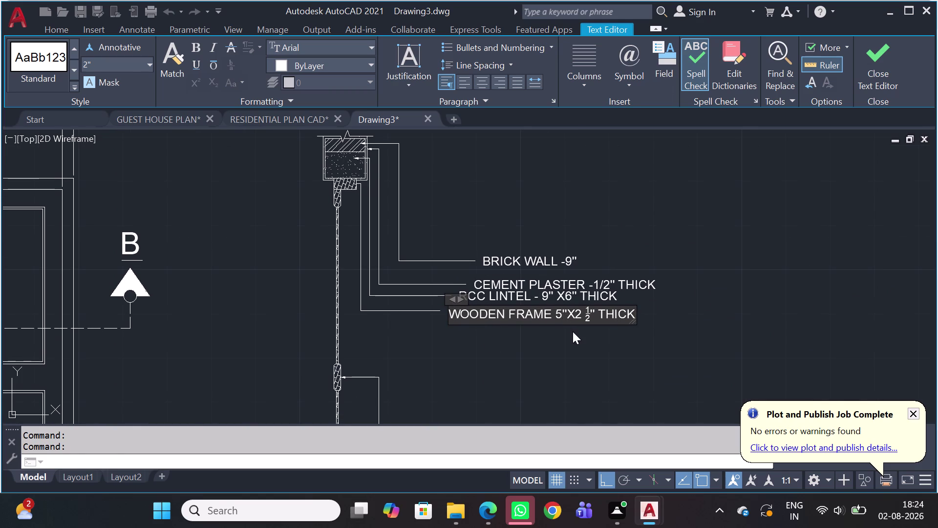
click(574, 342)
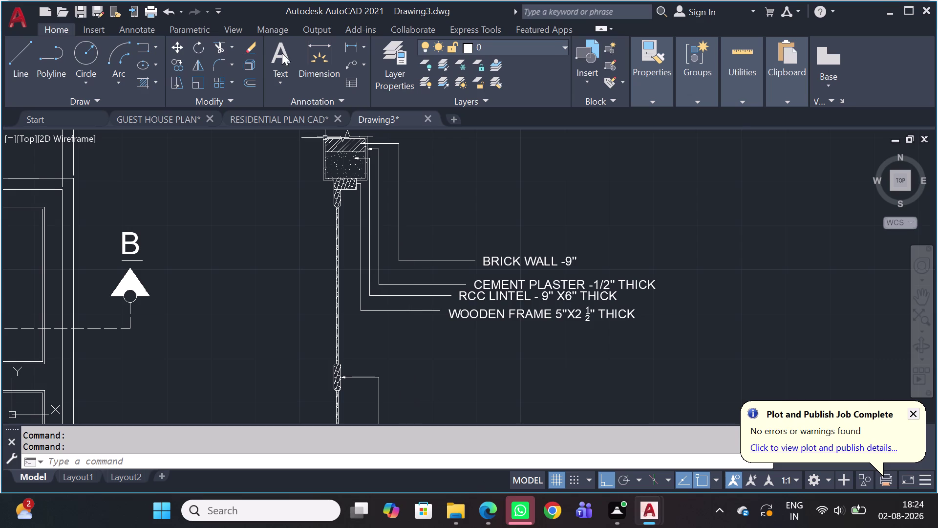
Place a multileader from the door's top rail, bending right then down to a landing below WOODEN FRAME.
scroll(up, 3)
scroll(up, 3)
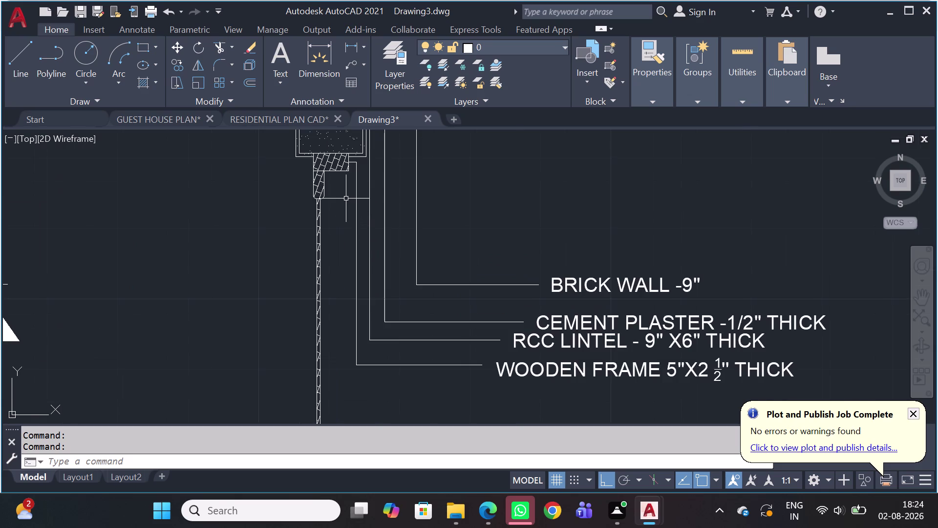
scroll(up, 3)
scroll(up, 3)
middle_drag(320, 195, 378, 236)
scroll(up, 3)
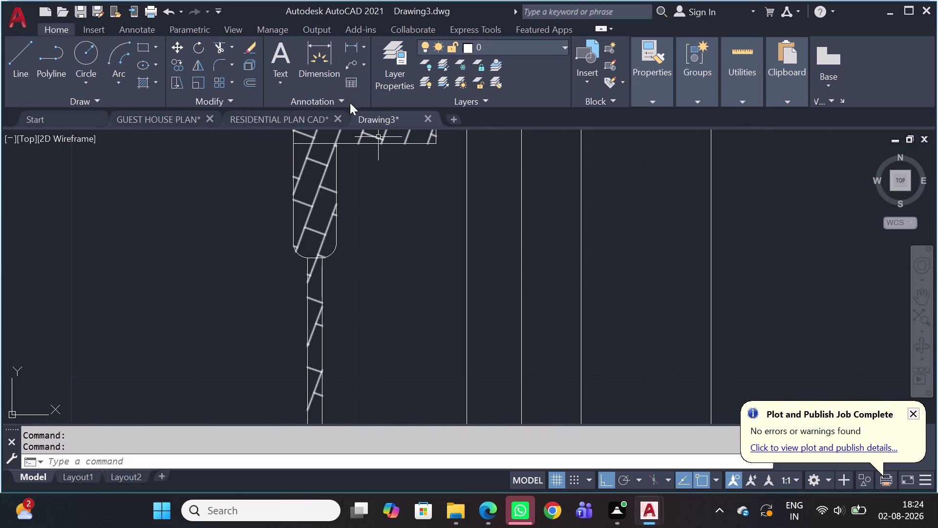
click(344, 62)
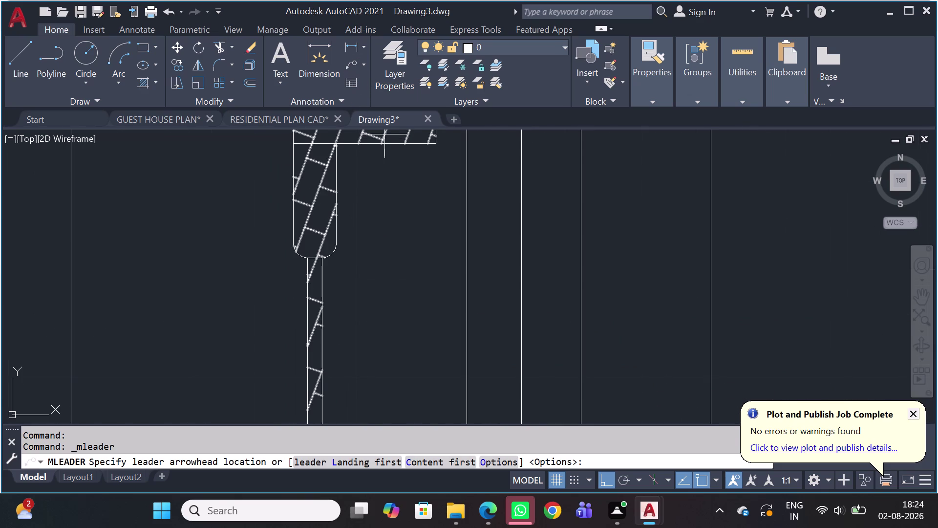
scroll(down, 3)
scroll(up, 3)
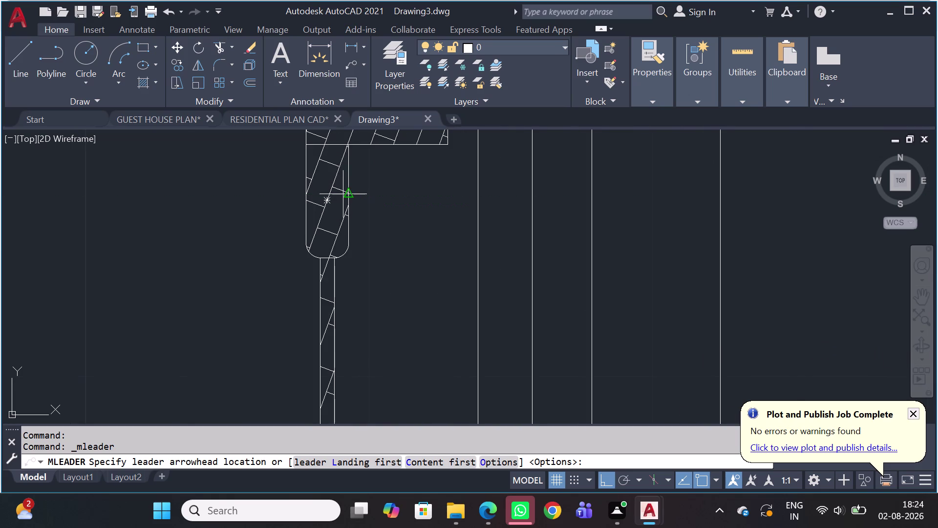
click(346, 194)
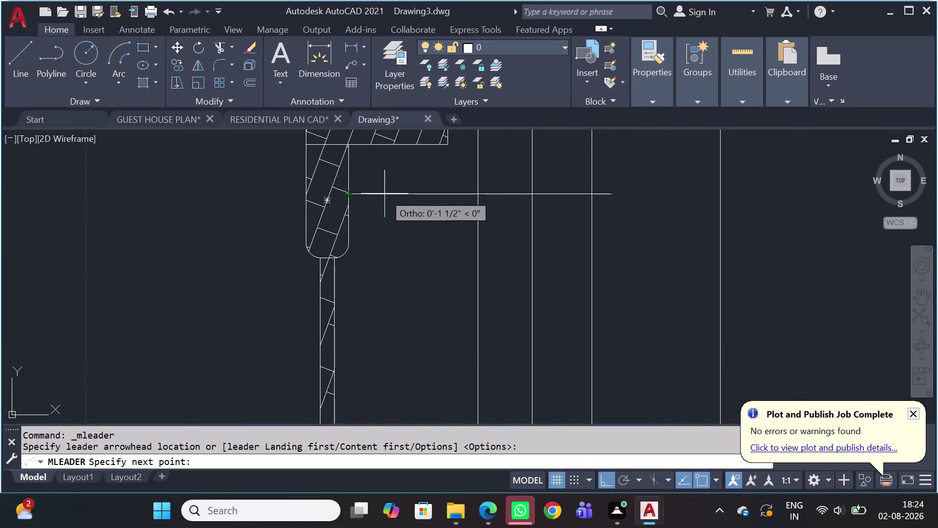
click(393, 193)
scroll(down, 3)
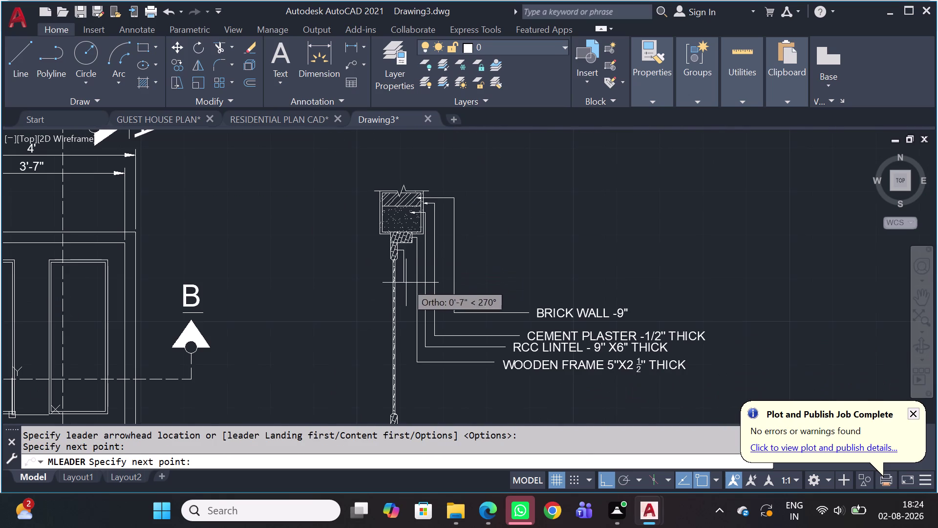
scroll(up, 3)
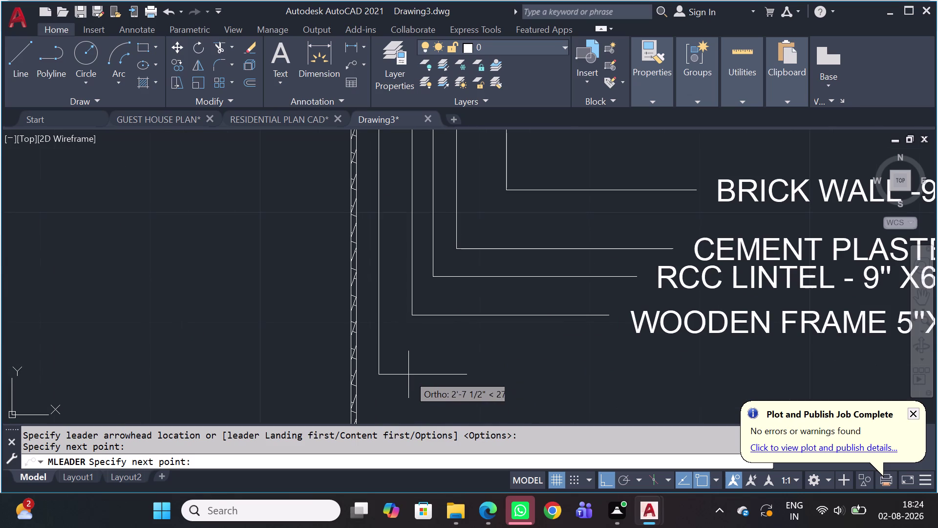
click(397, 347)
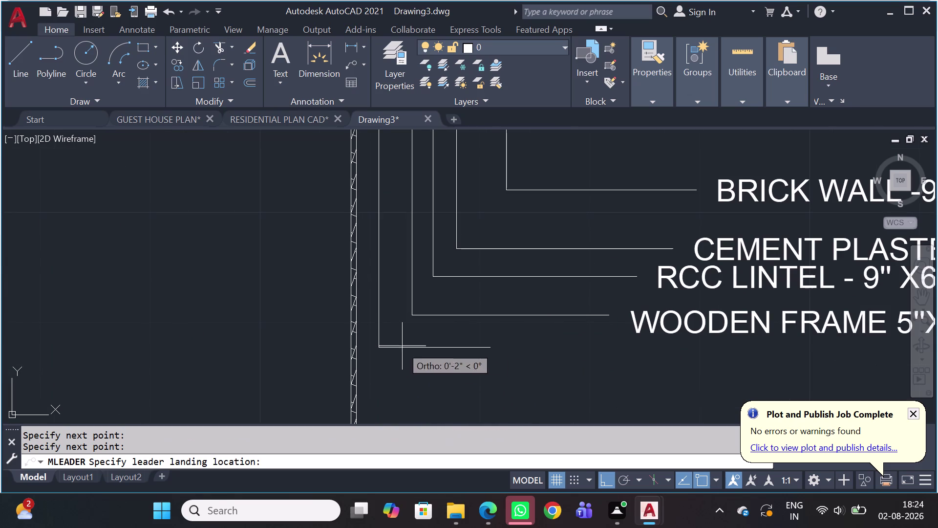
click(555, 358)
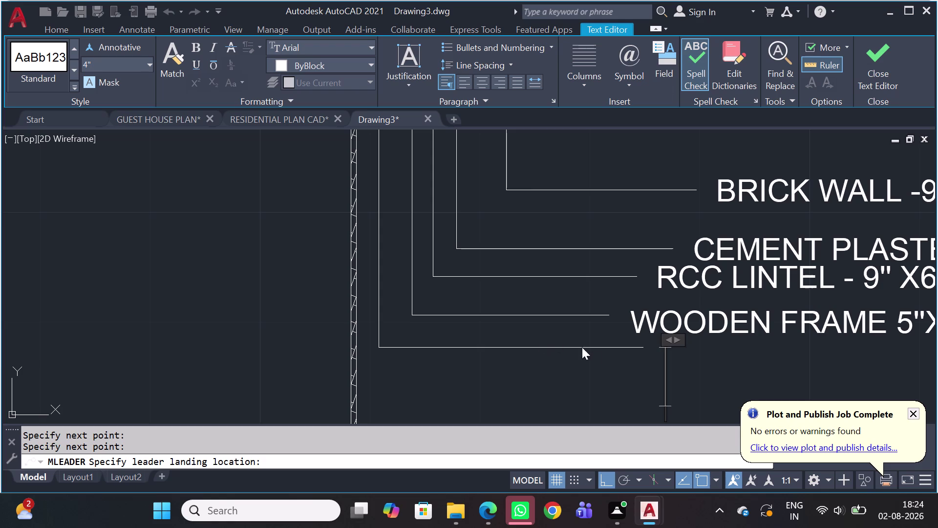
Type WOODEN TOP RAIL into the new multileader note.
scroll(down, 3)
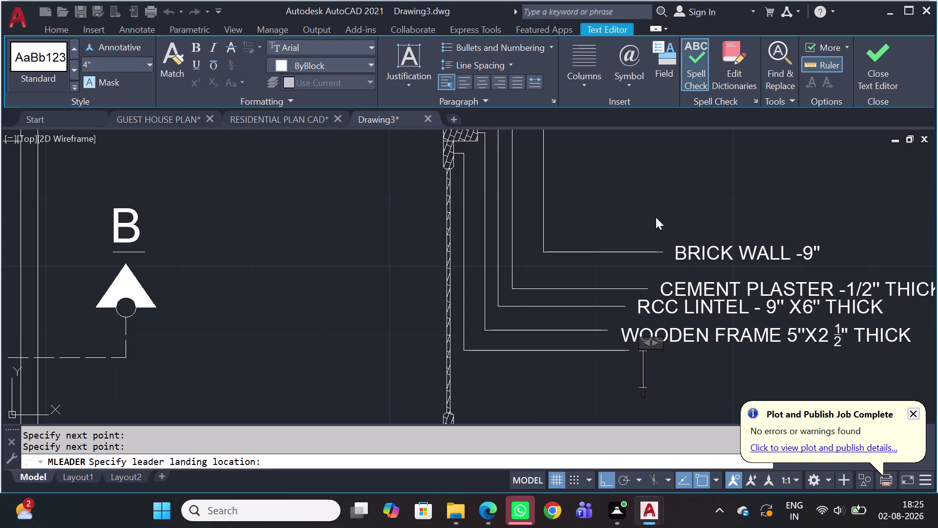
text(W)
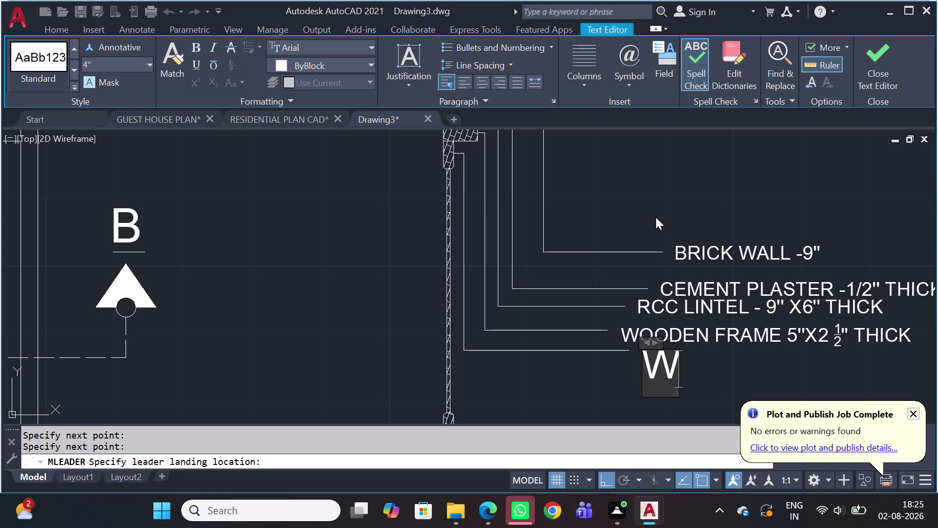
text(OODEN)
key(space)
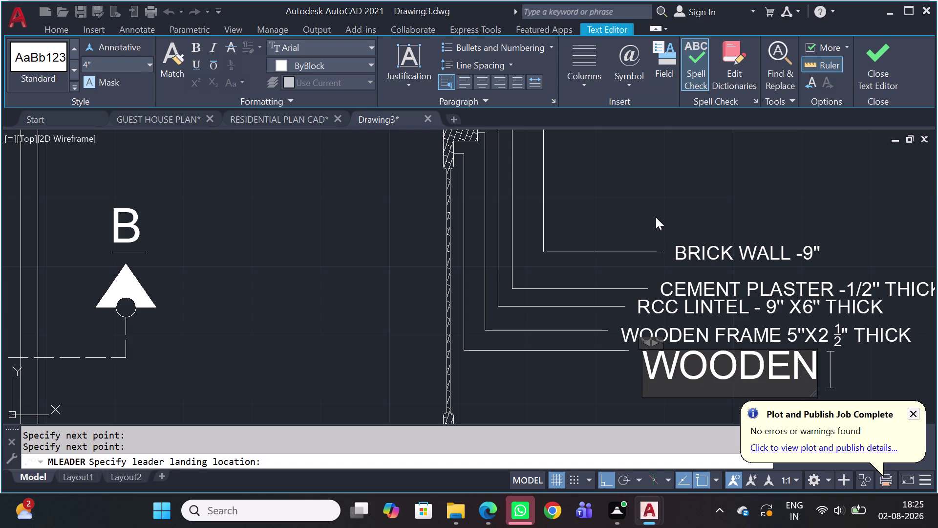
text(TO)
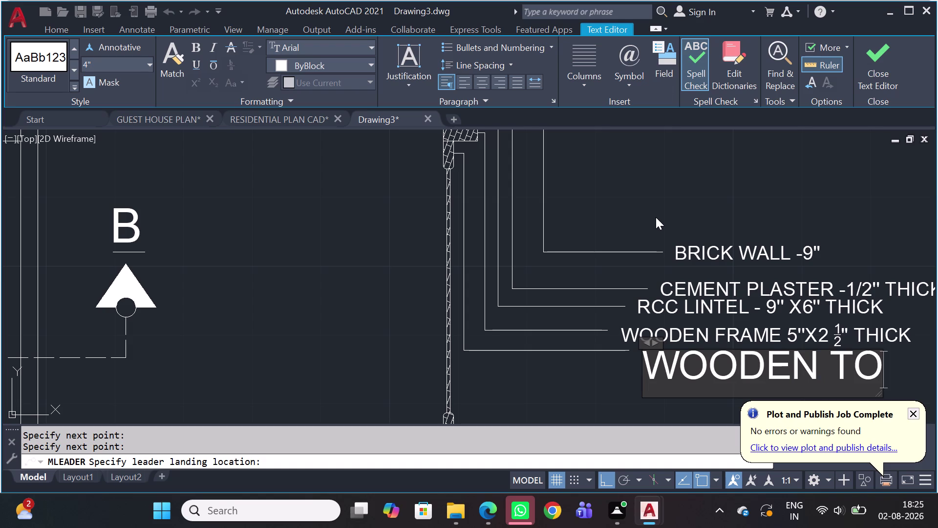
text(P)
key(space)
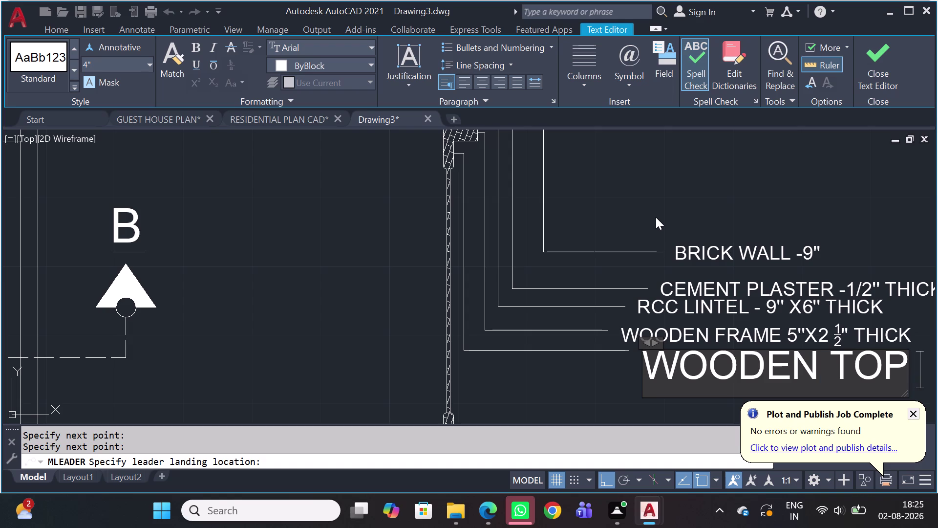
text(RAIL)
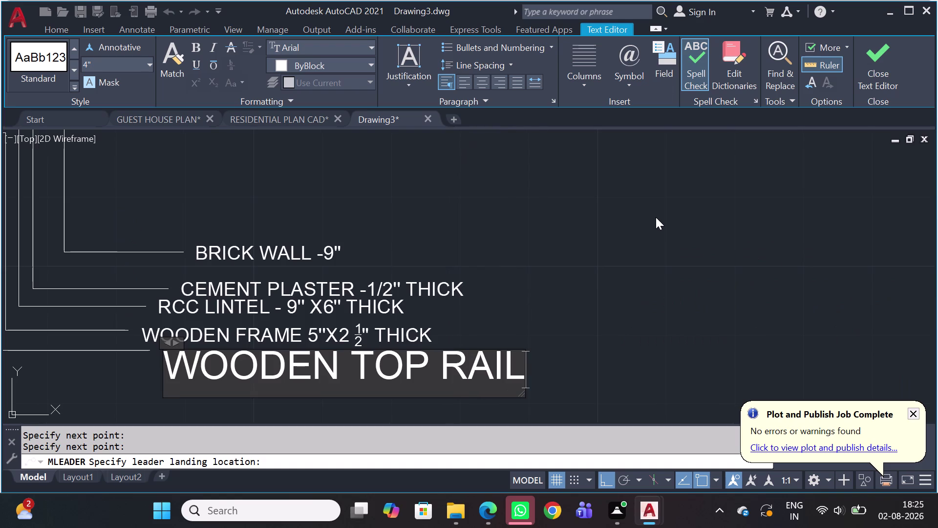
key(space)
Add 1 ½ as a stacked fraction, close the editor, and select the note.
key(1)
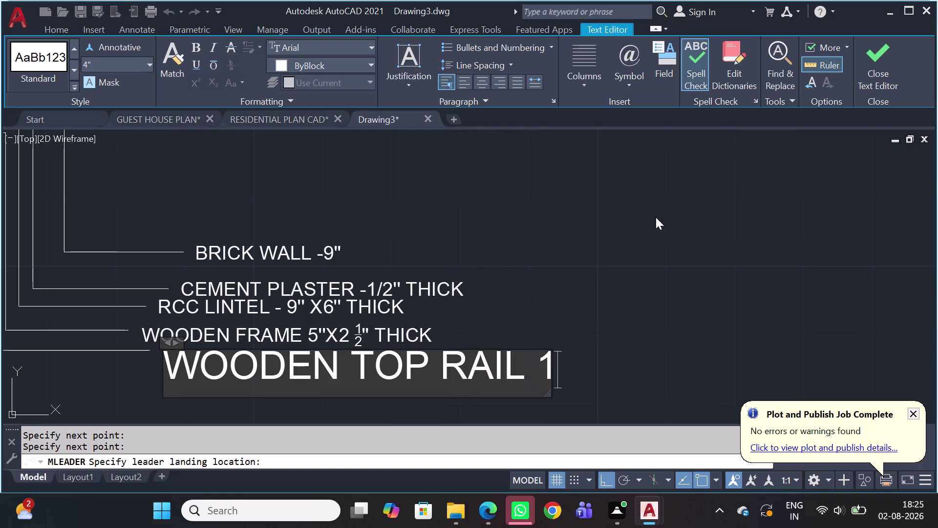
key(space)
text(1/2)
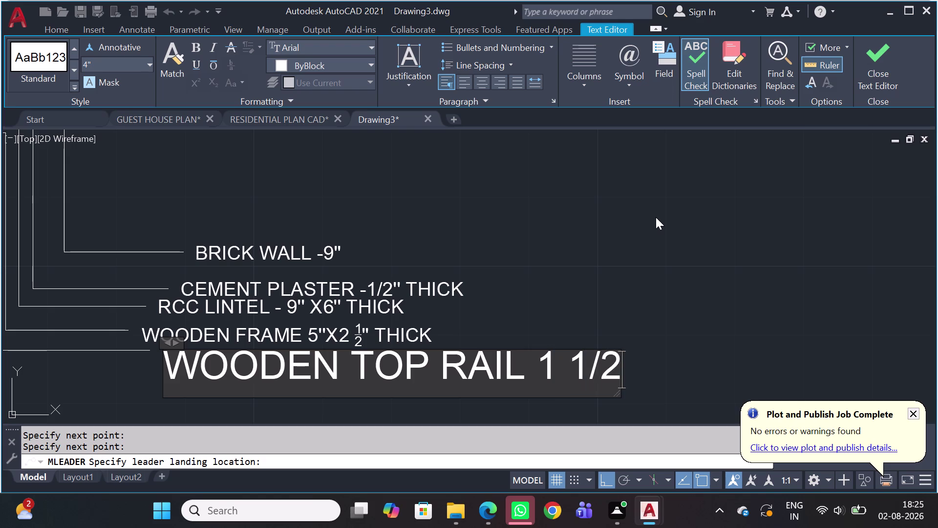
key(Return)
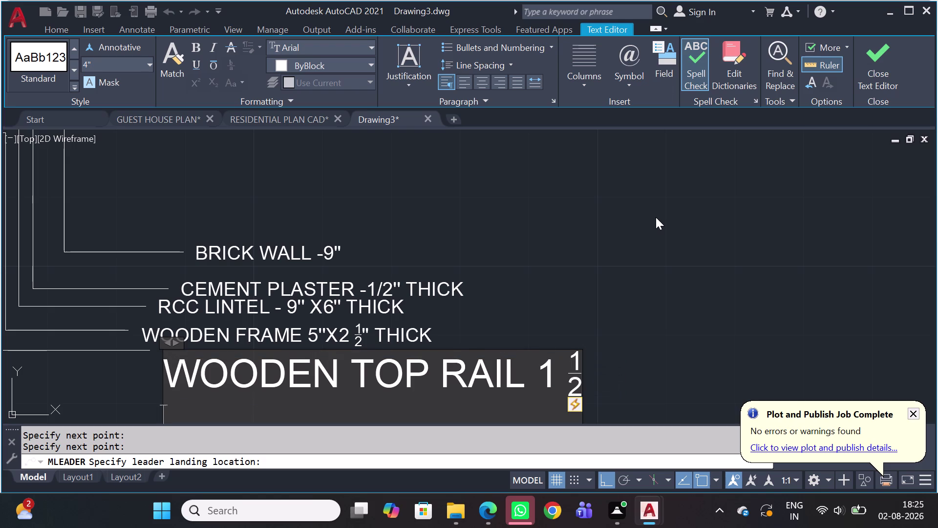
click(605, 364)
click(573, 363)
click(573, 367)
double_click(573, 368)
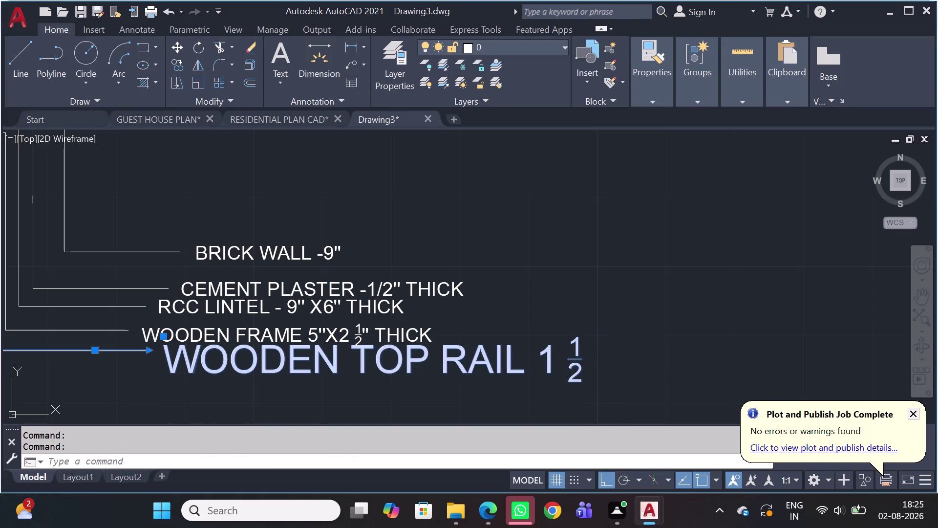
Reopen the rail note and edit the number in front of the fraction.
click(582, 349)
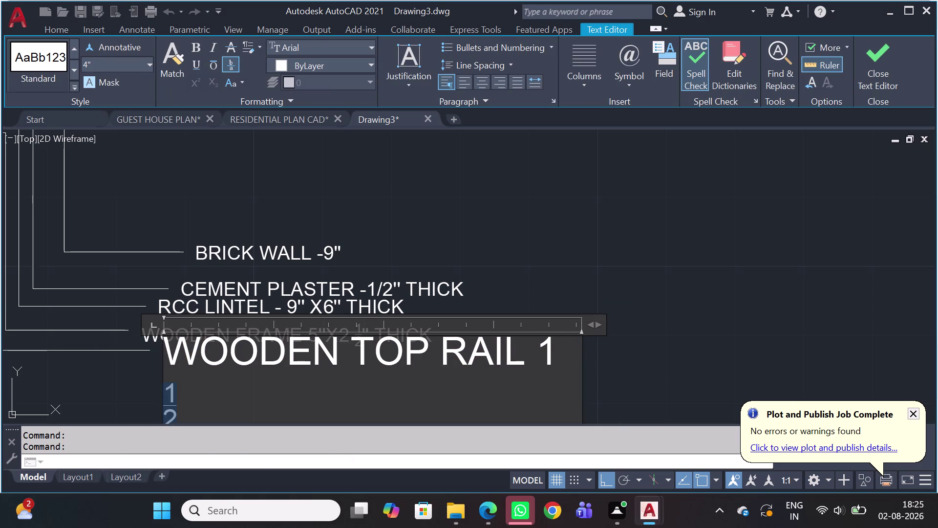
click(561, 330)
double_click(560, 349)
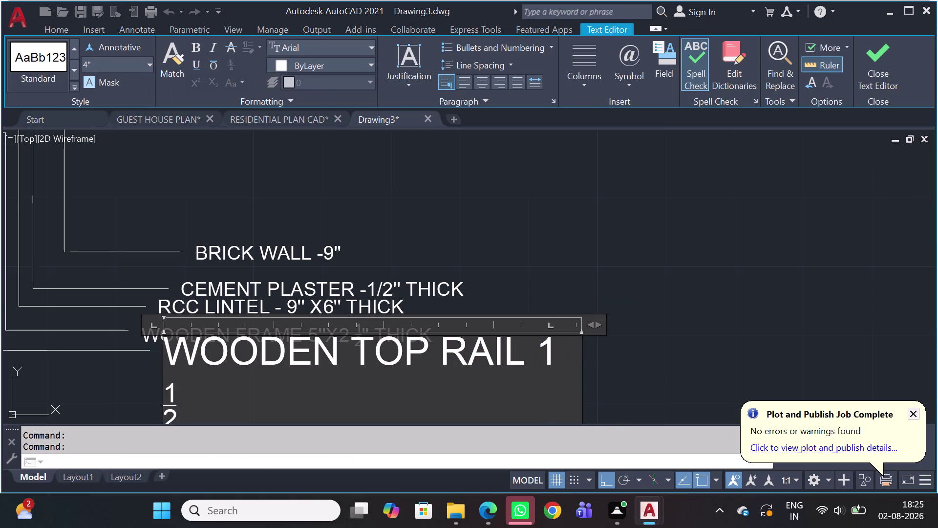
click(560, 357)
key(BackSpace)
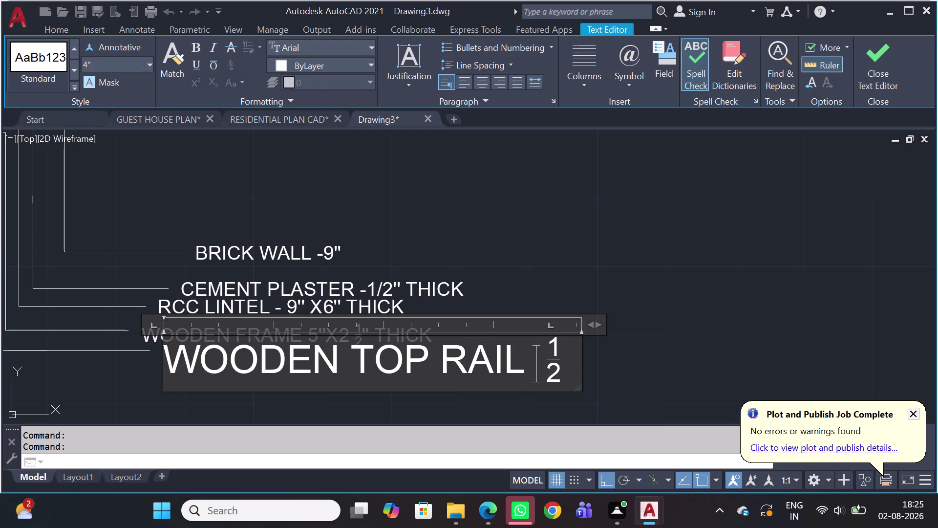
key(1)
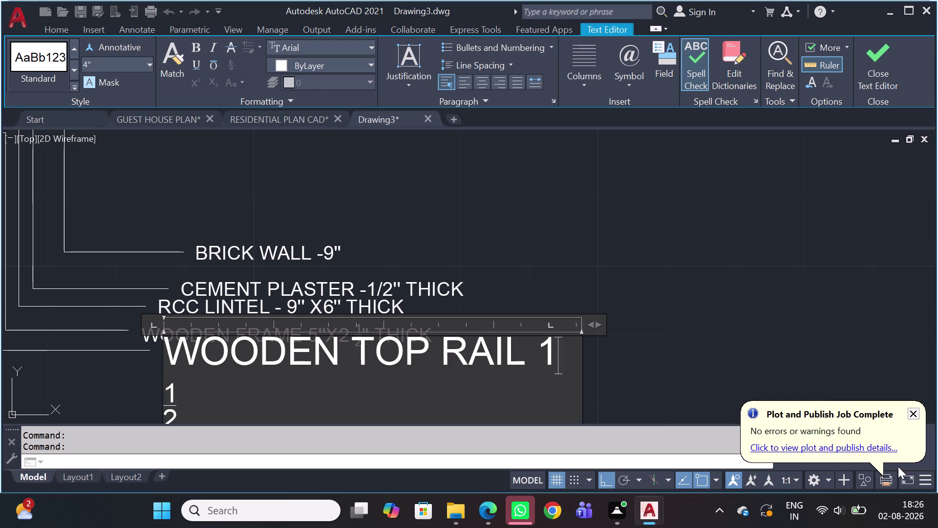
Delete the stacked fraction and retype the 1 after RAIL.
click(339, 413)
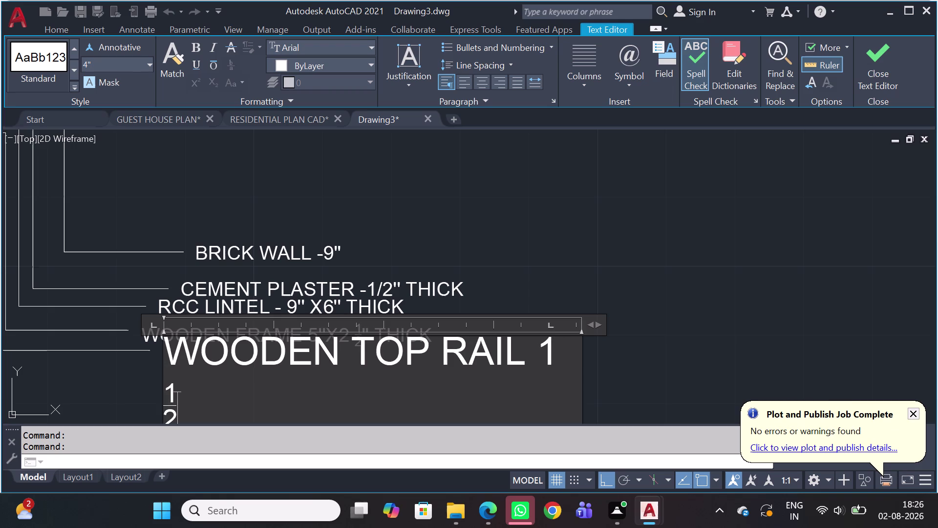
key(BackSpace)
key(BackSpace)
key(BackSpace)
key(BackSpace)
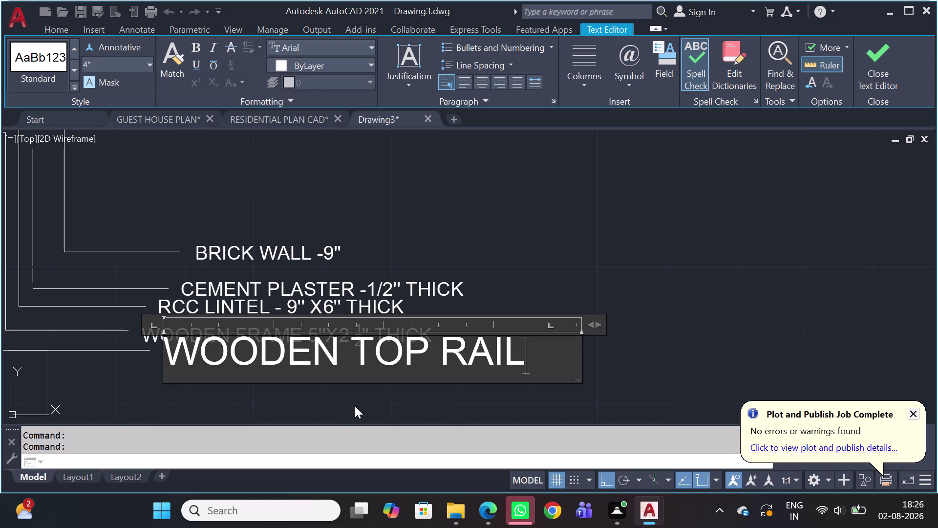
key(space)
text(1)
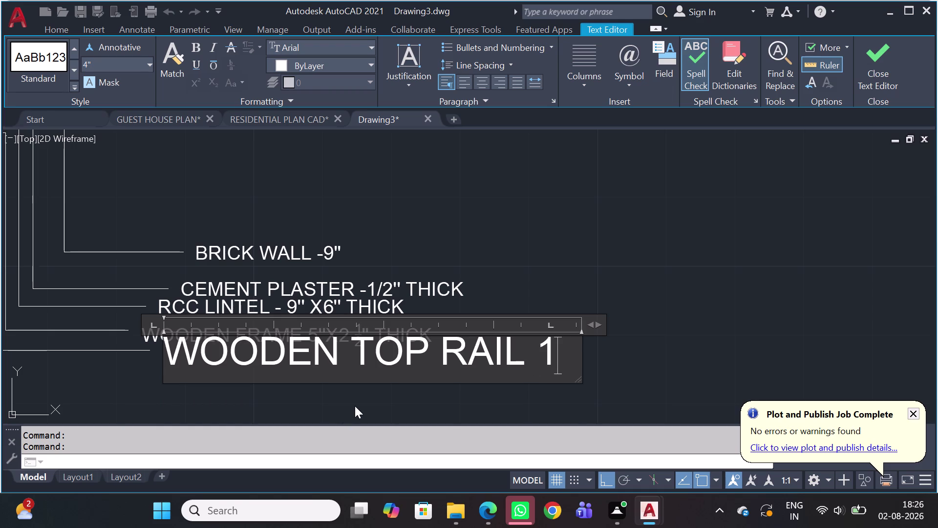
key(space)
text(1)
key(slash)
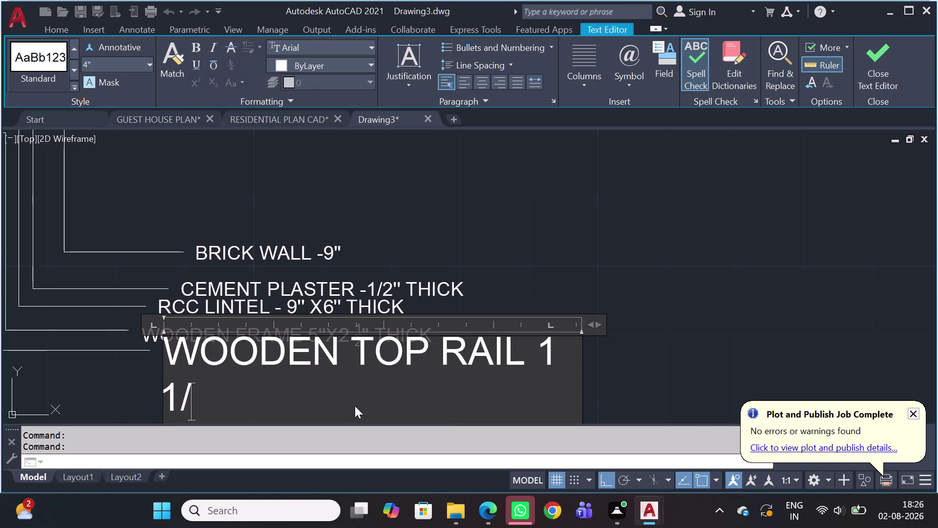
key(BackSpace)
key(BackSpace)
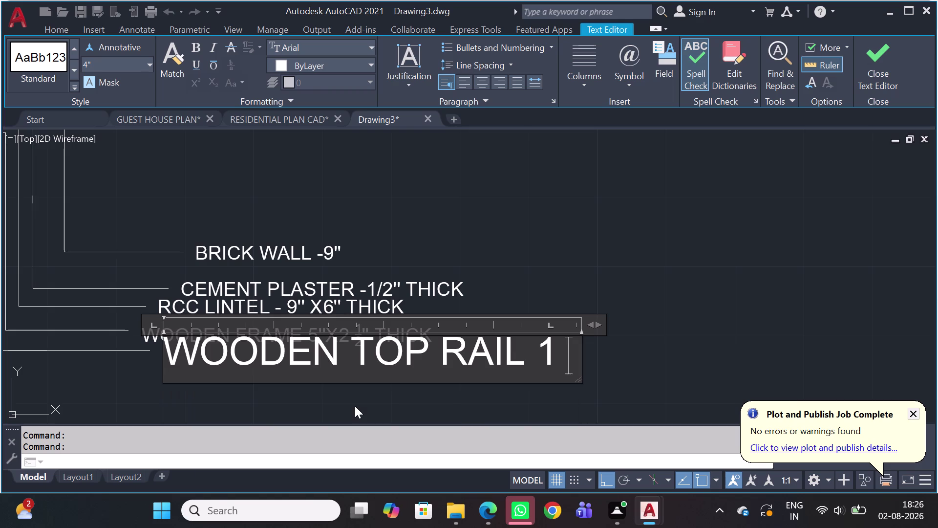
key(BackSpace)
Retype the fraction, removing the wrongly stacked 11/2 and a stray slash.
key(1)
key(slash)
key(2)
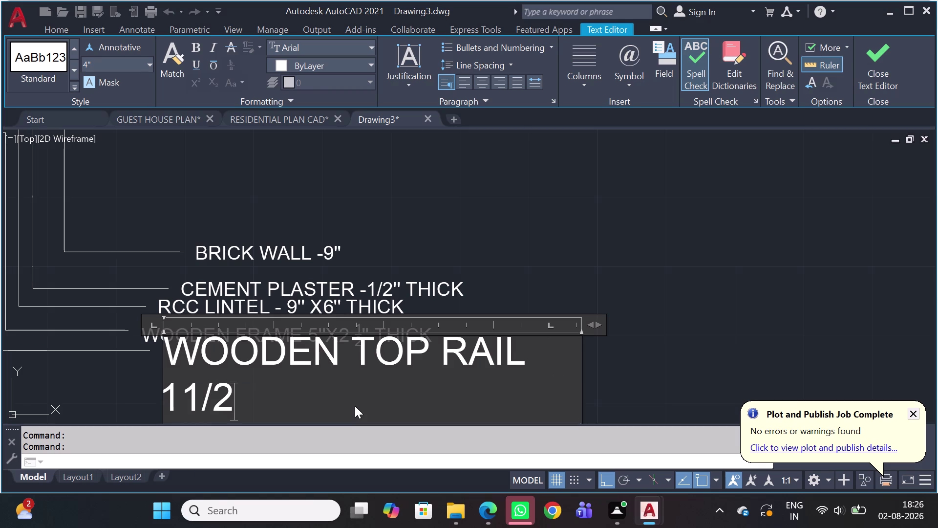
key(Return)
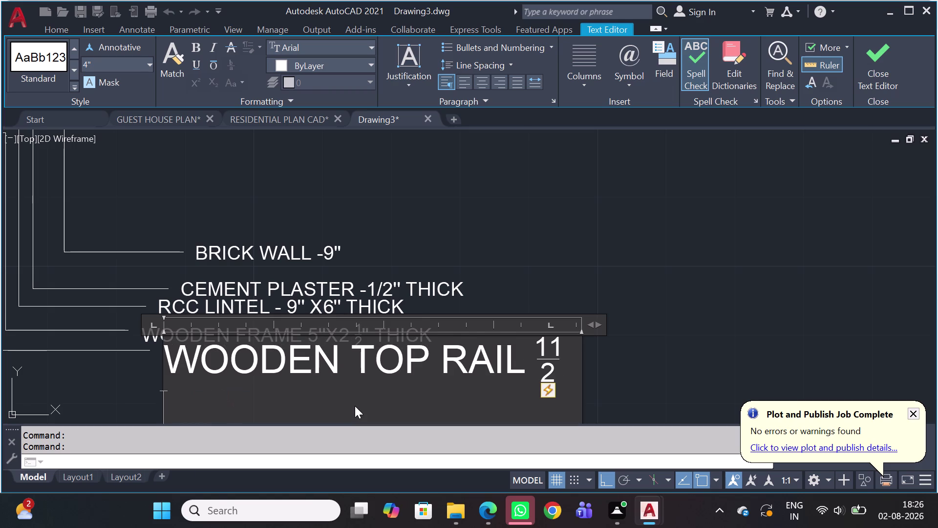
key(BackSpace)
key(BackSpace)
key(BackSpace)
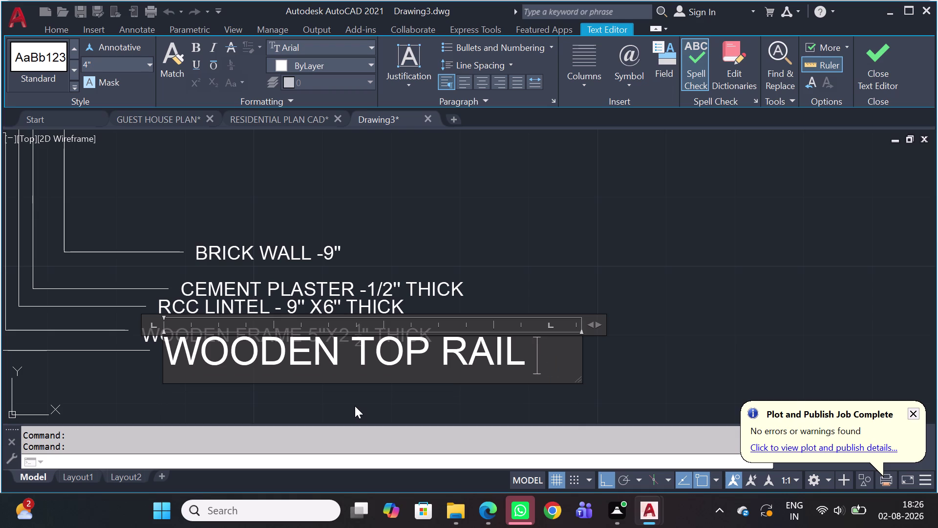
text(1 1)
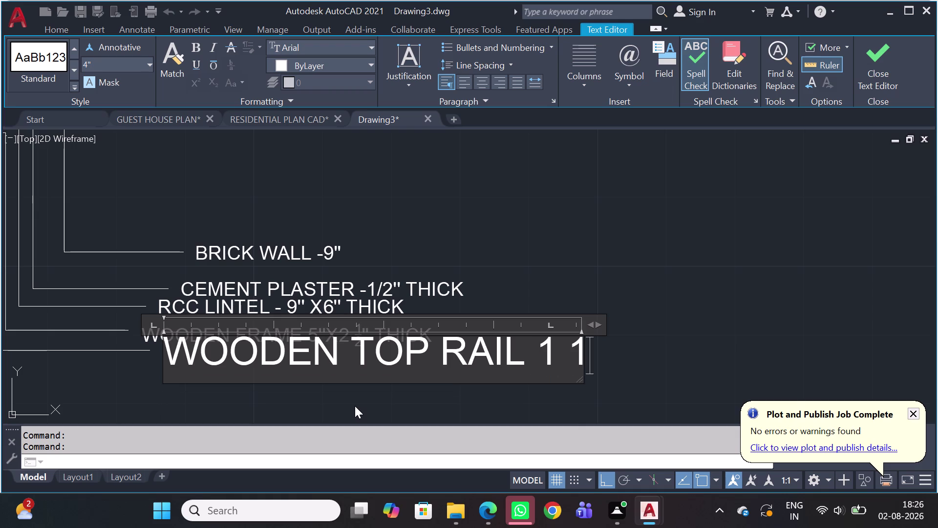
key(slash)
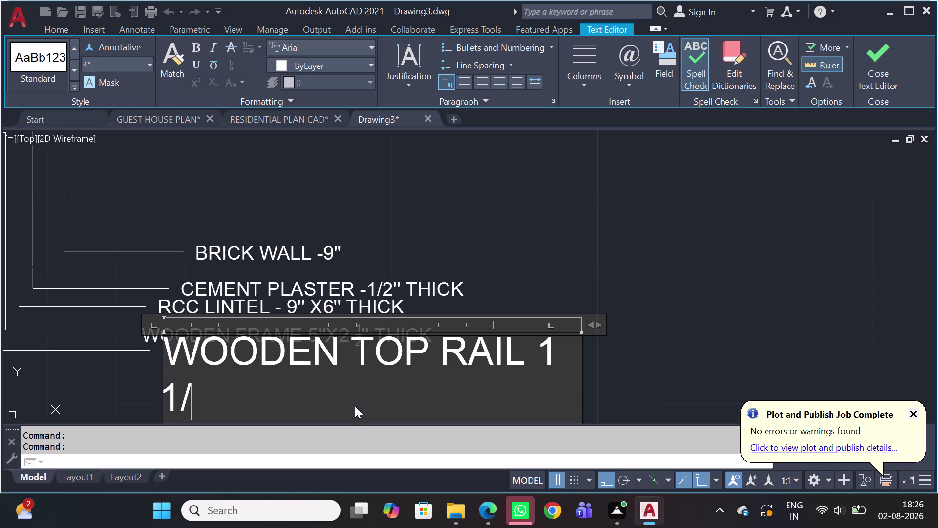
key(BackSpace)
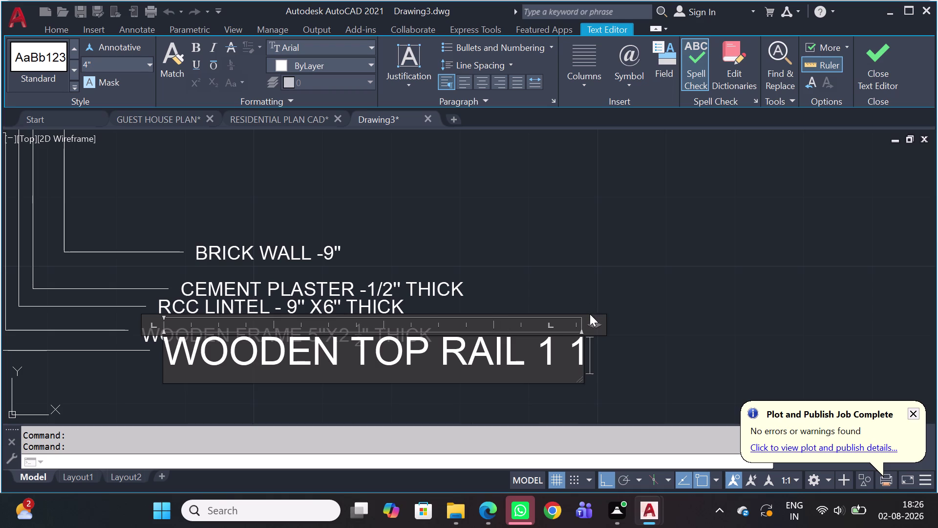
Widen the note's text area and stack 1/2 as a fraction.
drag(599, 327, 781, 338)
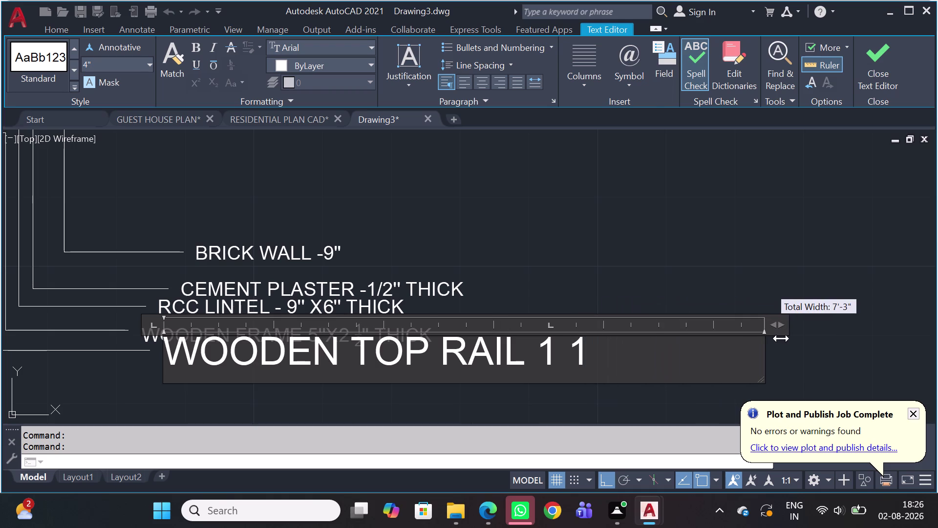
drag(781, 338, 781, 338)
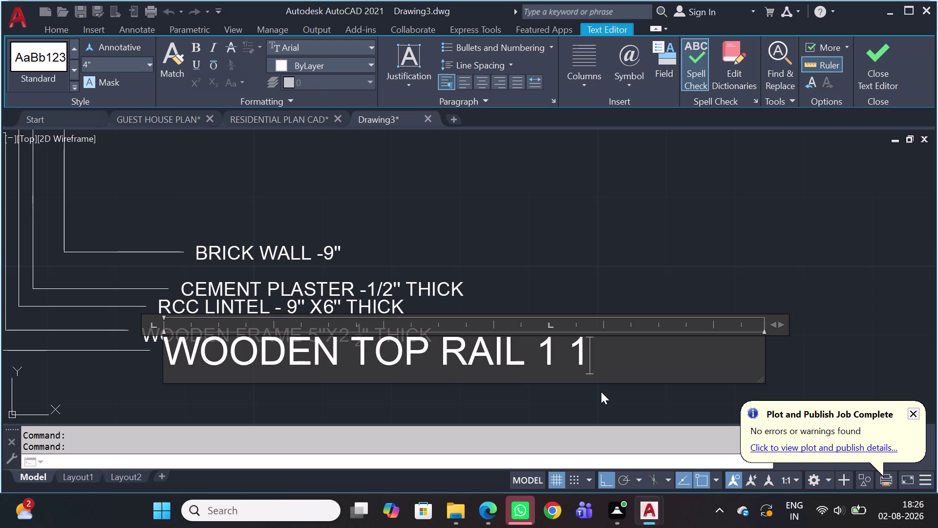
text(/2)
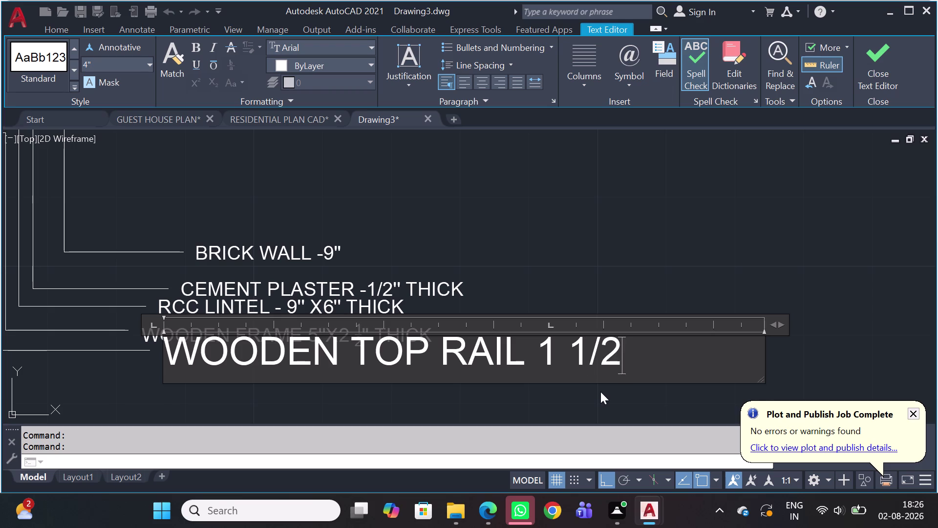
key(Return)
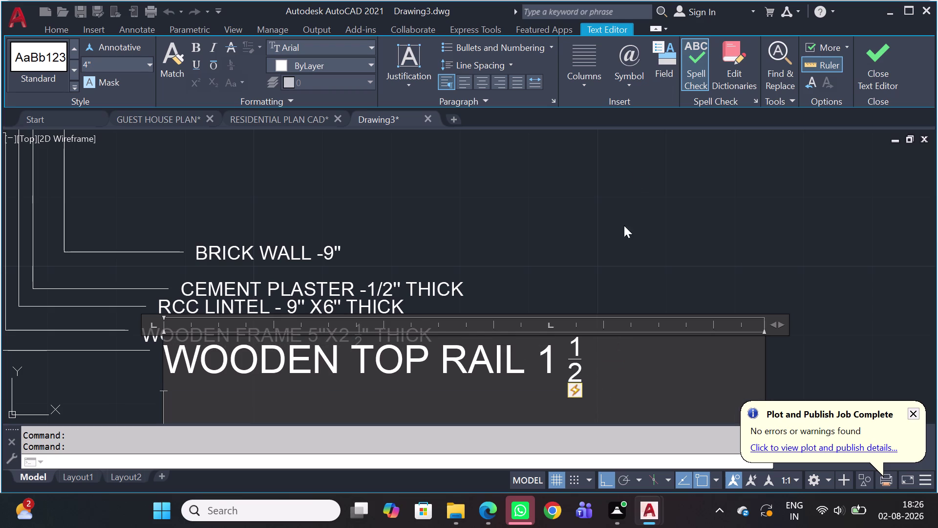
Append "X4" THICK after the fraction.
click(591, 357)
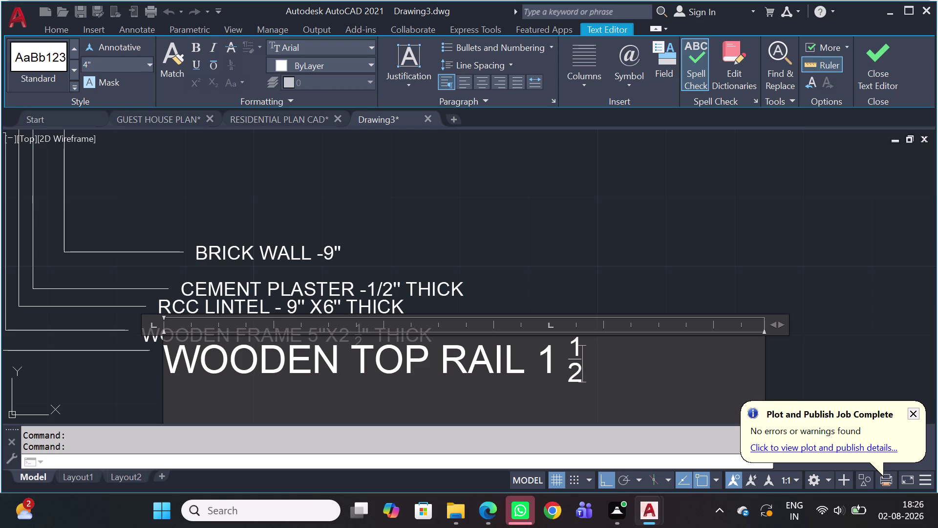
text('')
key(x)
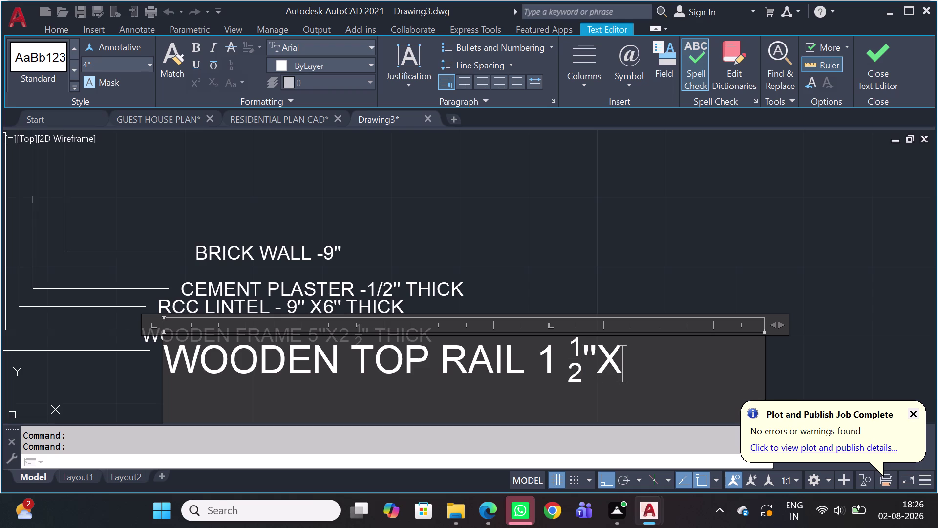
text(4'')
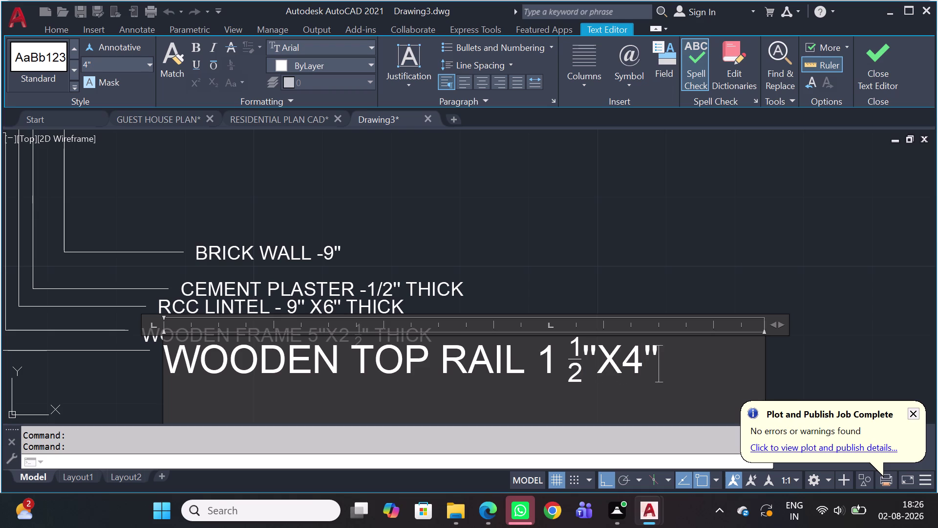
key(space)
text(THO)
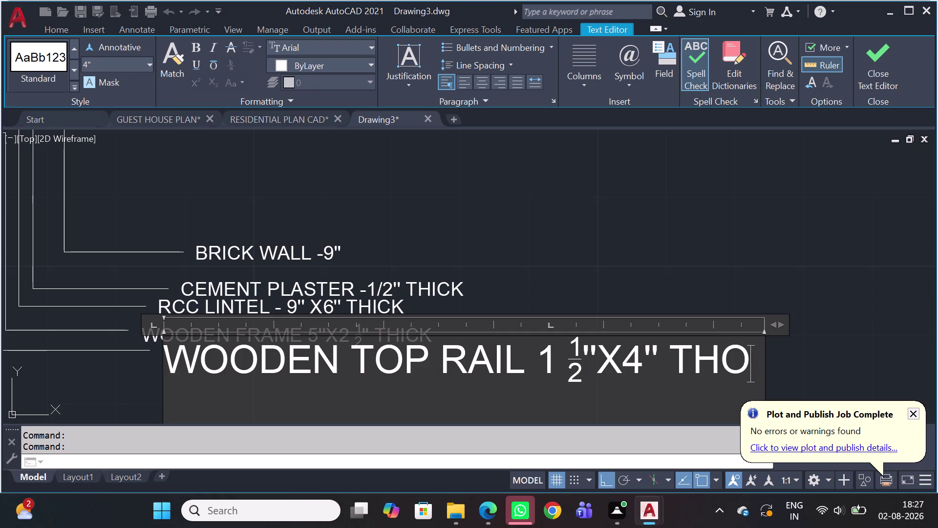
key(BackSpace)
text(I)
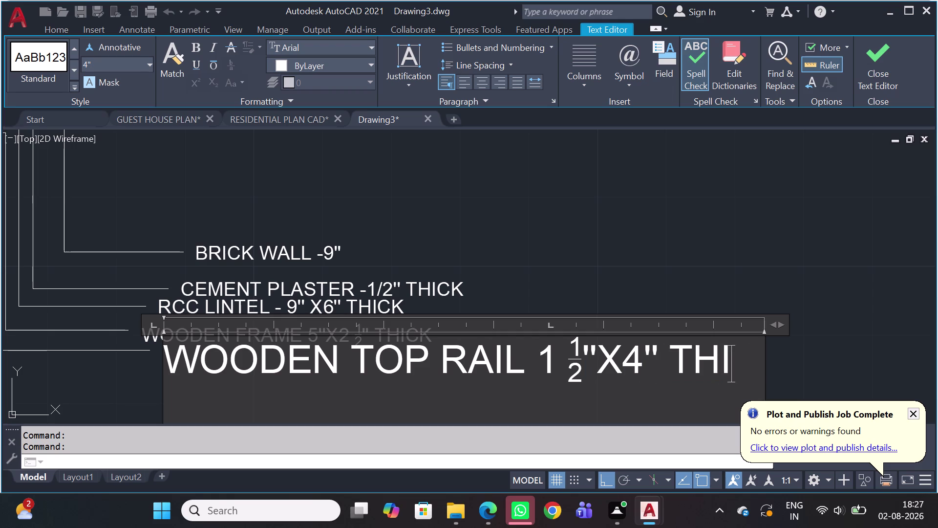
text(CK)
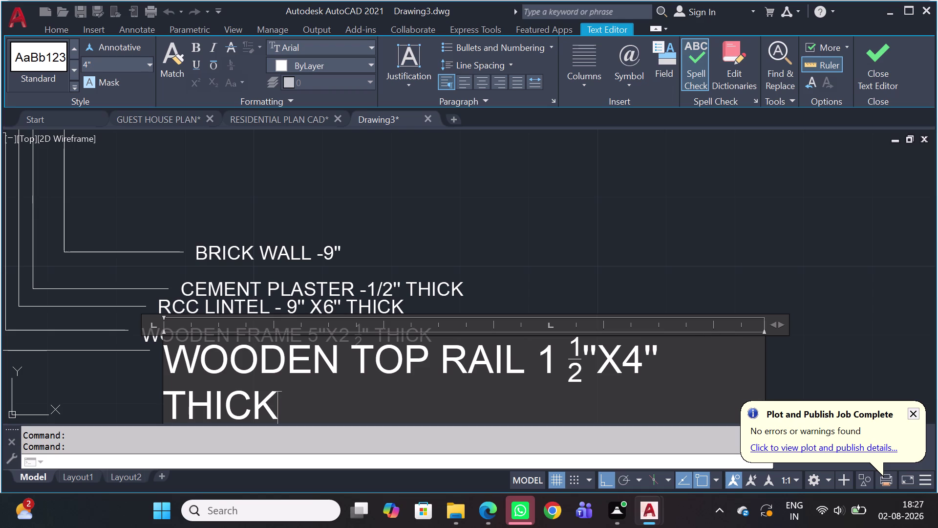
Reselect the rail note and remove the space before THICK.
click(160, 407)
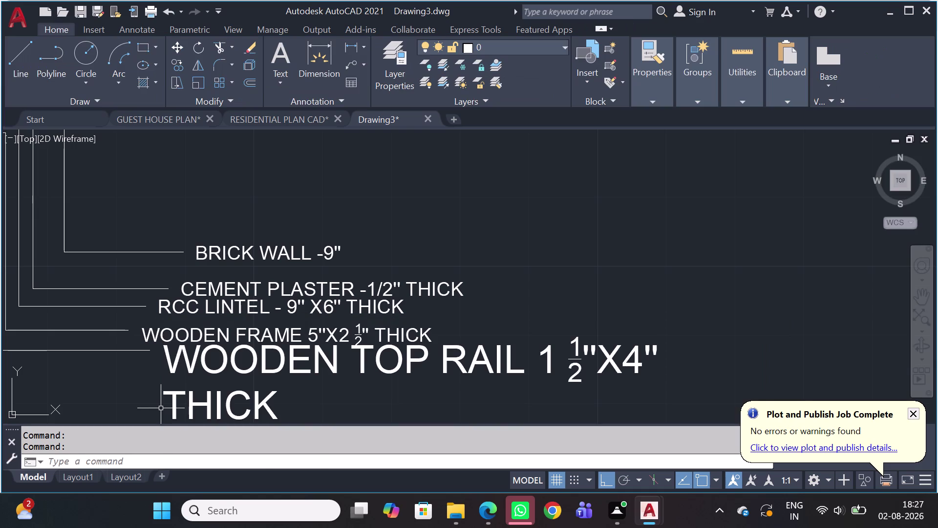
double_click(168, 408)
triple_click(169, 408)
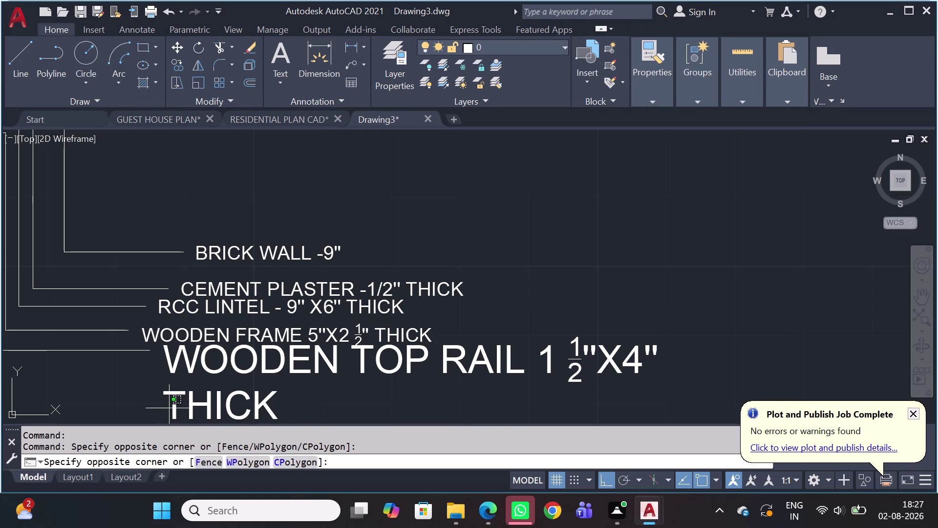
double_click(169, 408)
double_click(176, 404)
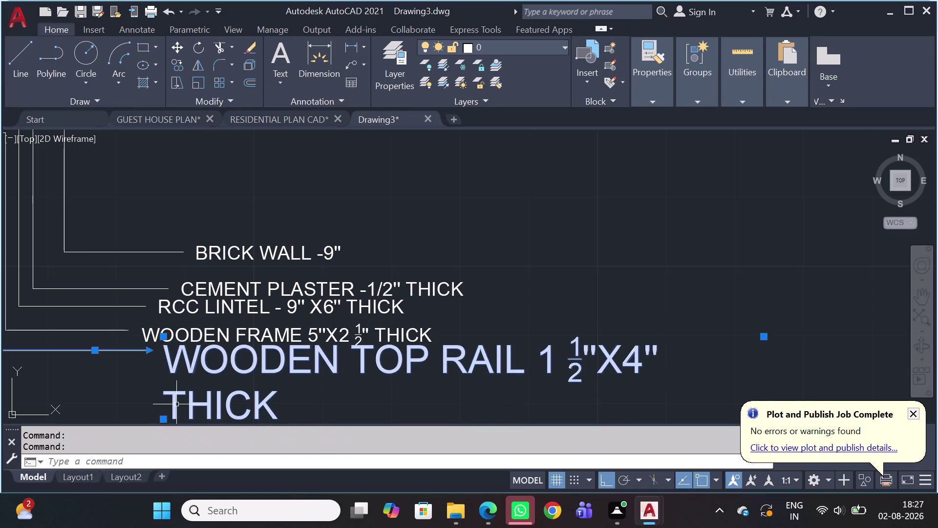
triple_click(177, 404)
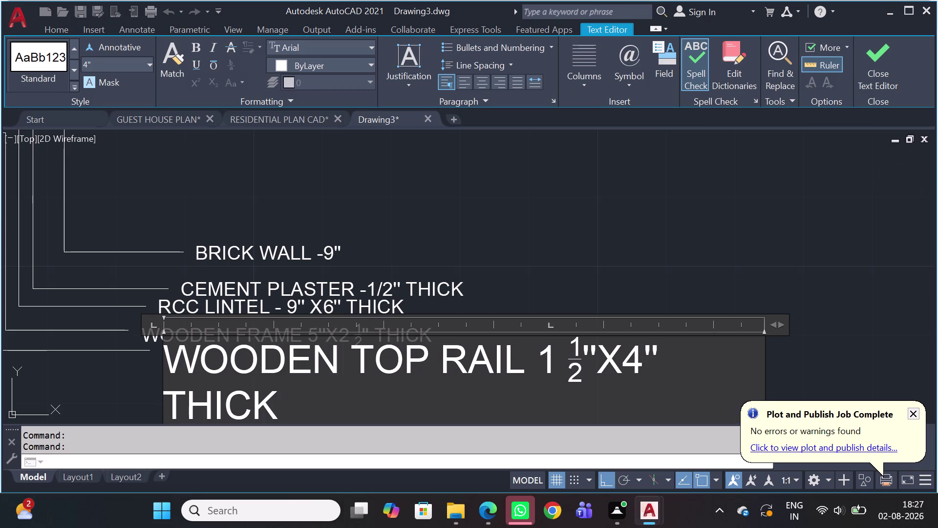
click(165, 416)
key(BackSpace)
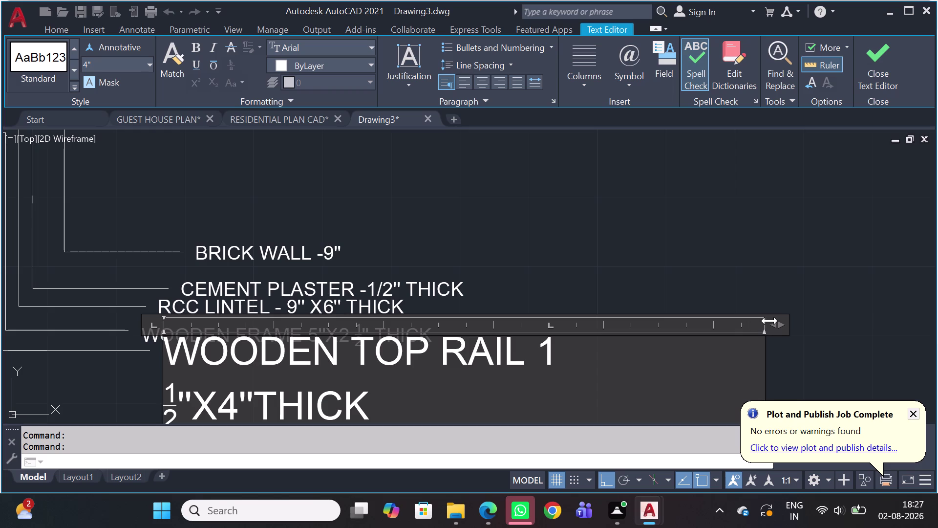
Readjust the text width, then exit the editor discarding the changes.
drag(774, 325, 578, 335)
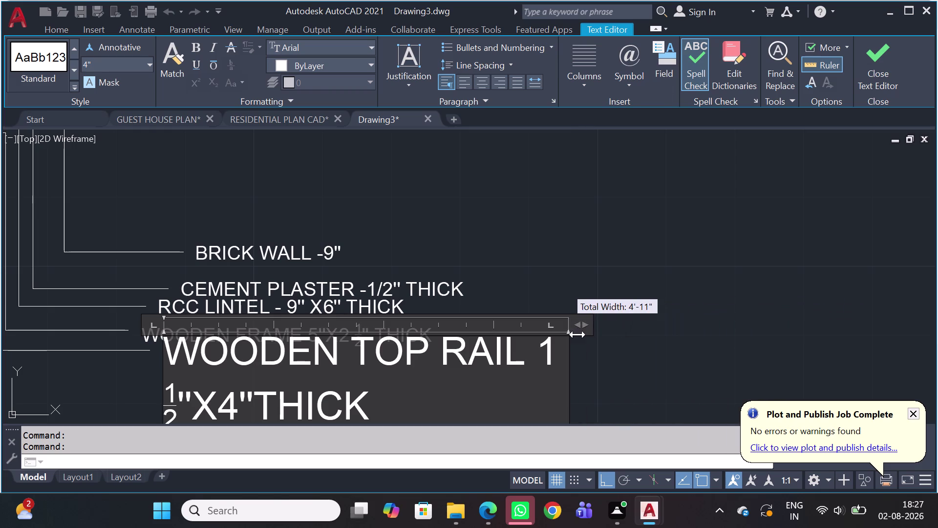
drag(578, 334, 767, 291)
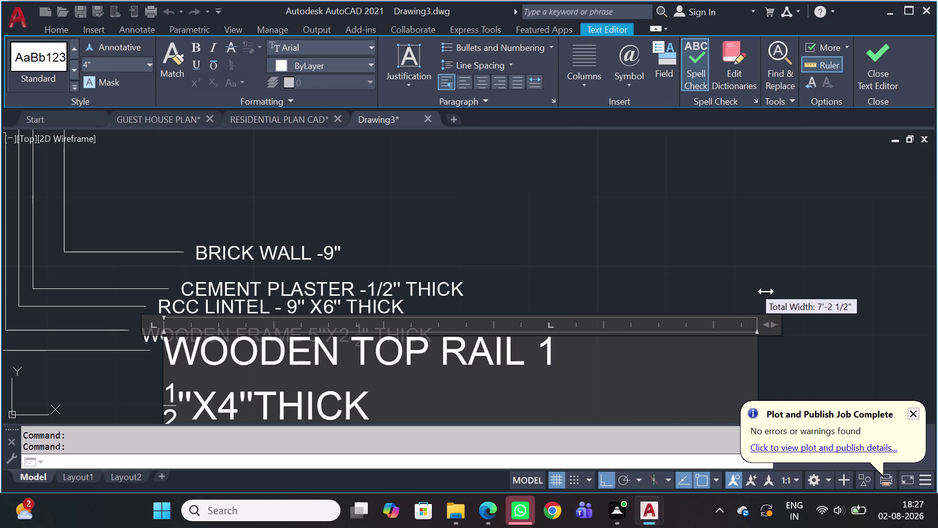
drag(766, 292, 670, 323)
key(Escape)
key(Escape)
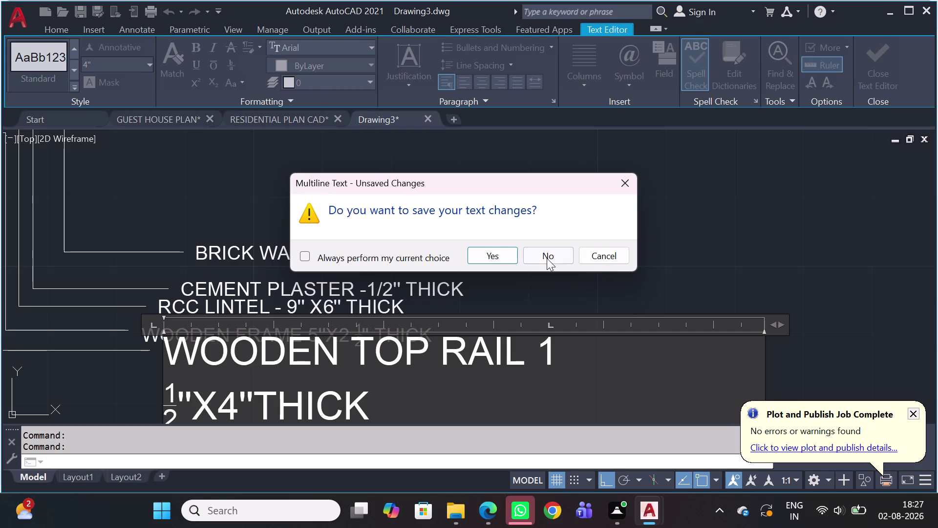
click(488, 254)
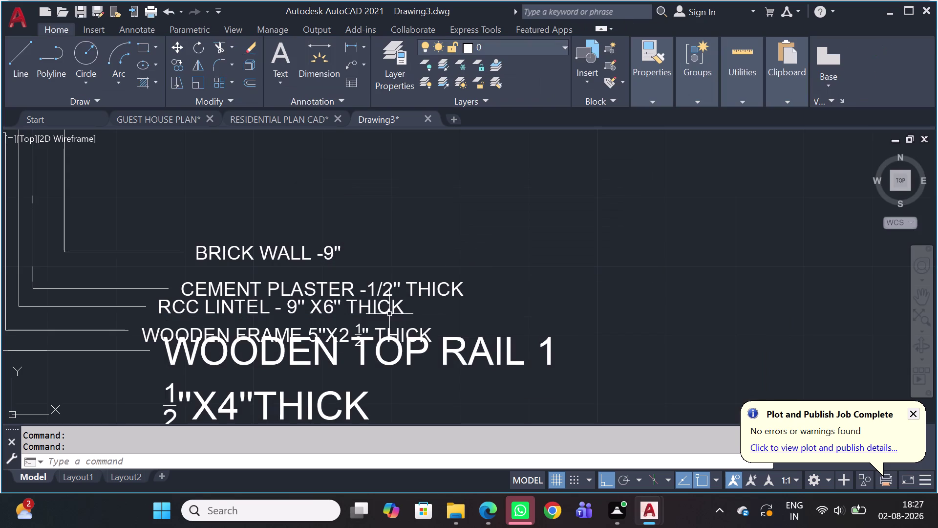
Reopen the top rail note and move the cursor along its first line.
triple_click(461, 351)
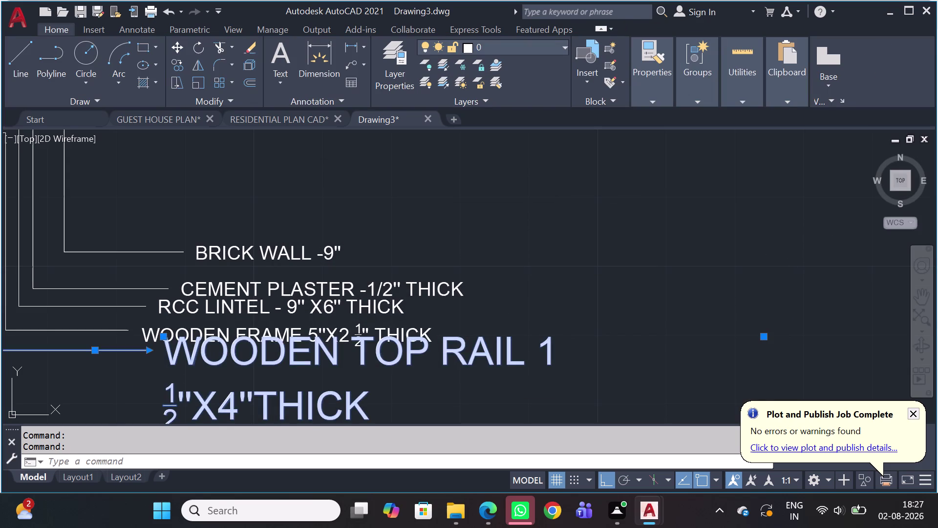
scroll(down, 3)
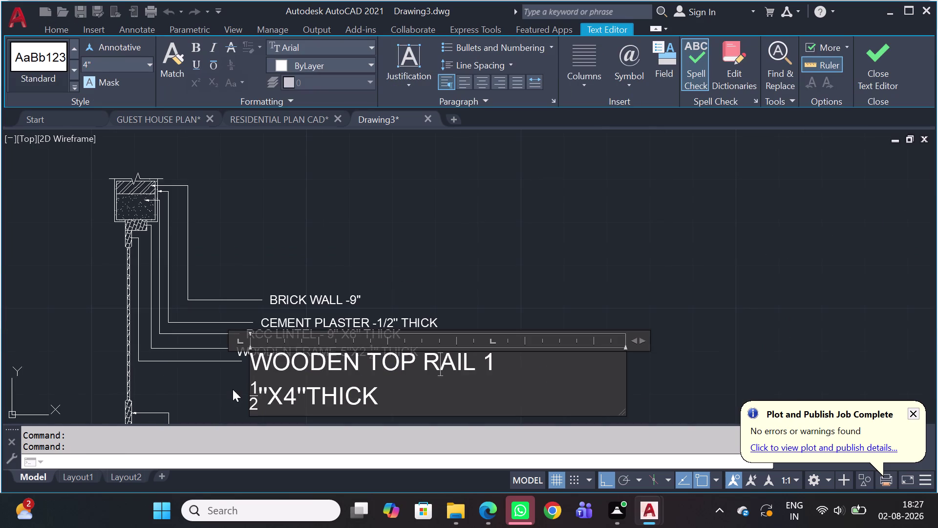
scroll(up, 3)
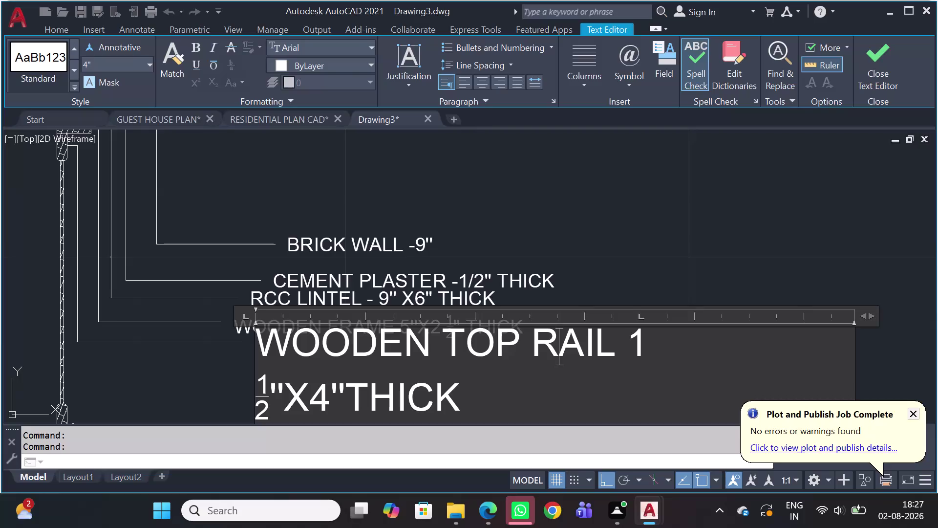
click(699, 359)
click(844, 348)
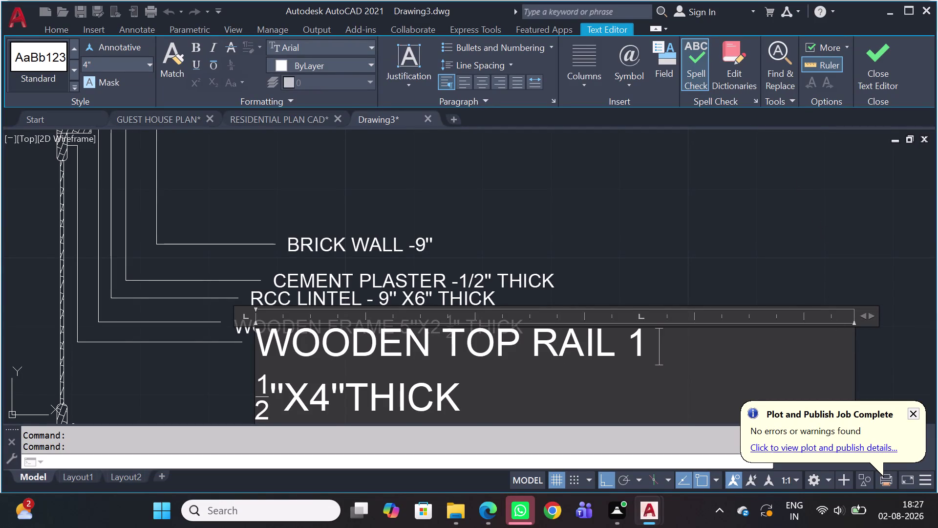
click(855, 344)
click(847, 342)
click(257, 387)
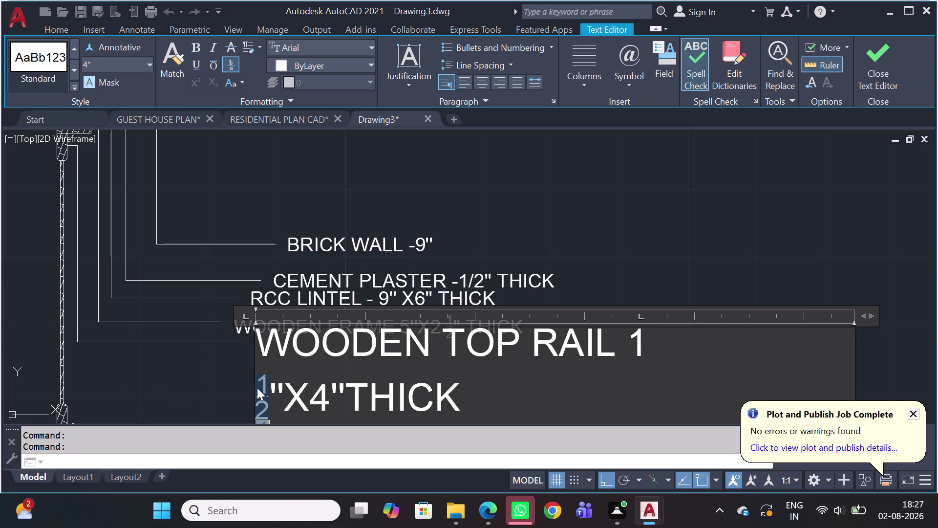
Open the ½ fraction's settings, dismiss them, and exit keeping the changes.
click(257, 387)
double_click(258, 386)
drag(258, 386, 262, 362)
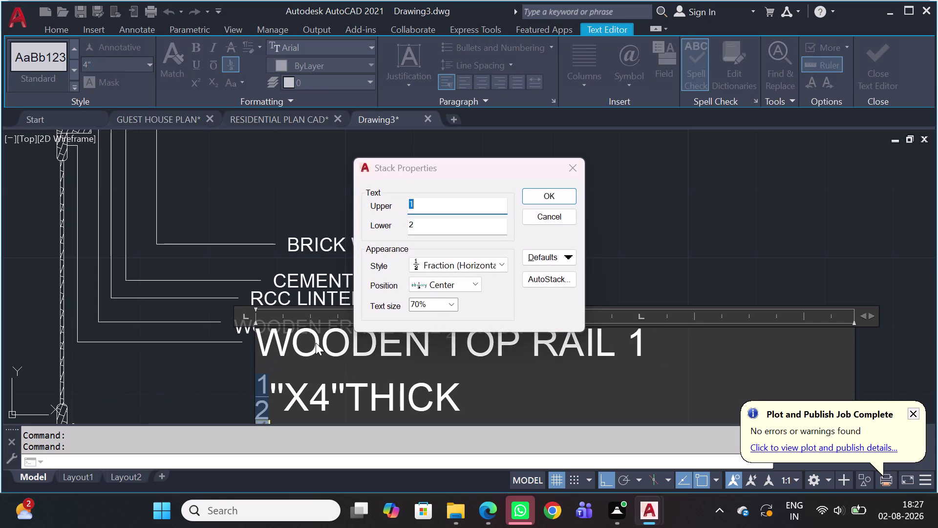
key(Escape)
key(Escape)
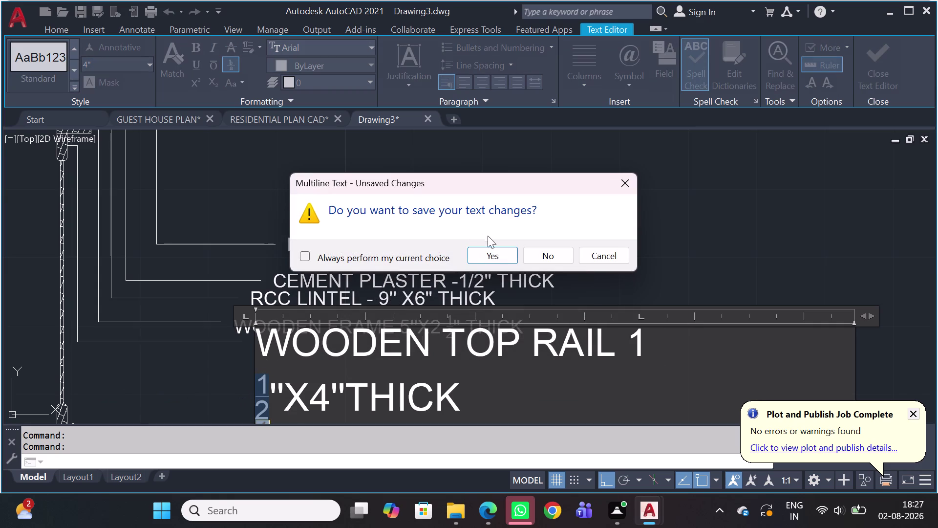
click(554, 257)
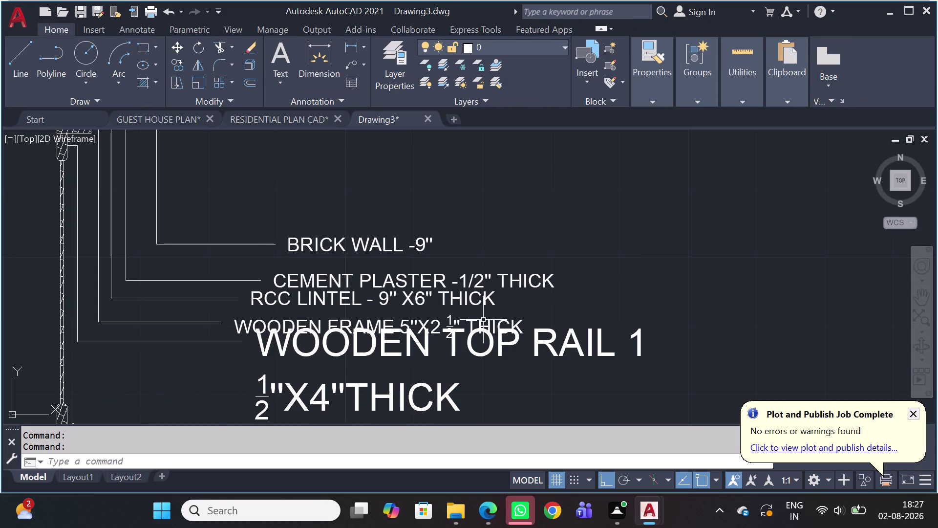
Reopen the note and retype the misspelled ending of THICK.
scroll(down, 3)
triple_click(556, 327)
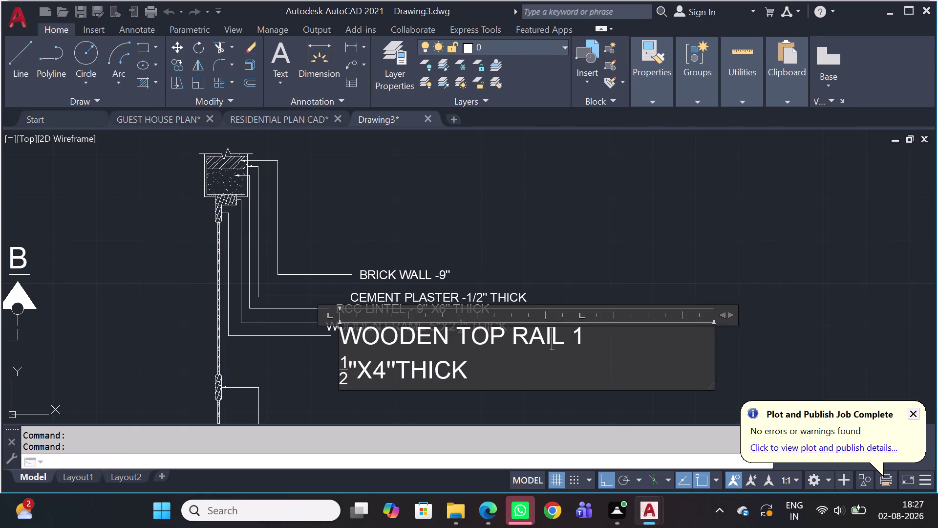
click(567, 378)
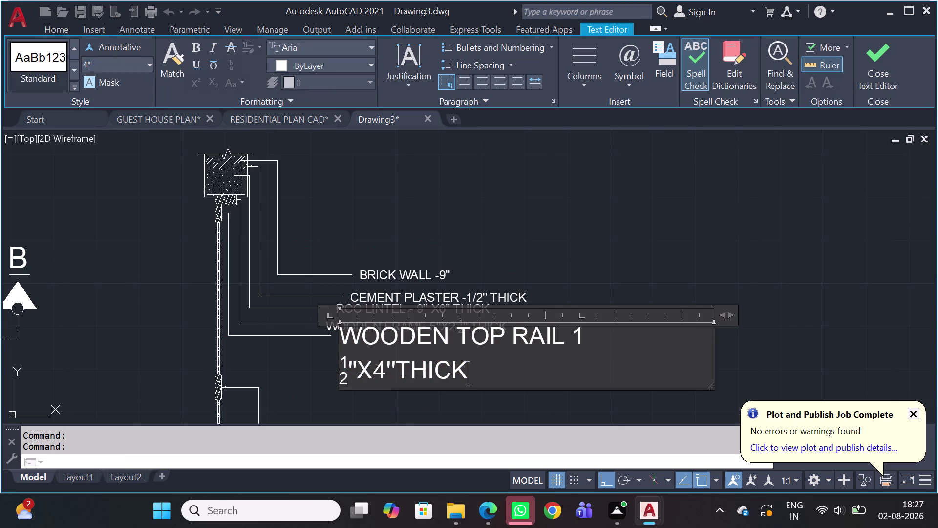
key(BackSpace)
key(BackSpace)
key(BackSpace)
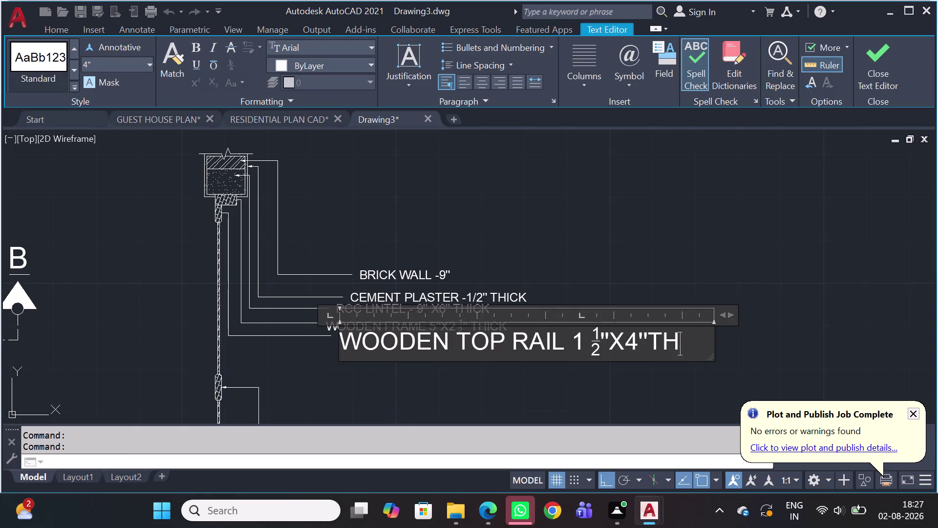
text(CK)
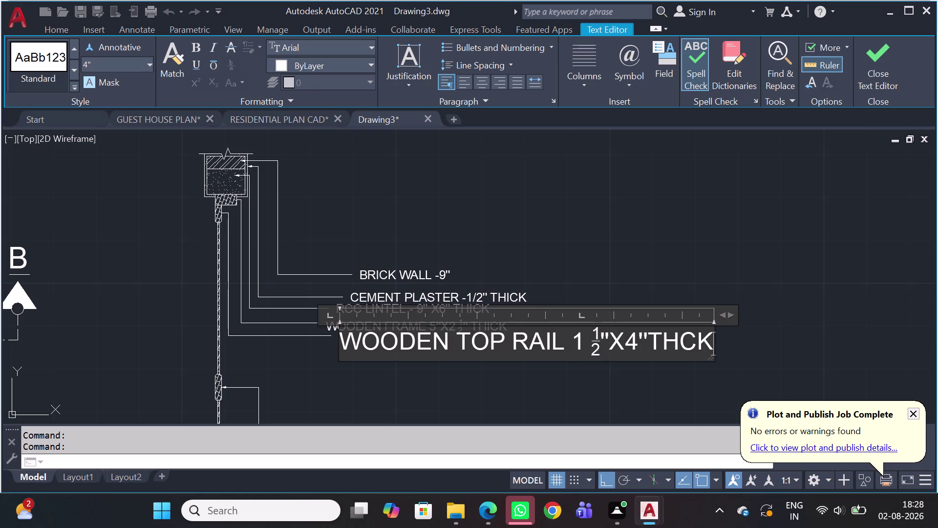
key(BackSpace)
key(BackSpace)
text(IC)
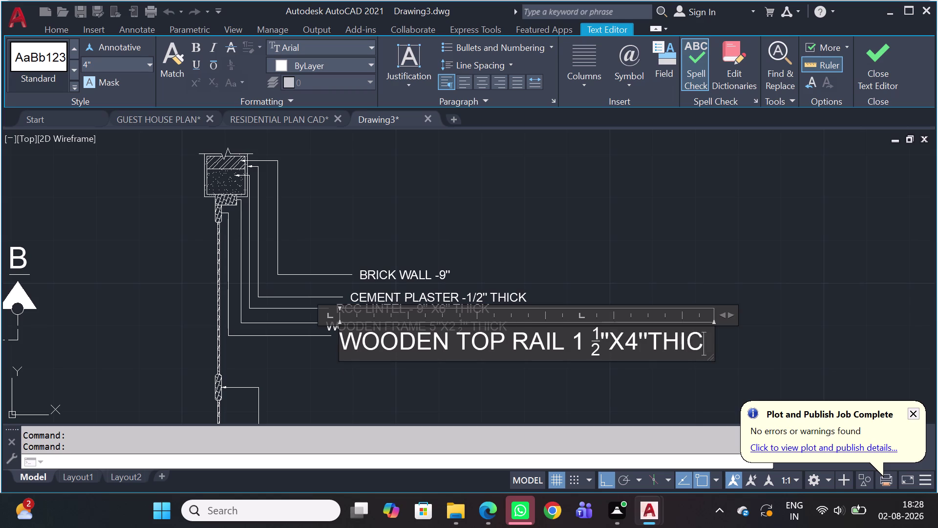
text(K)
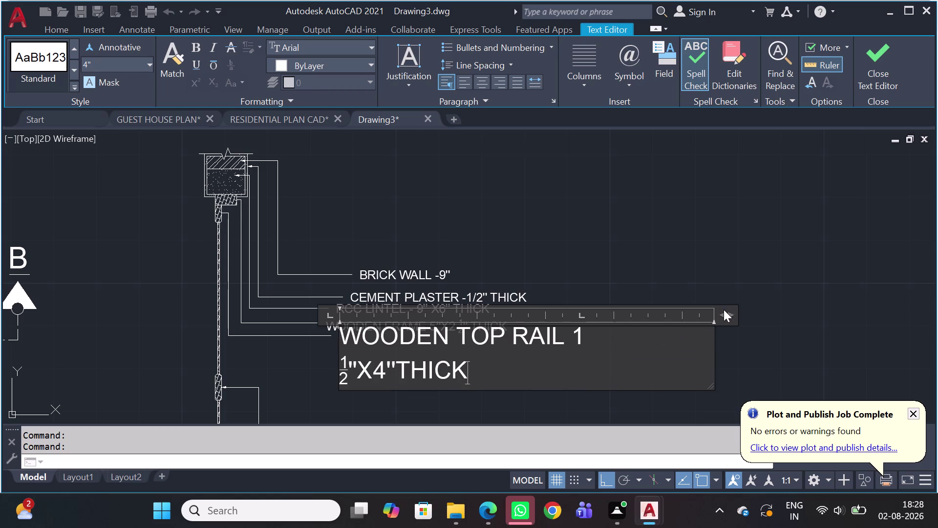
Widen the text box, add a space before THICK, then fit and close.
drag(722, 313, 729, 310)
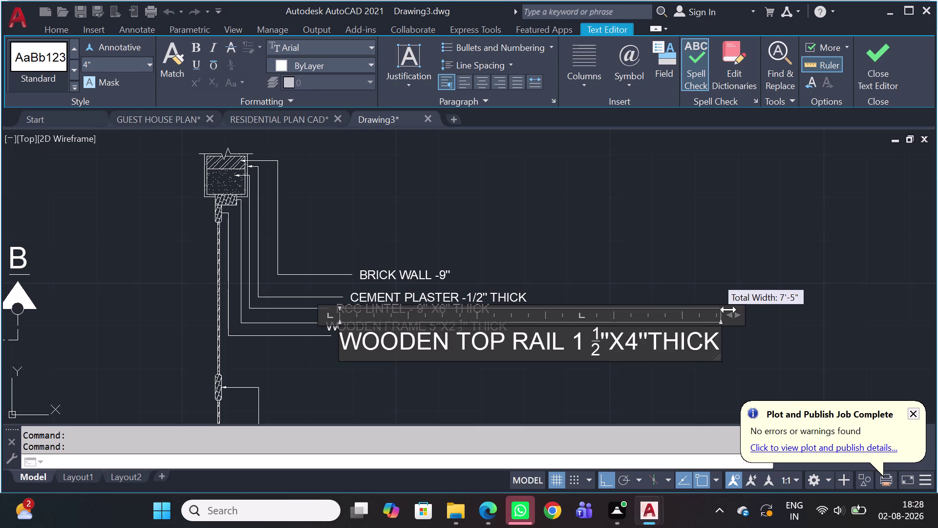
drag(729, 310, 797, 308)
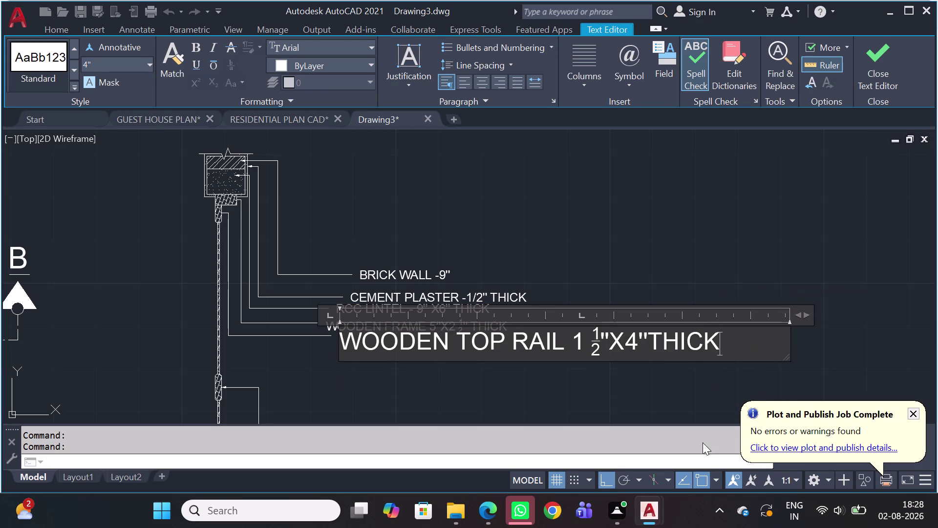
click(650, 336)
key(space)
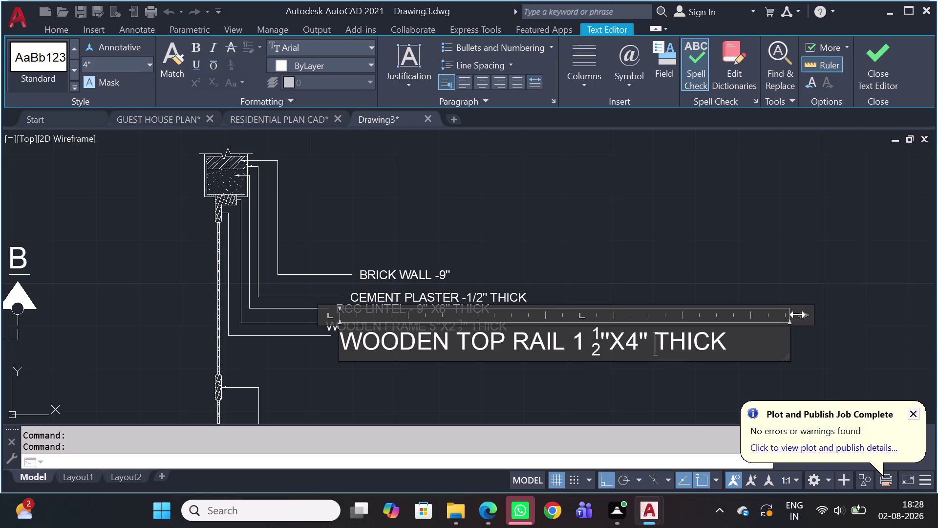
drag(798, 315, 752, 305)
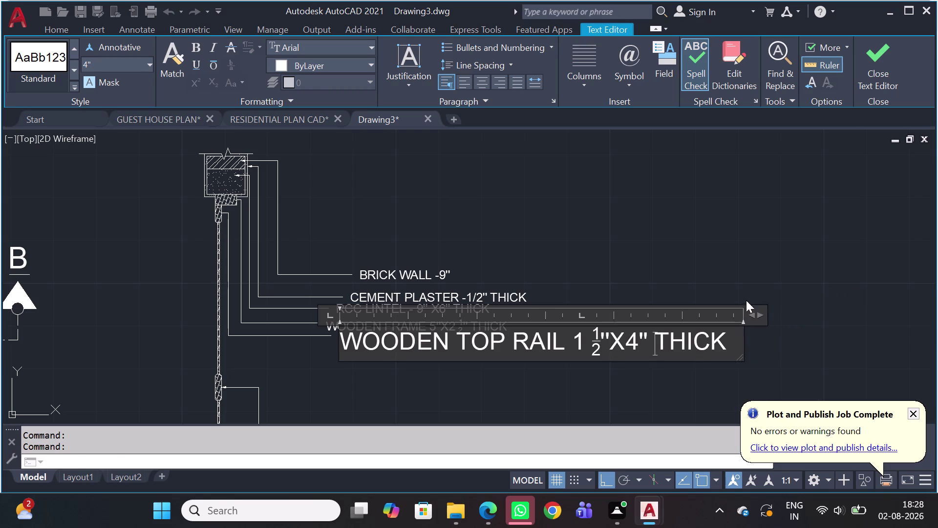
click(734, 253)
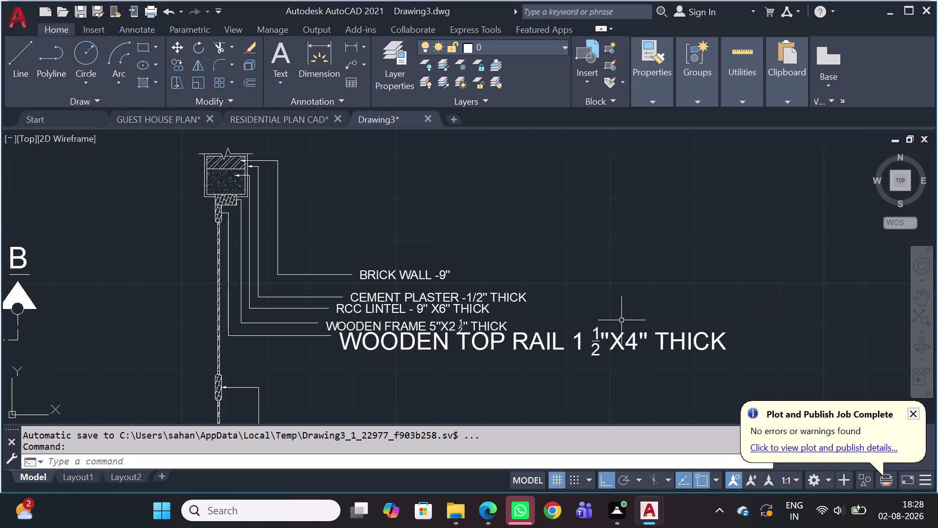
Use MA to copy the BRICK WALL note's properties onto the WOODEN TOP RAIL note.
text(MA)
key(space)
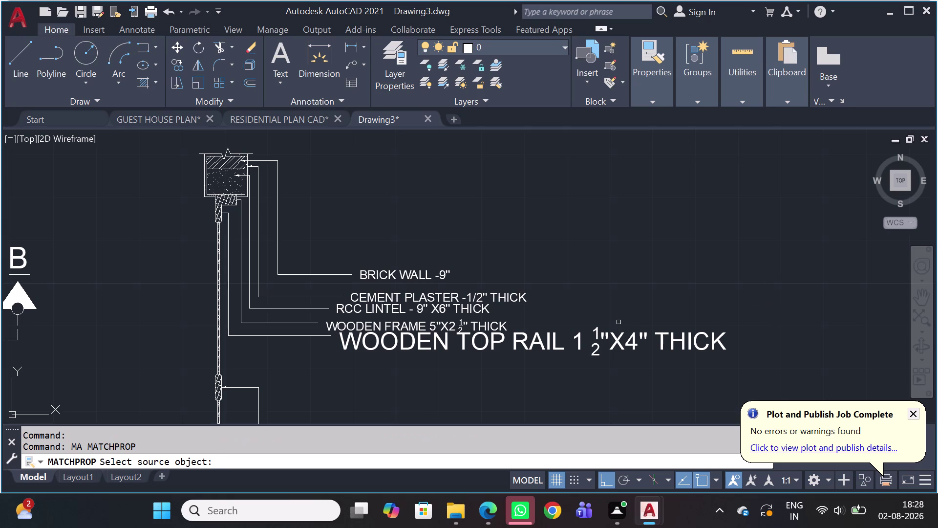
scroll(up, 3)
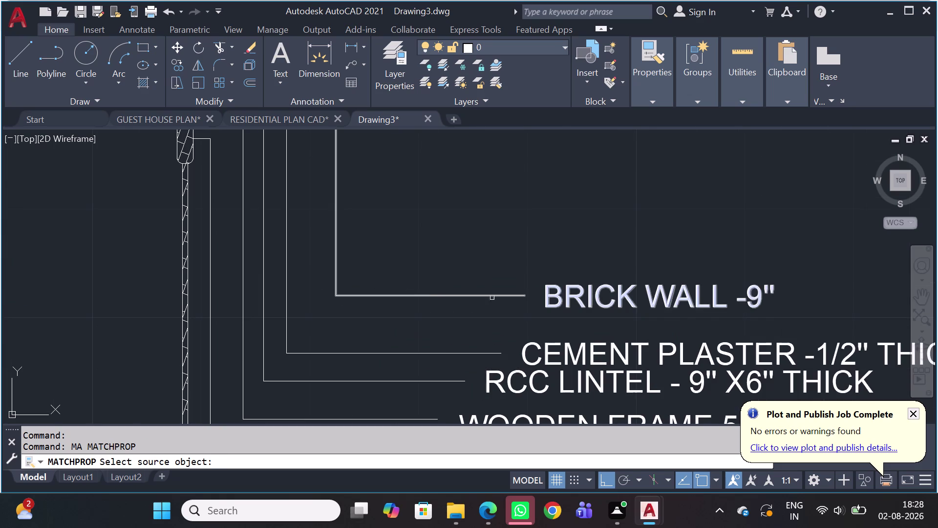
click(598, 308)
scroll(down, 3)
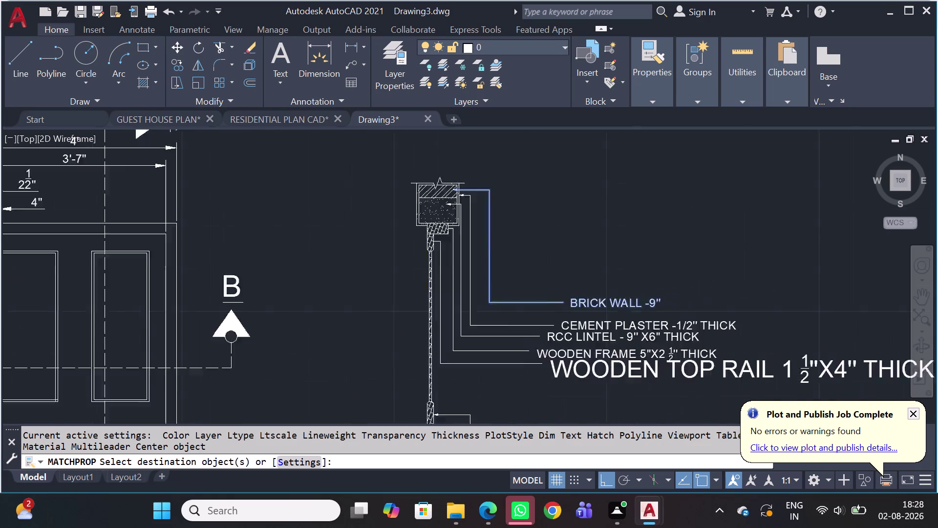
scroll(up, 3)
click(588, 347)
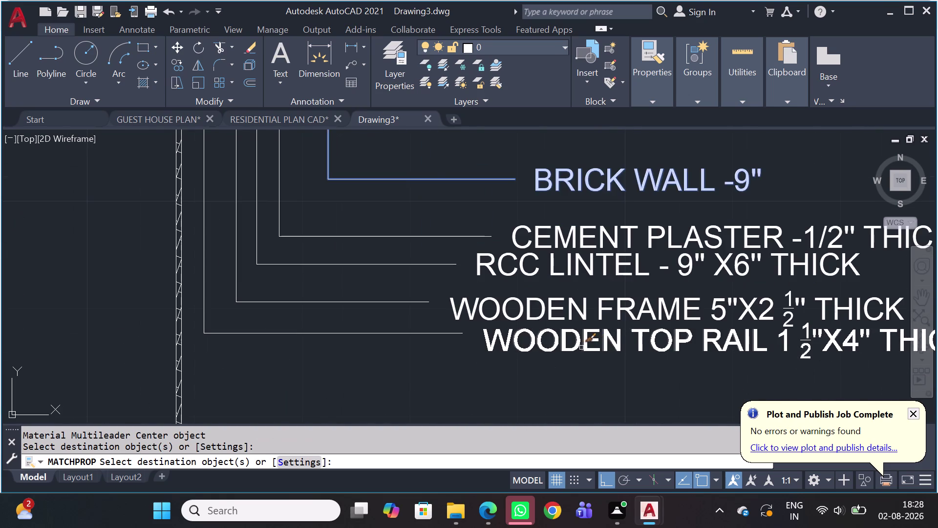
scroll(down, 3)
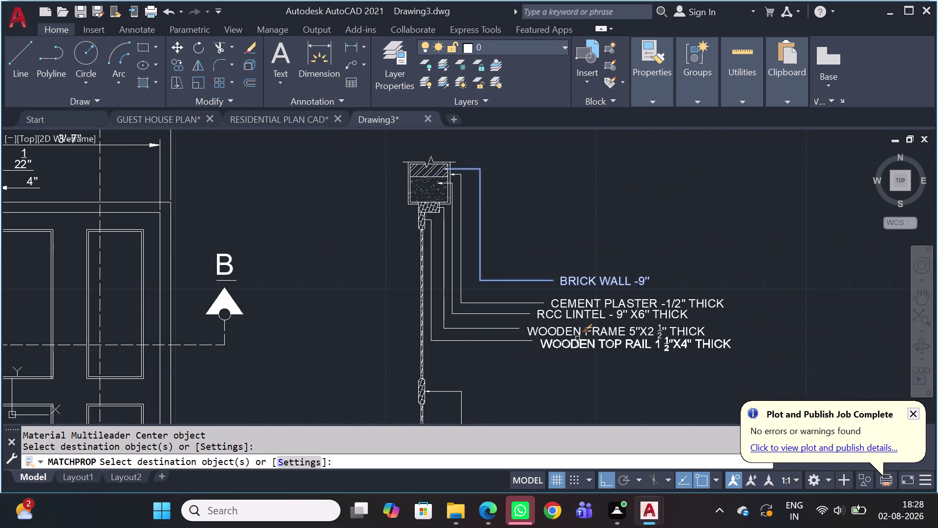
click(573, 342)
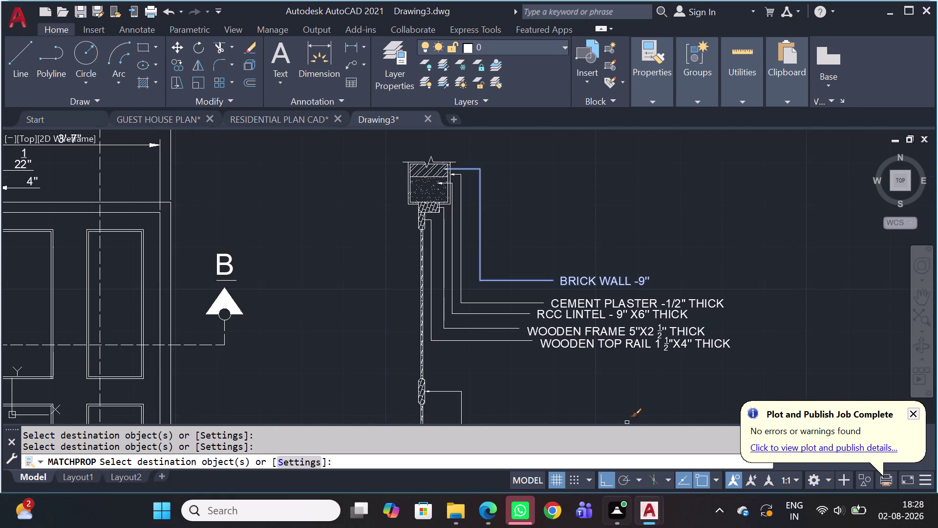
key(Escape)
scroll(down, 3)
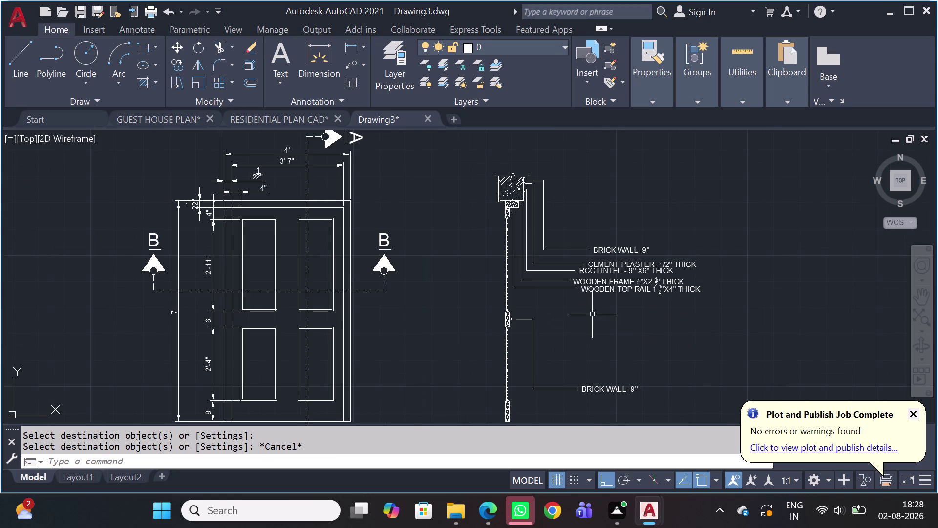
scroll(up, 3)
Window-select and delete the stray duplicate BRICK WALL -9" note.
click(603, 376)
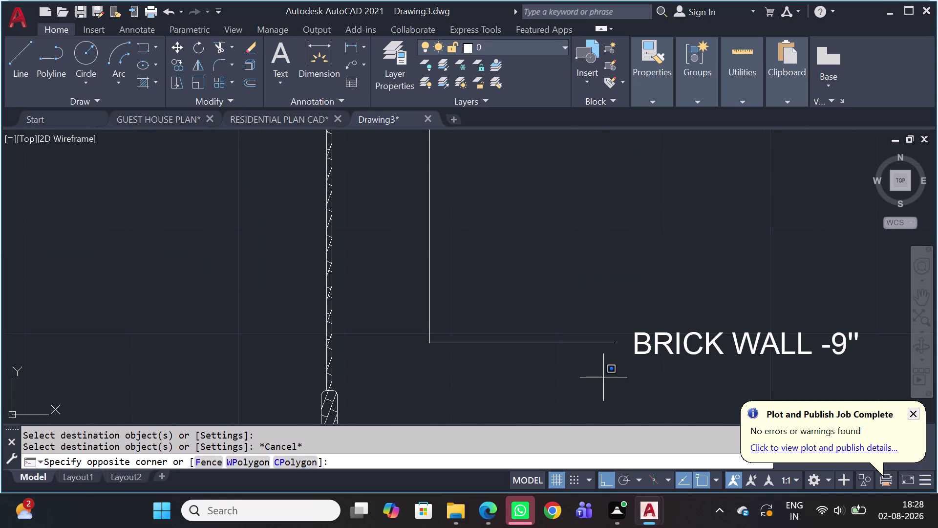
click(598, 317)
key(Delete)
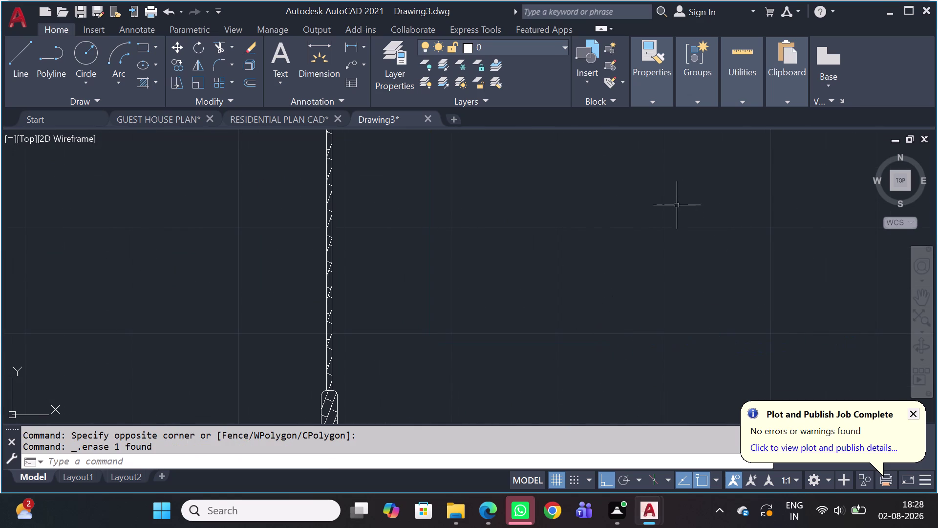
Zoom and pan to where the wooden top rail meets the panel.
scroll(down, 3)
scroll(down, 3)
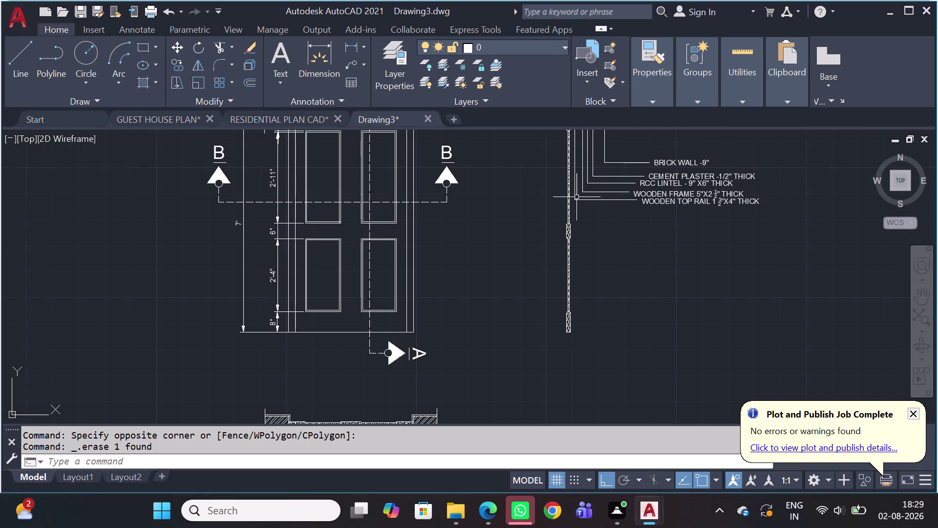
scroll(down, 3)
scroll(up, 3)
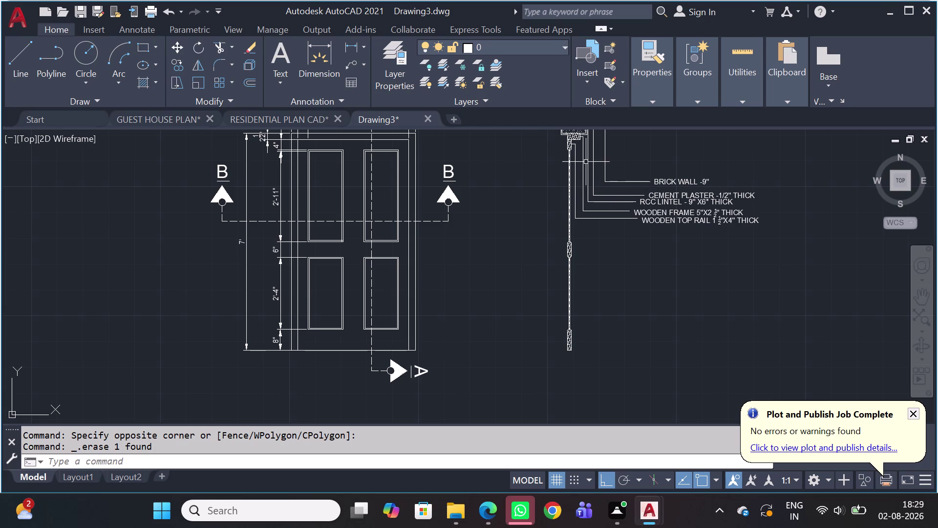
scroll(up, 3)
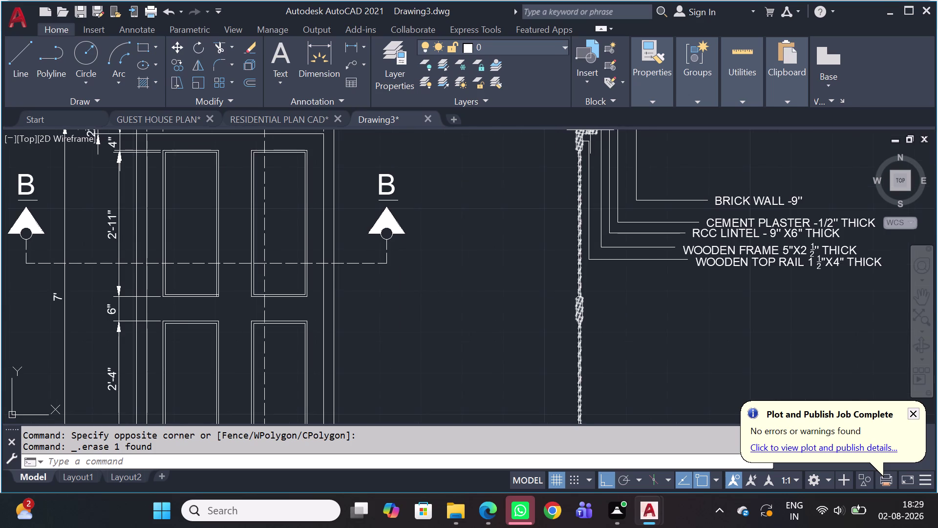
scroll(up, 3)
scroll(up, 3)
scroll(down, 3)
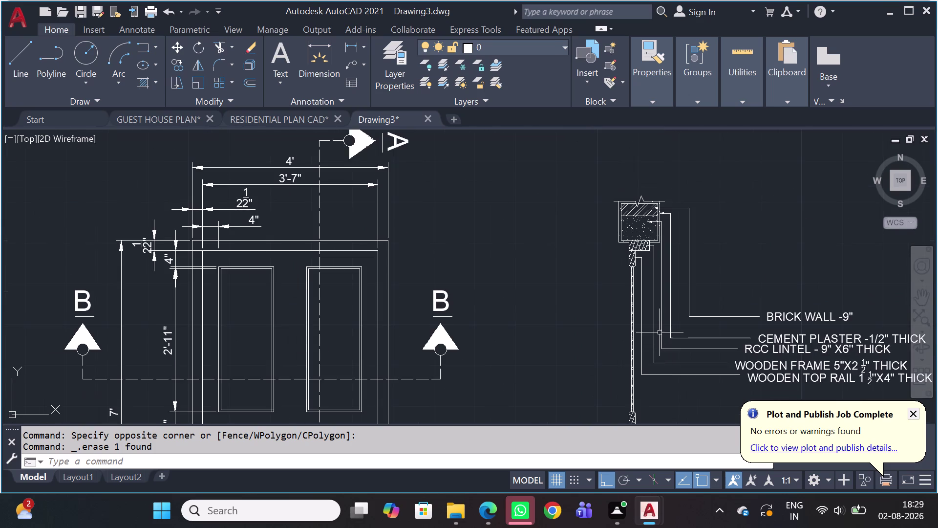
scroll(up, 3)
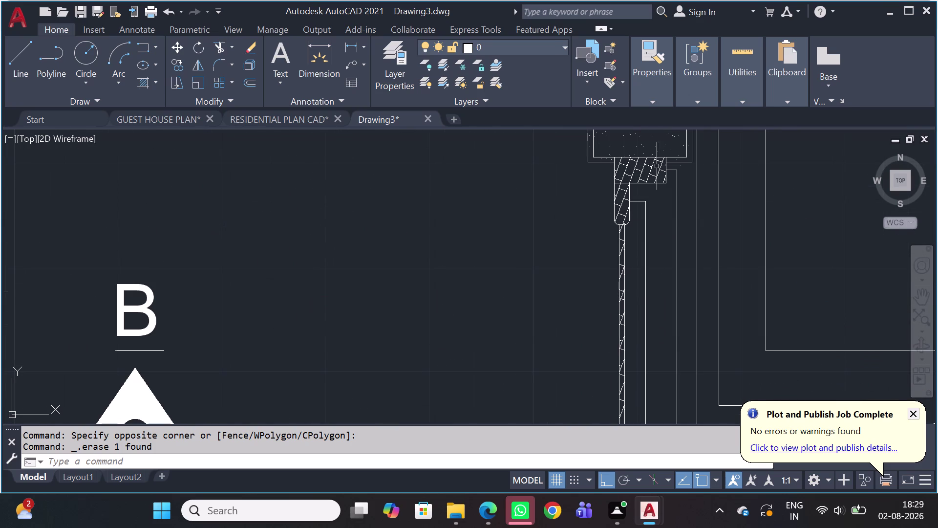
scroll(up, 3)
scroll(up, 3)
scroll(up, 3)
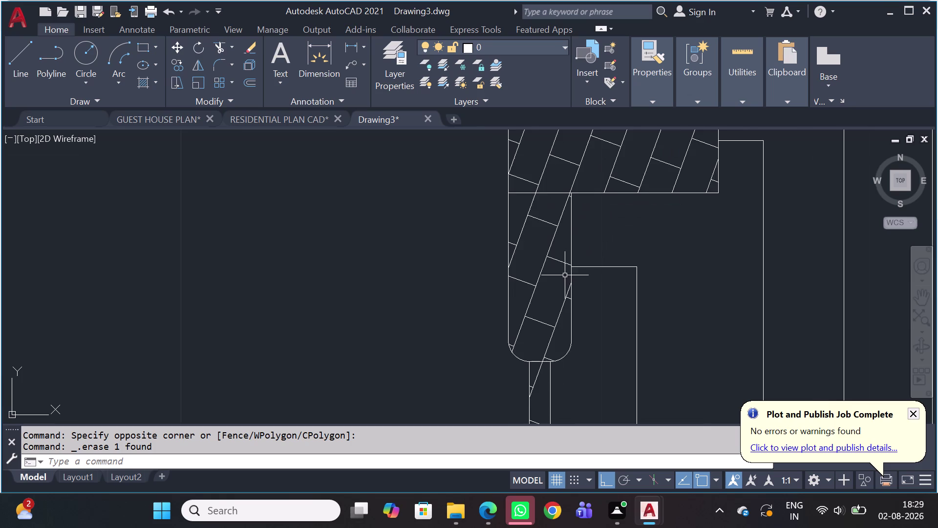
scroll(up, 3)
scroll(up, 3)
scroll(up, 3)
scroll(up, 3)
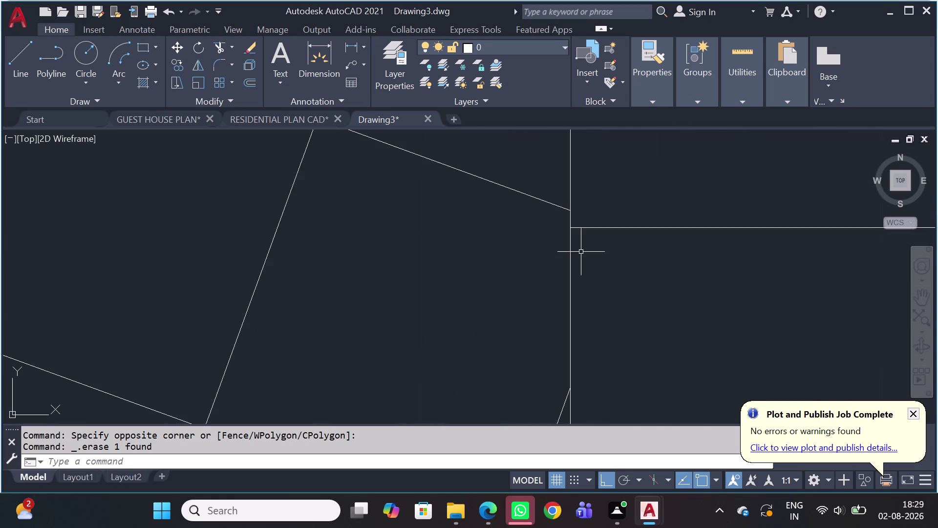
scroll(down, 3)
scroll(down, 3)
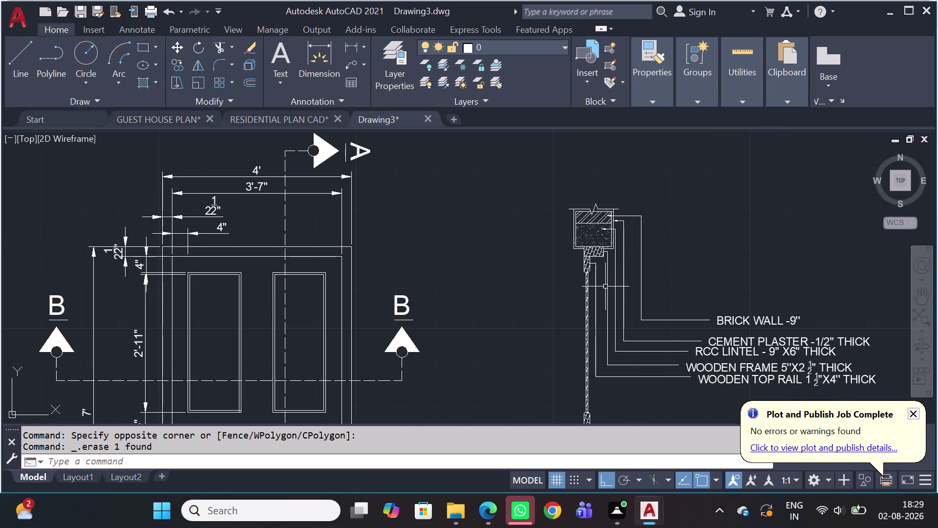
middle_drag(668, 389, 669, 390)
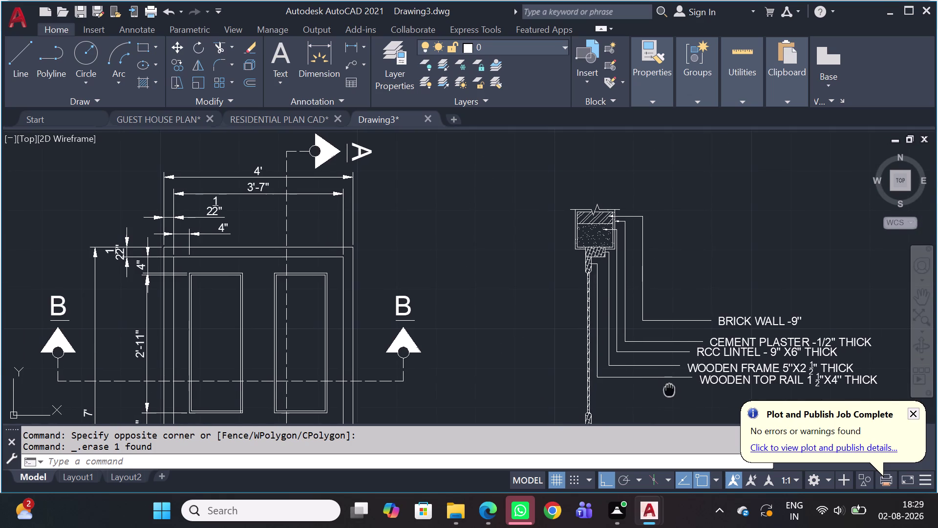
middle_drag(669, 390, 676, 307)
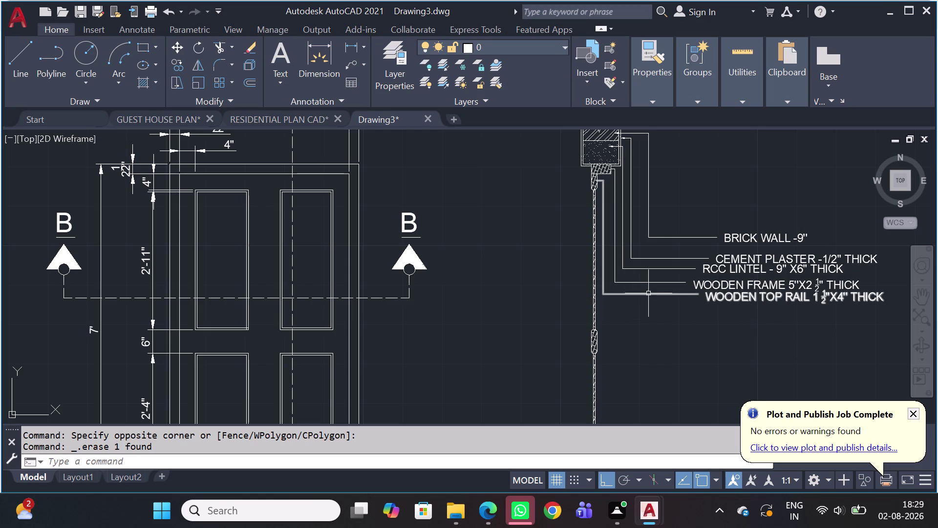
scroll(down, 3)
scroll(up, 3)
scroll(up, 3)
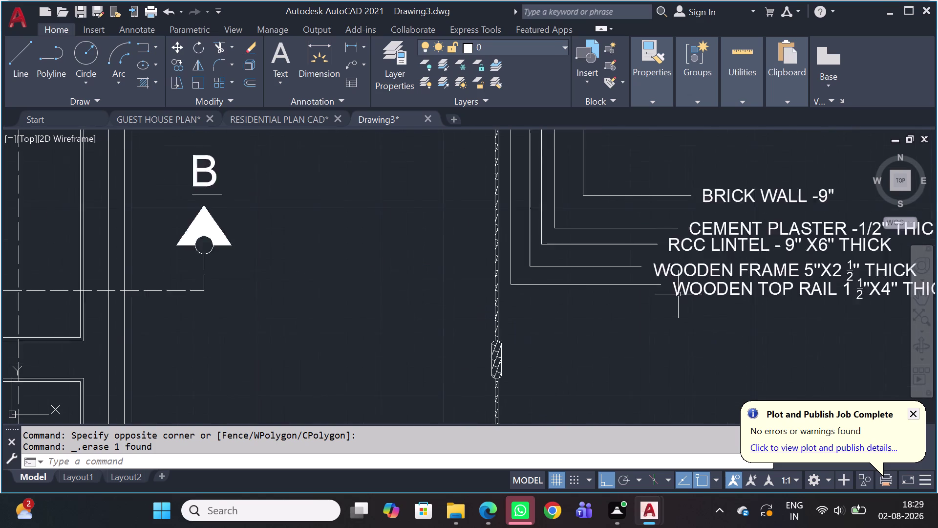
scroll(up, 3)
scroll(down, 3)
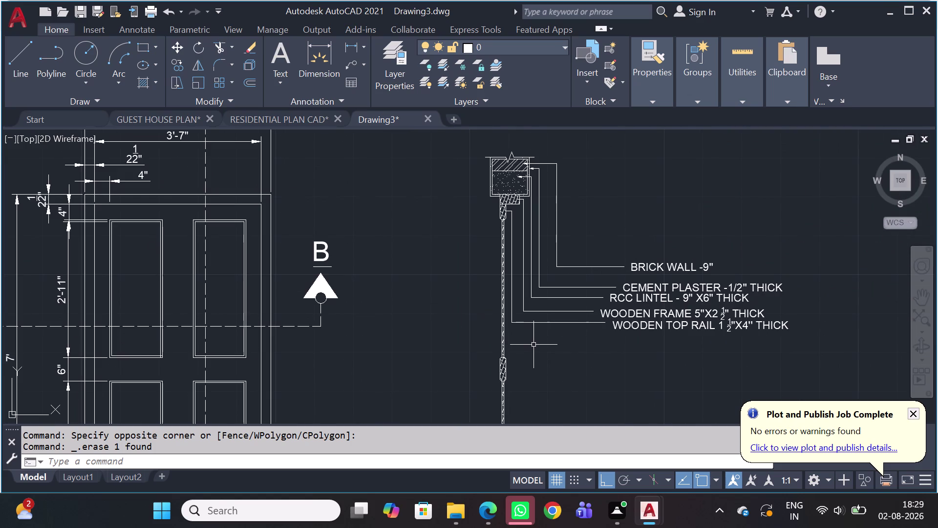
scroll(up, 3)
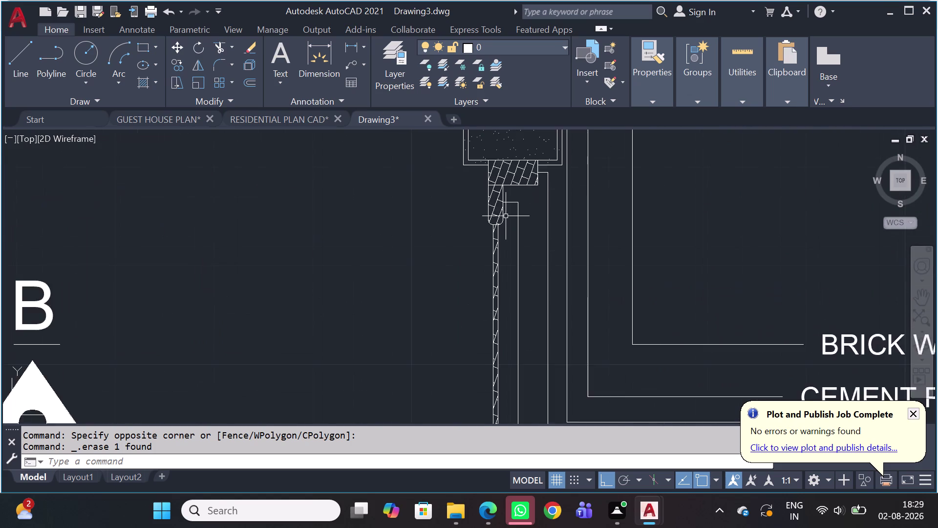
scroll(up, 3)
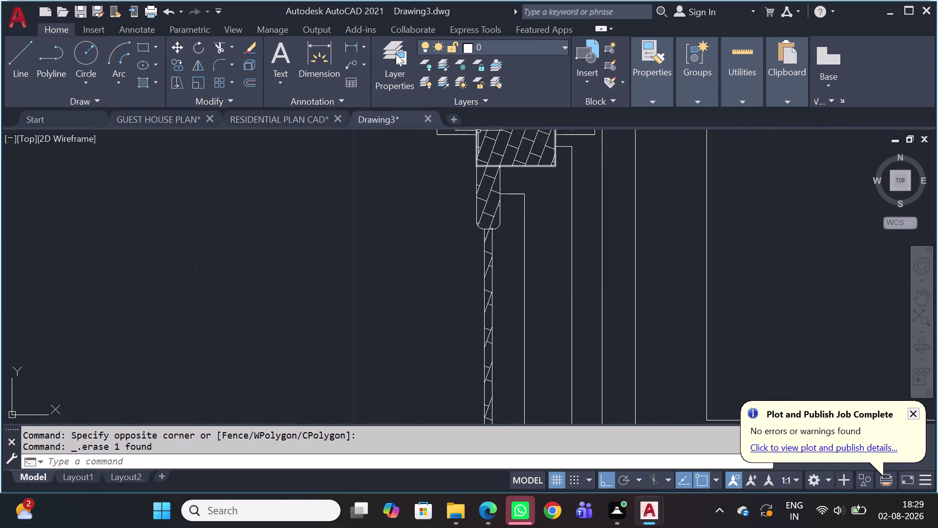
Start a new multileader note from the ribbon.
click(348, 70)
scroll(up, 3)
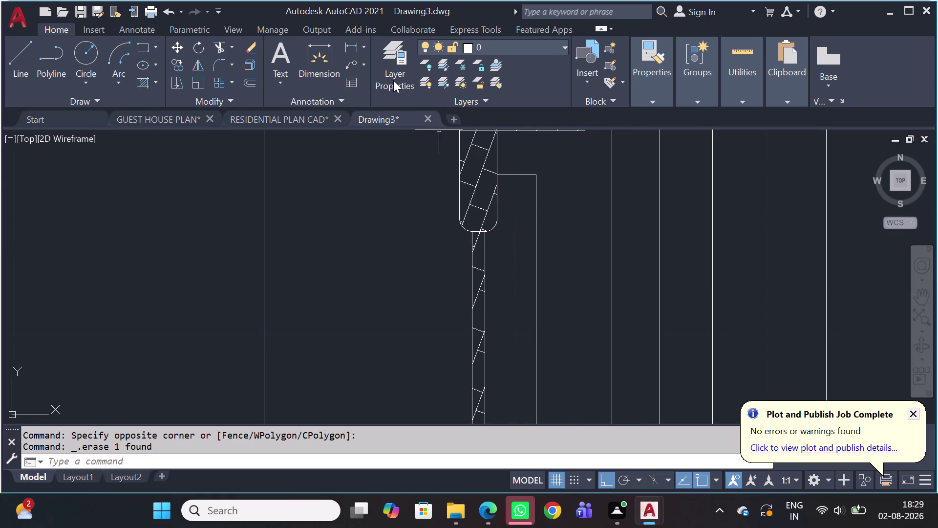
click(351, 59)
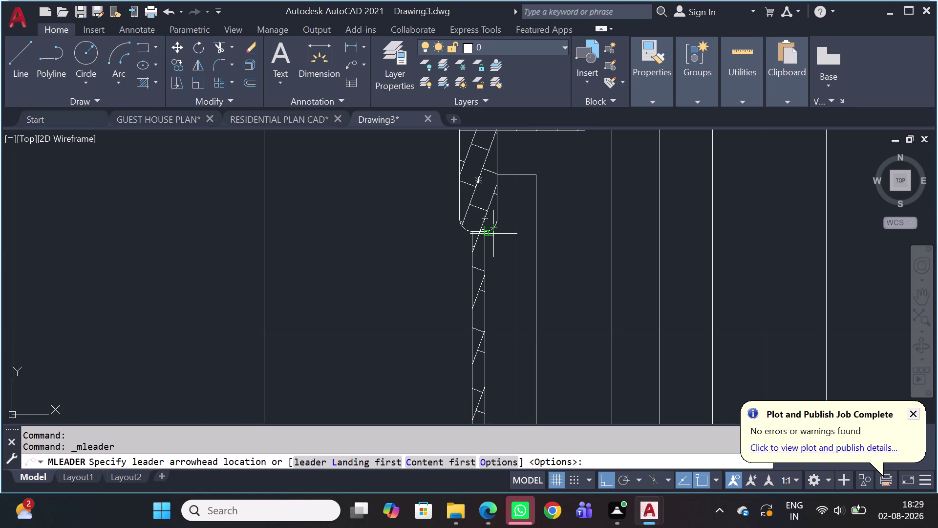
Draw a leader from the top rail base, bending and landing below the existing notes.
scroll(up, 3)
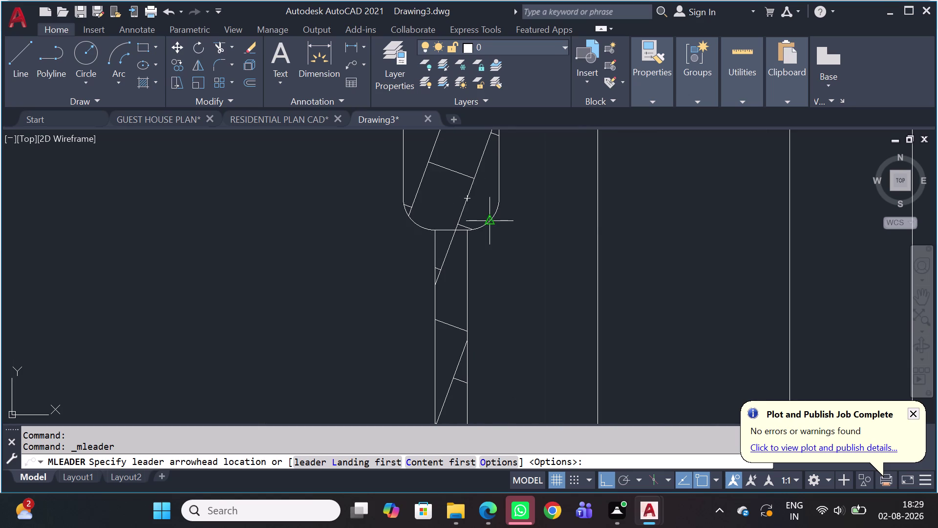
click(493, 226)
click(530, 221)
scroll(down, 3)
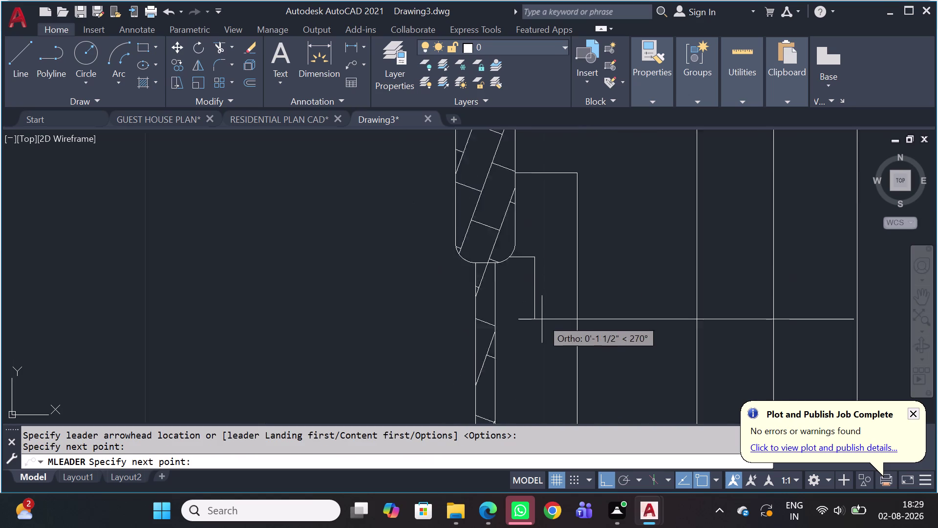
scroll(down, 3)
middle_drag(552, 353, 570, 217)
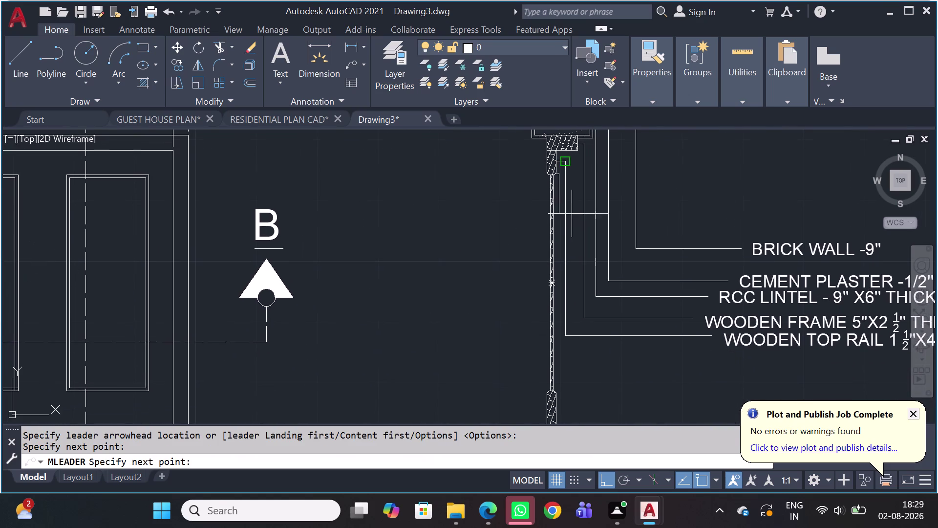
scroll(up, 3)
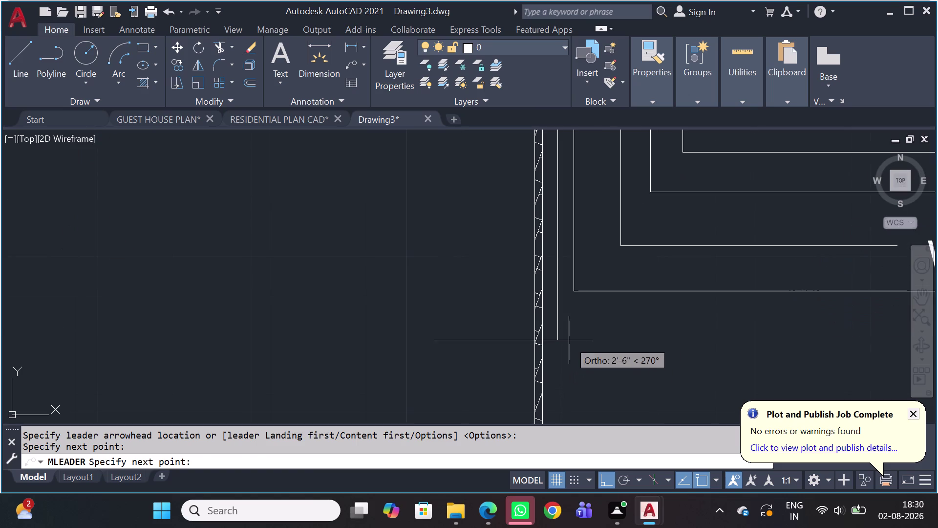
click(564, 330)
click(610, 329)
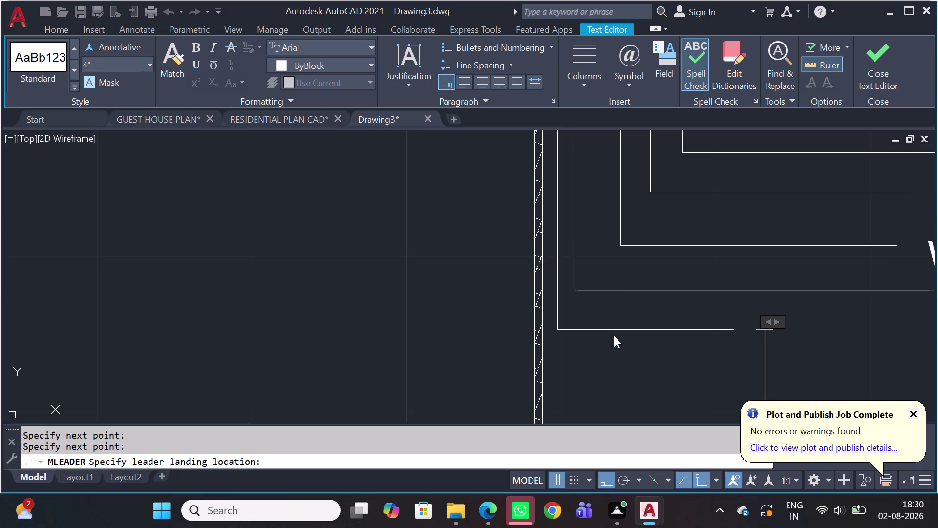
Type WOODEN BREADING 1/2 and let the fraction stack into ½.
scroll(down, 3)
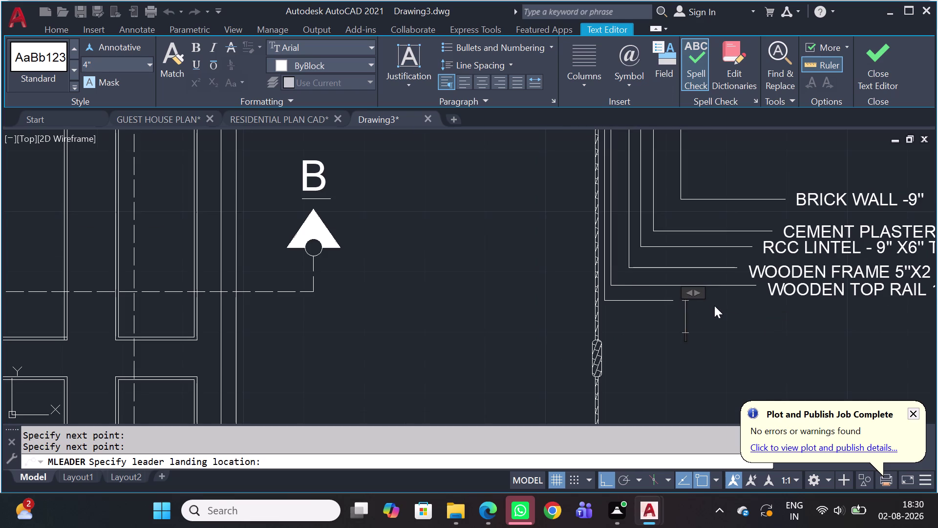
text(WOOD)
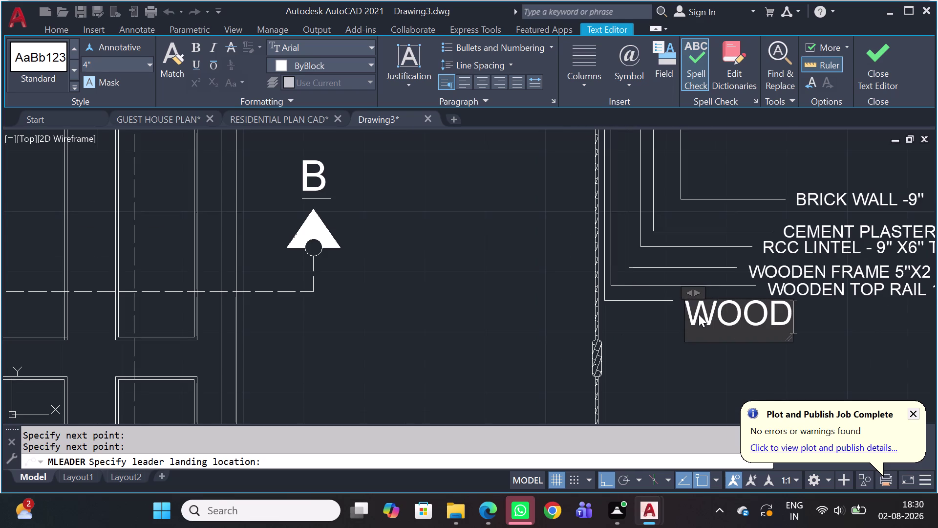
text(EN BRE)
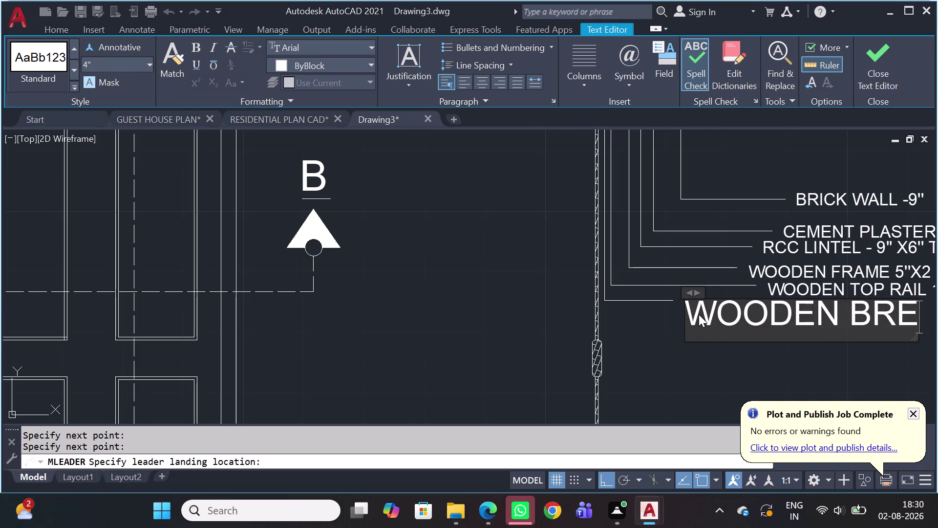
text(AD)
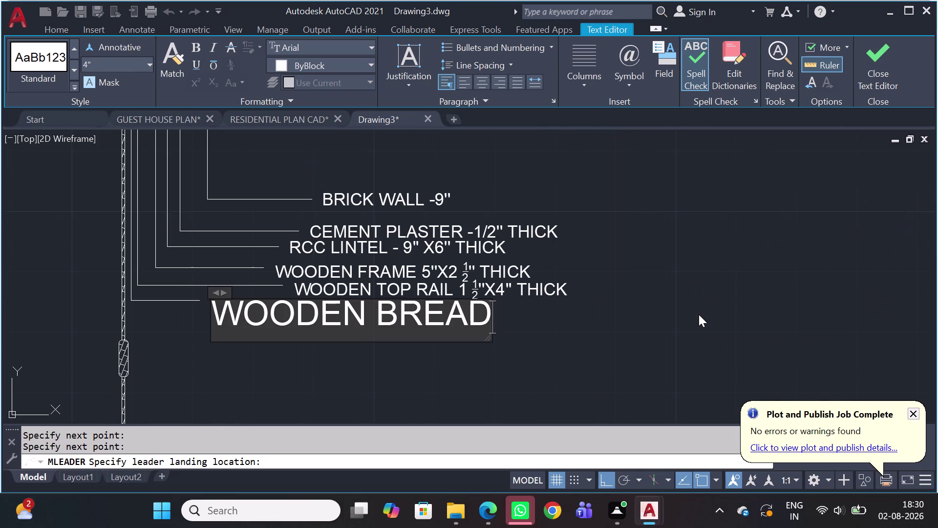
text(ING)
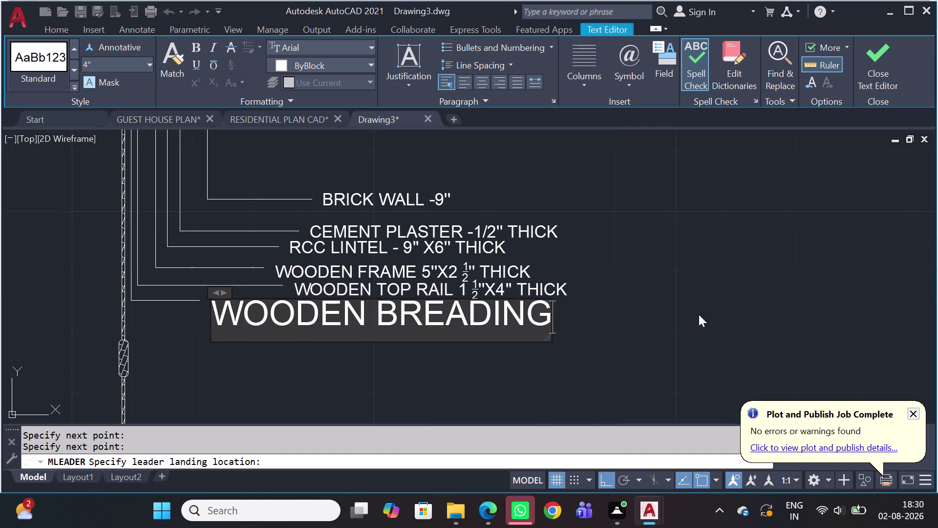
key(space)
key(1)
key(slash)
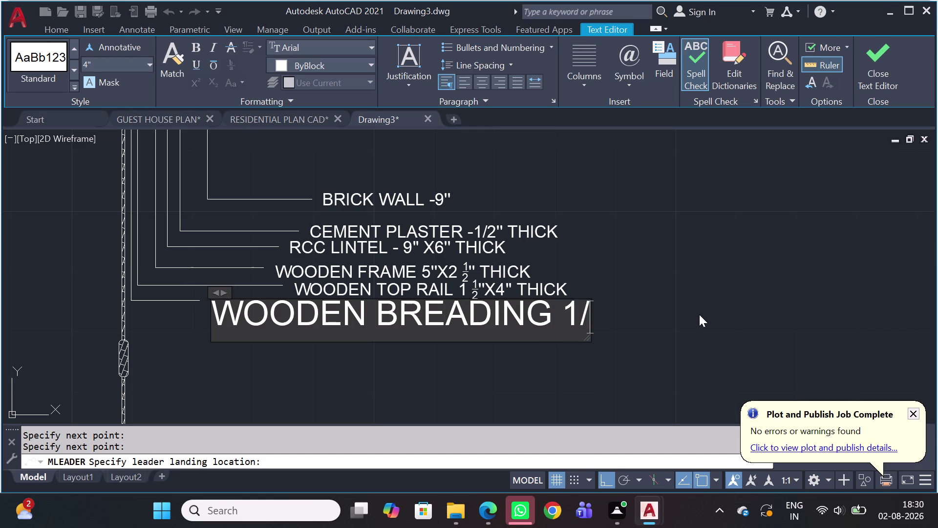
key(2)
key(Return)
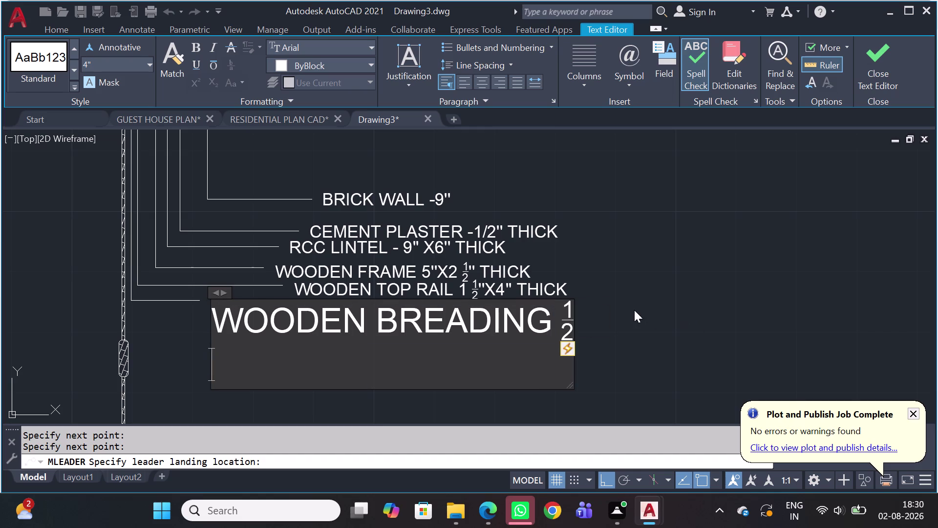
Append THICK after the fraction, close the editor, and start MATCHPROP (MA).
click(581, 316)
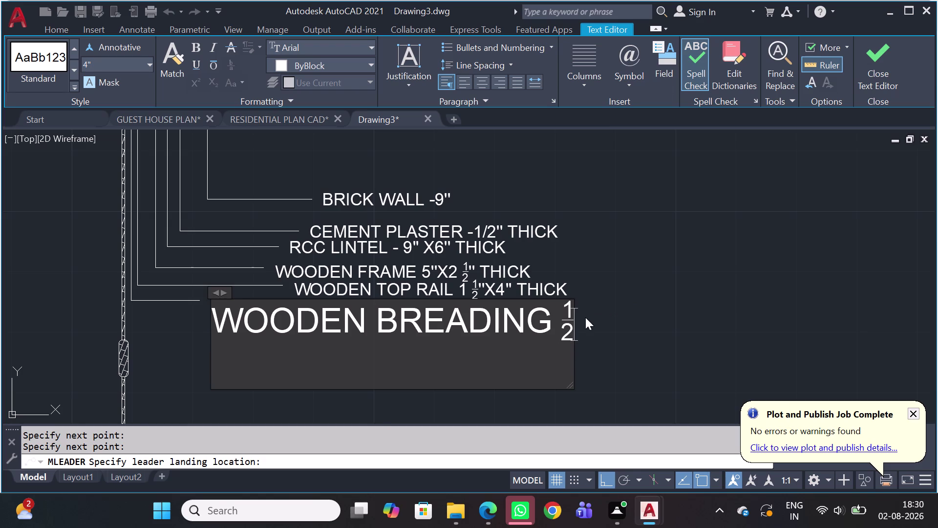
key(space)
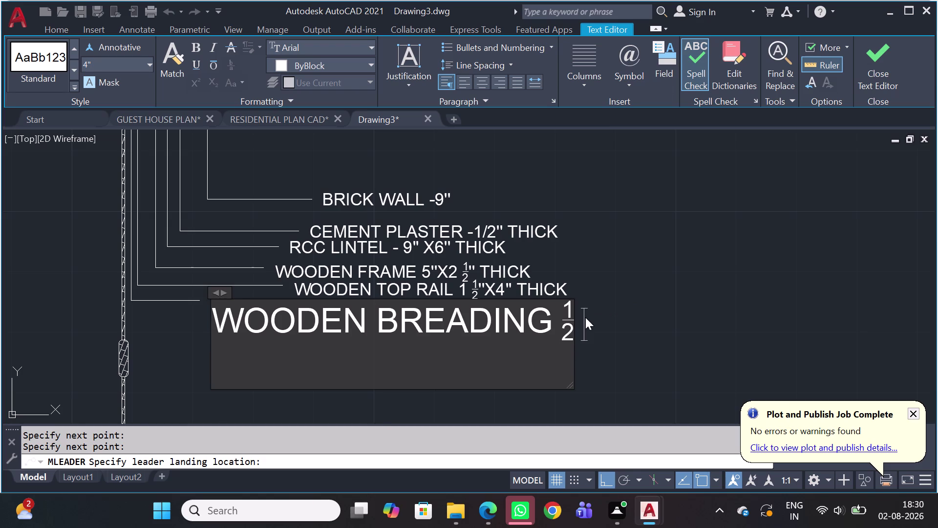
text('')
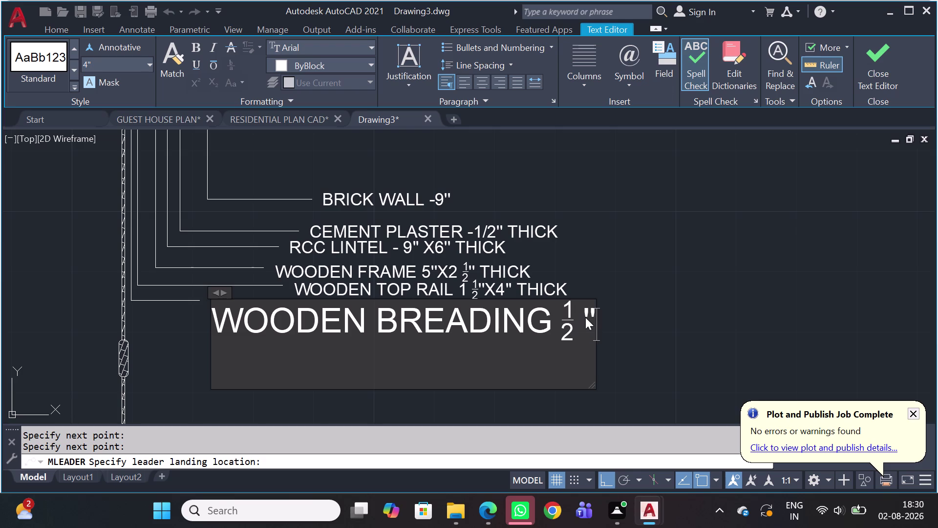
text(THI)
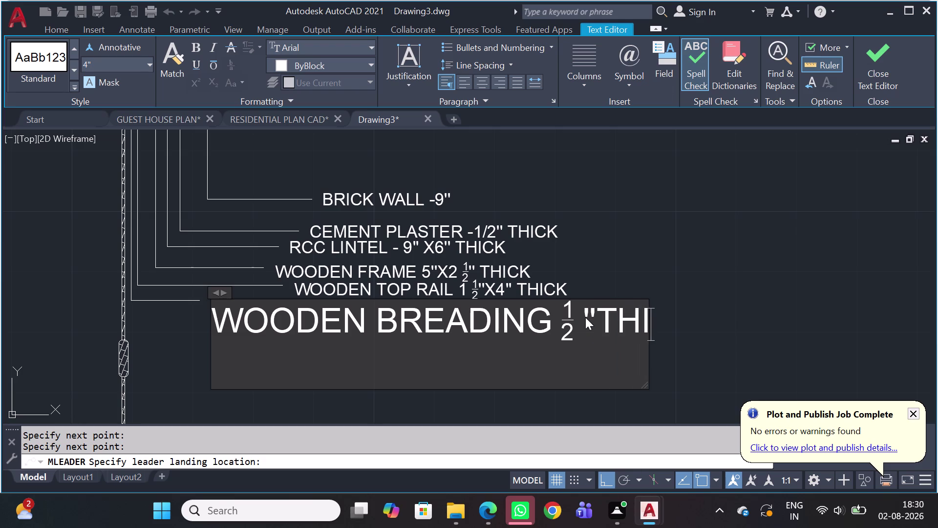
text(C)
key(k)
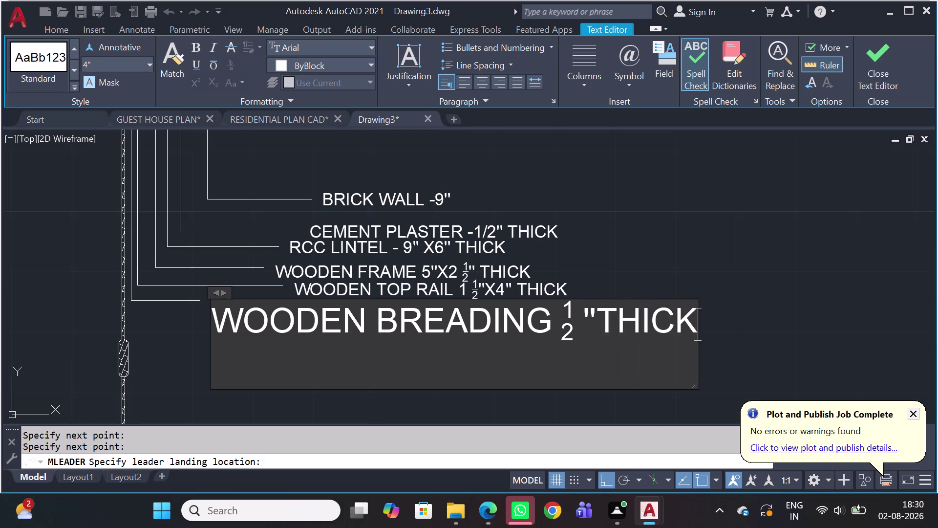
click(759, 231)
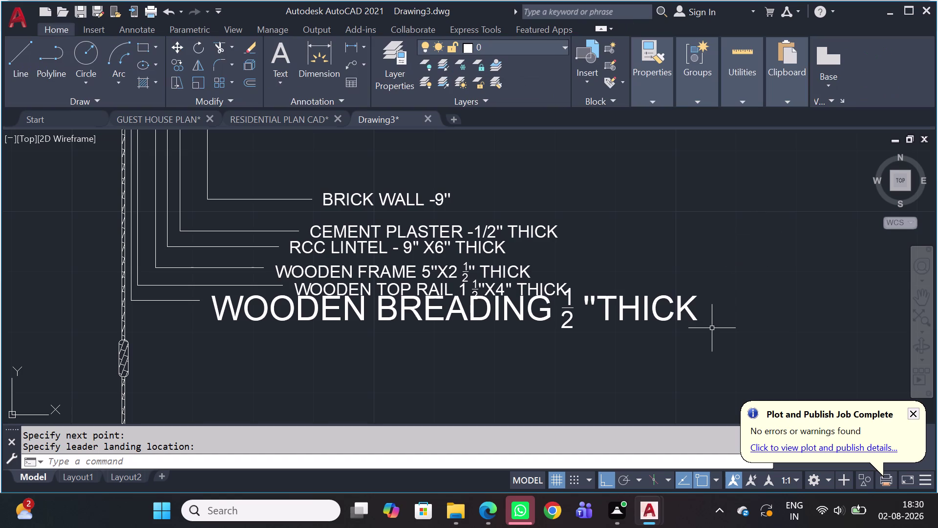
text(MA)
key(space)
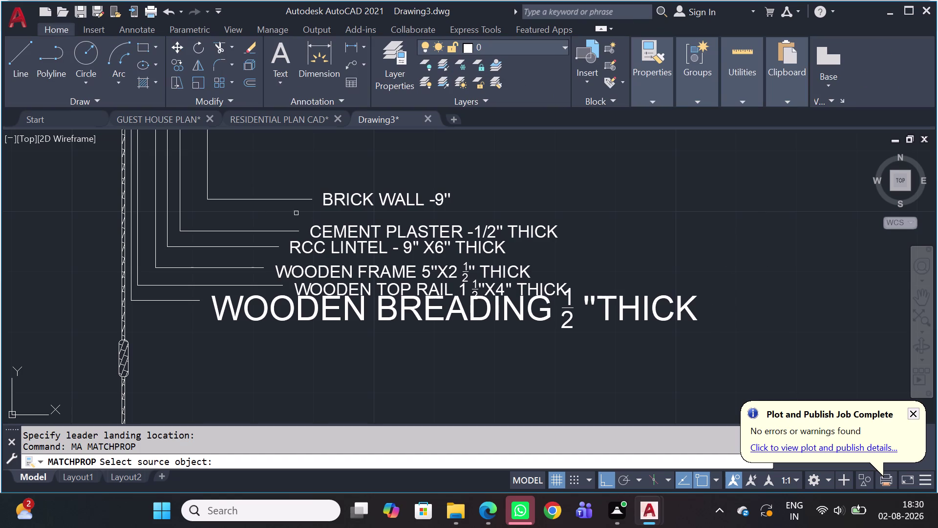
Copy the BRICK WALL note's properties onto the WOODEN BREADING note.
click(339, 198)
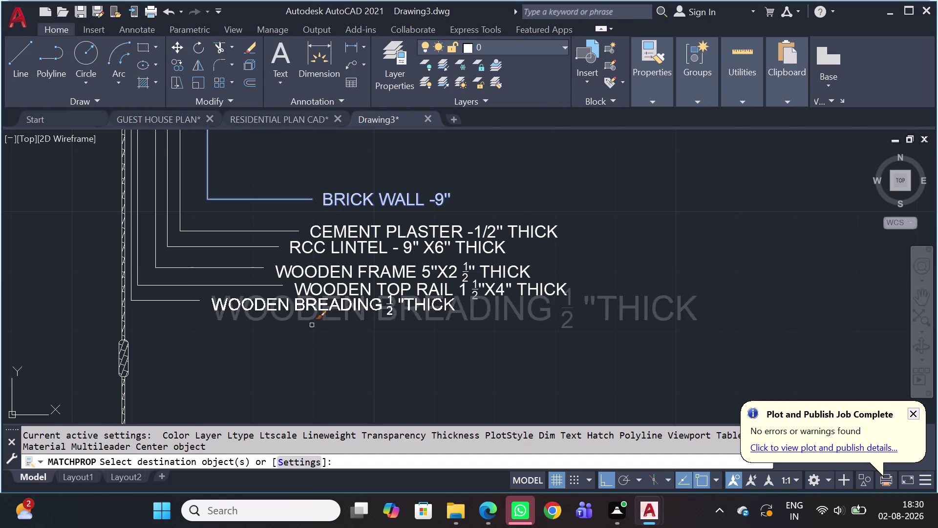
click(319, 317)
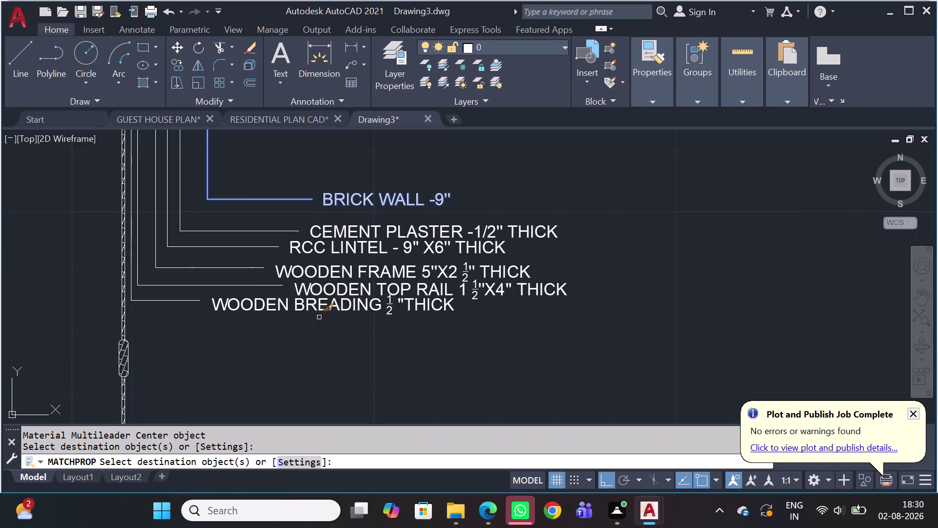
key(Escape)
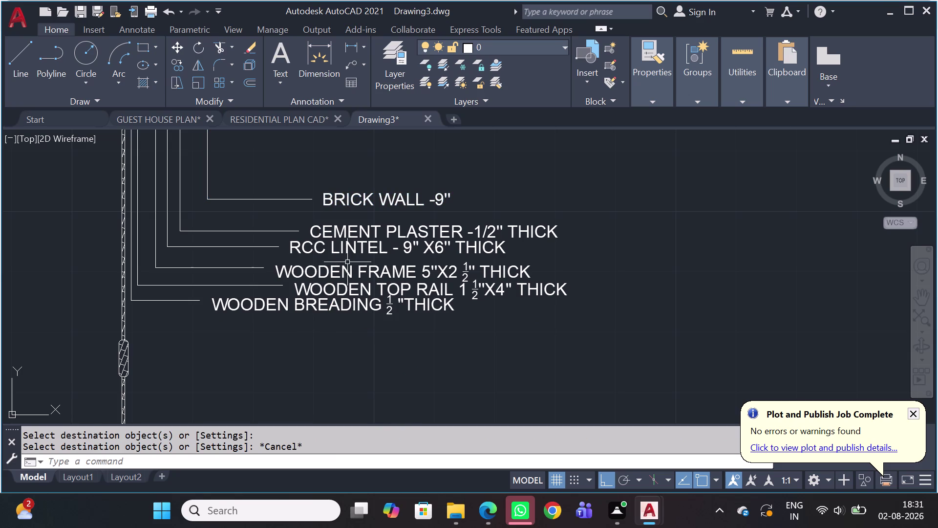
Pan toward section marker B and start another multileader.
scroll(down, 3)
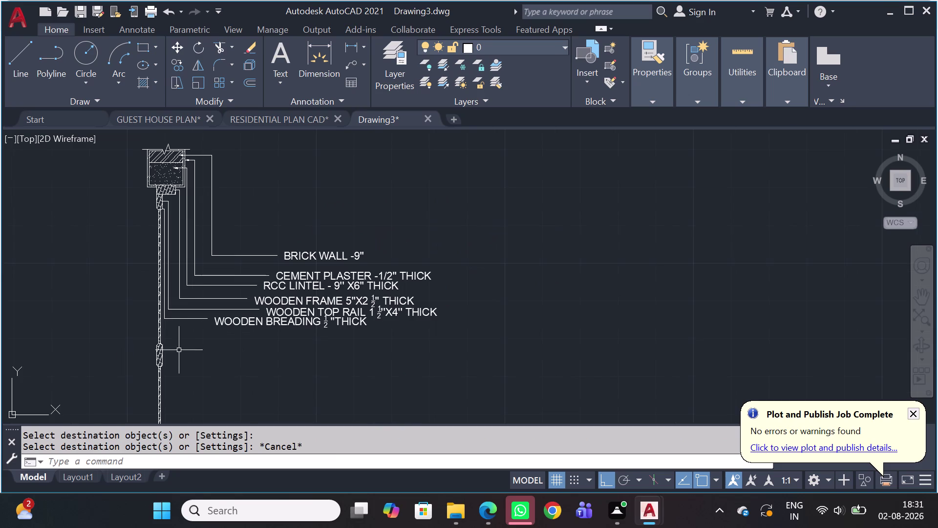
scroll(up, 3)
middle_drag(163, 323, 164, 323)
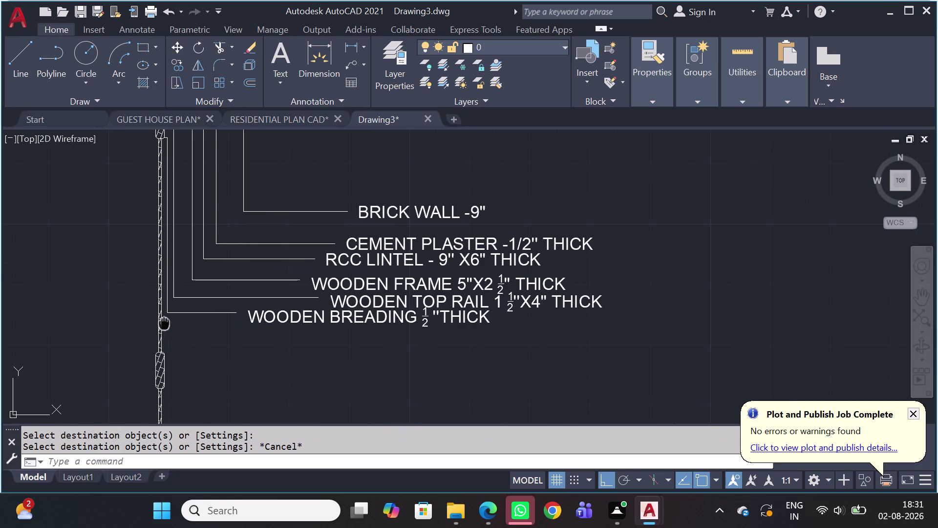
middle_drag(164, 323, 359, 292)
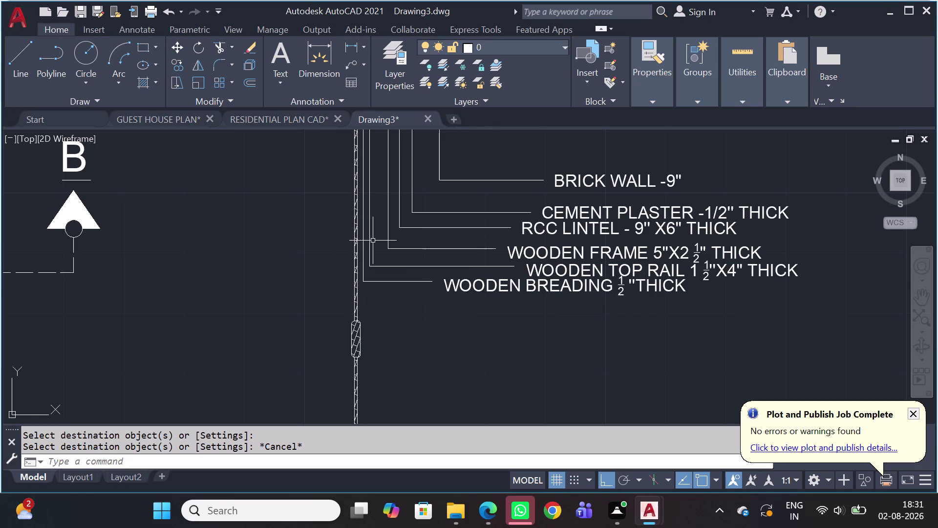
scroll(down, 3)
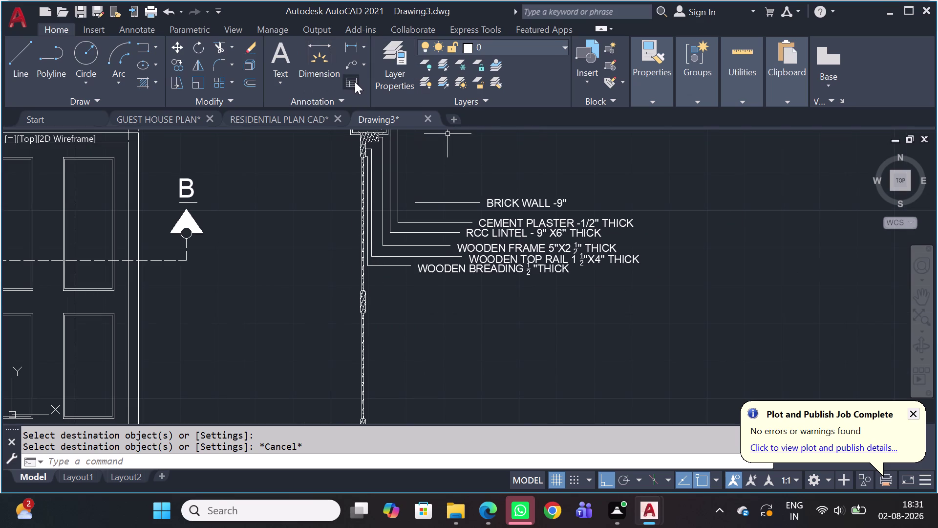
click(354, 69)
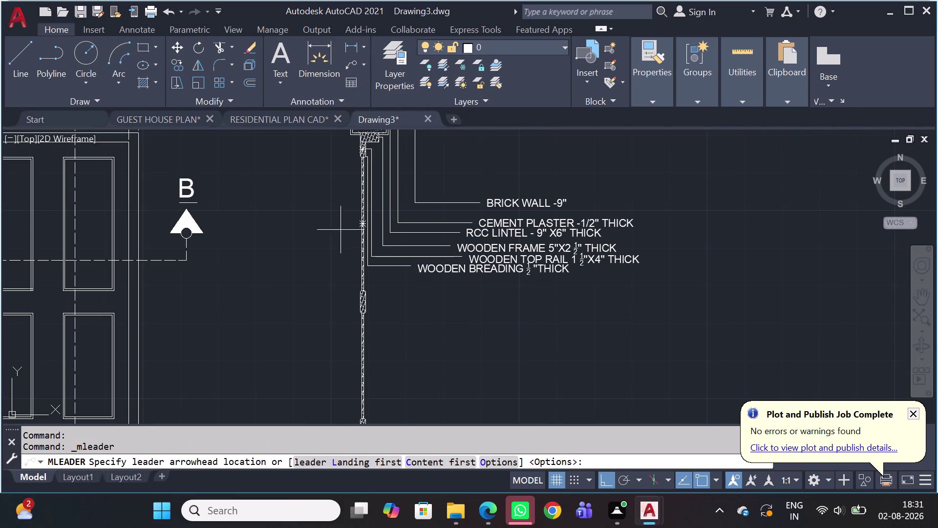
scroll(up, 3)
scroll(up, 3)
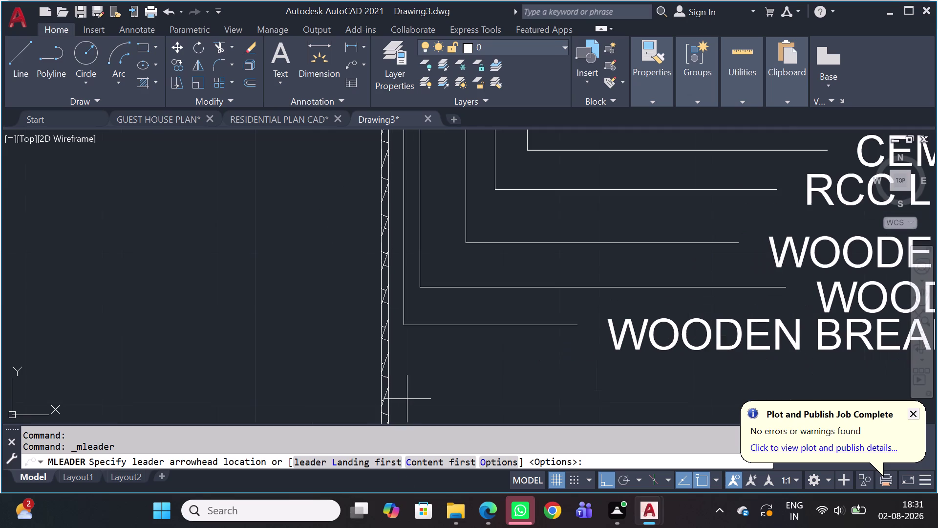
click(391, 361)
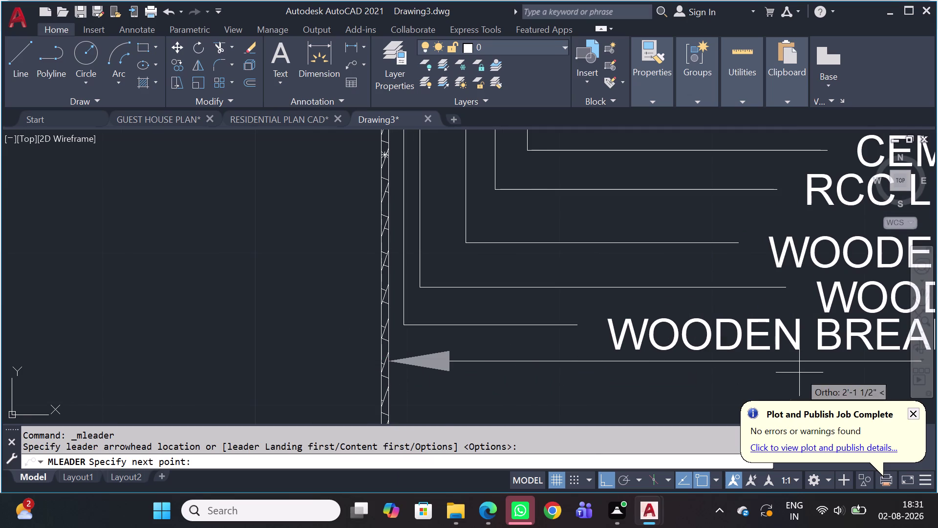
scroll(down, 3)
middle_drag(760, 396, 733, 354)
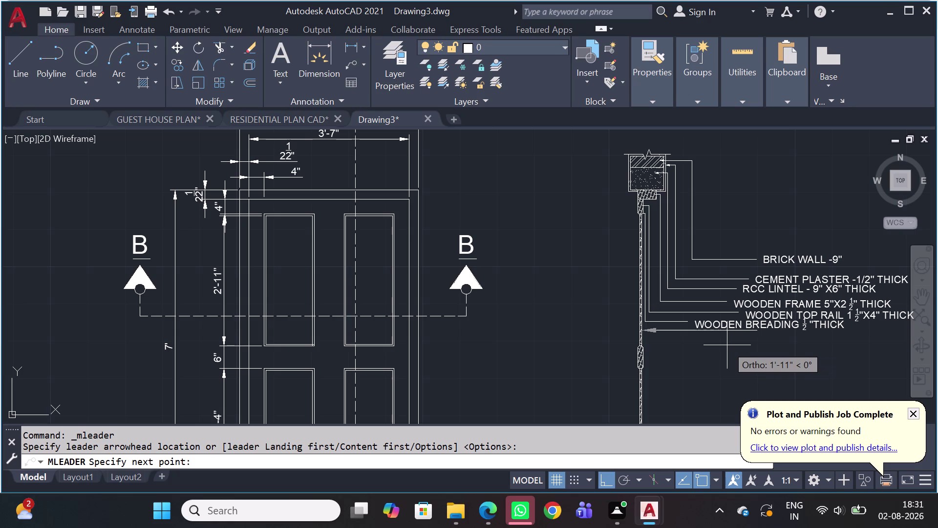
key(Escape)
key(space)
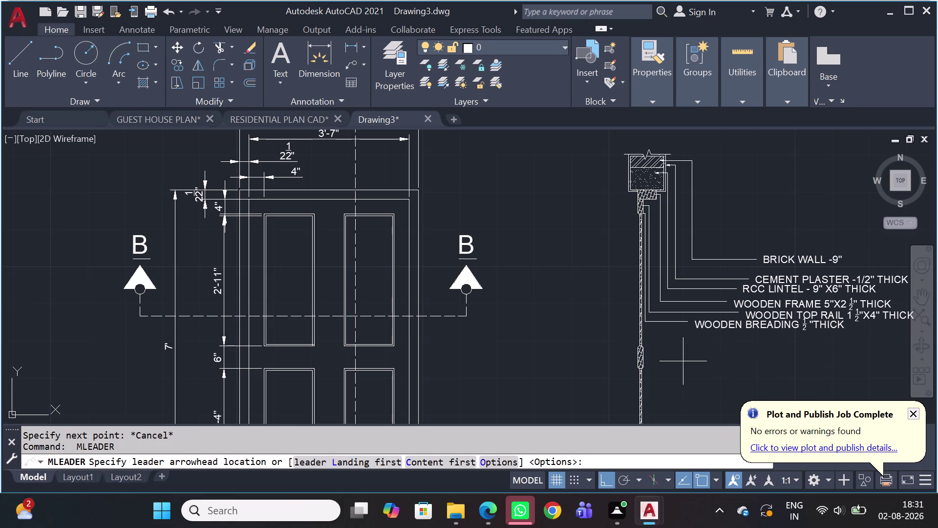
scroll(up, 3)
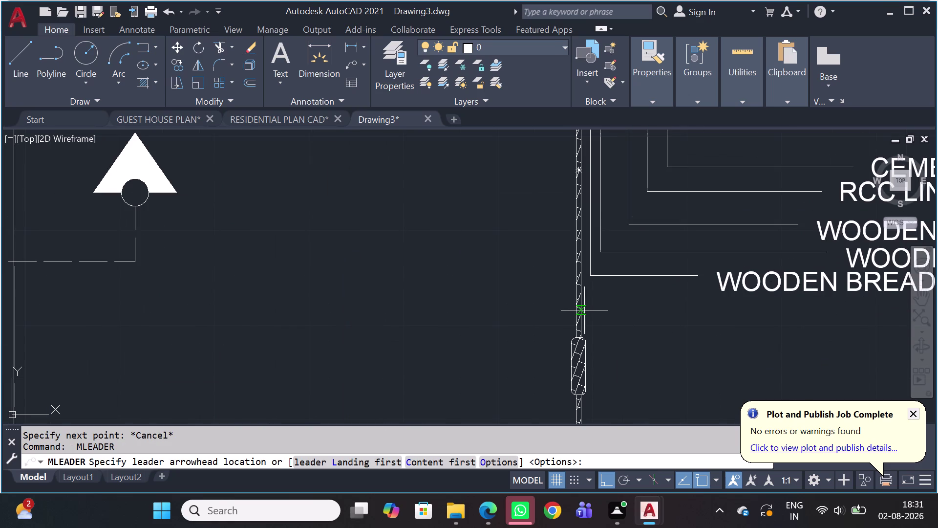
click(583, 312)
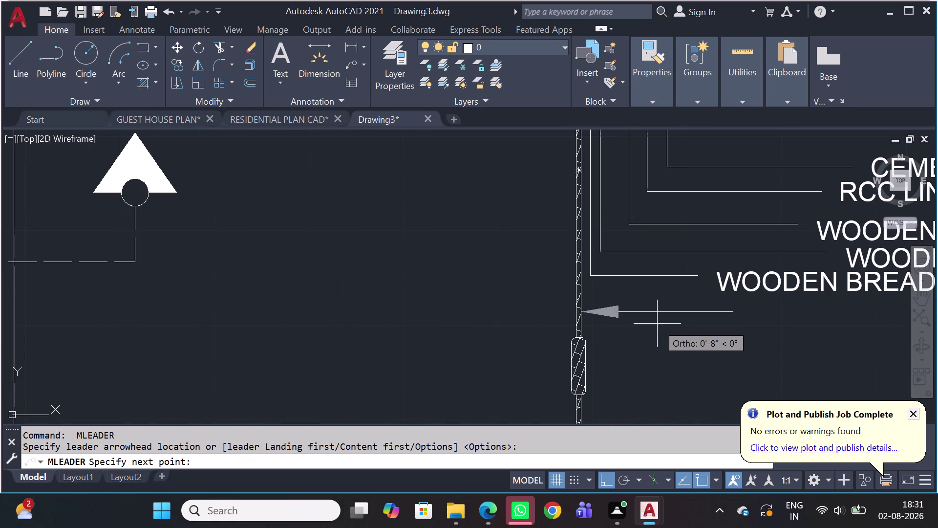
click(658, 324)
click(693, 320)
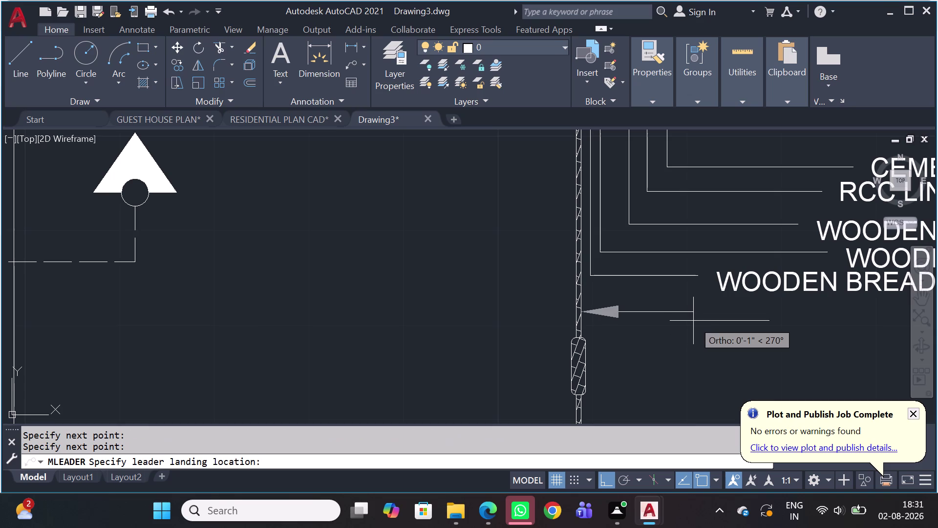
click(693, 320)
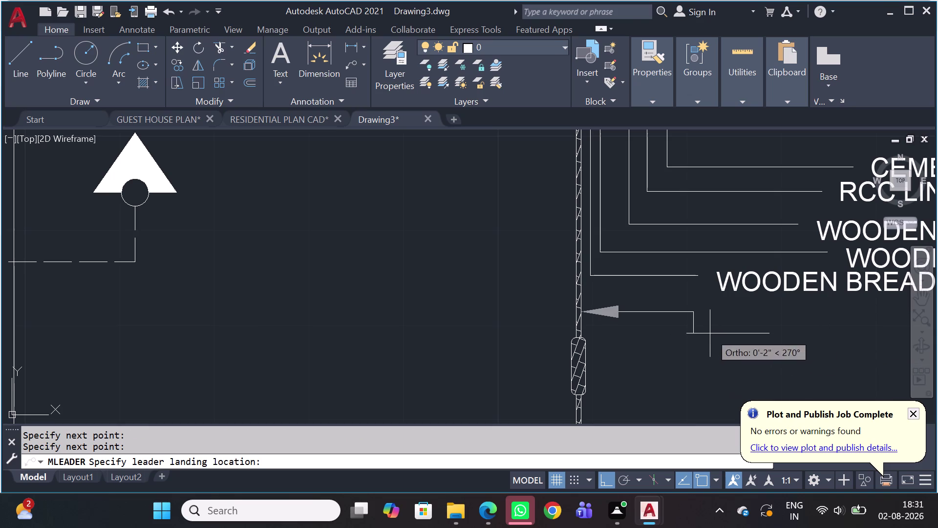
click(710, 333)
scroll(down, 3)
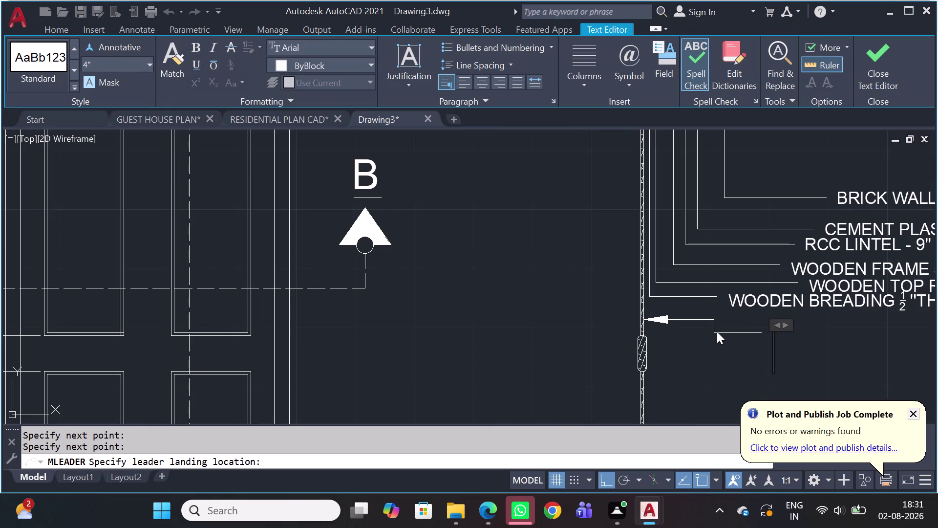
click(715, 314)
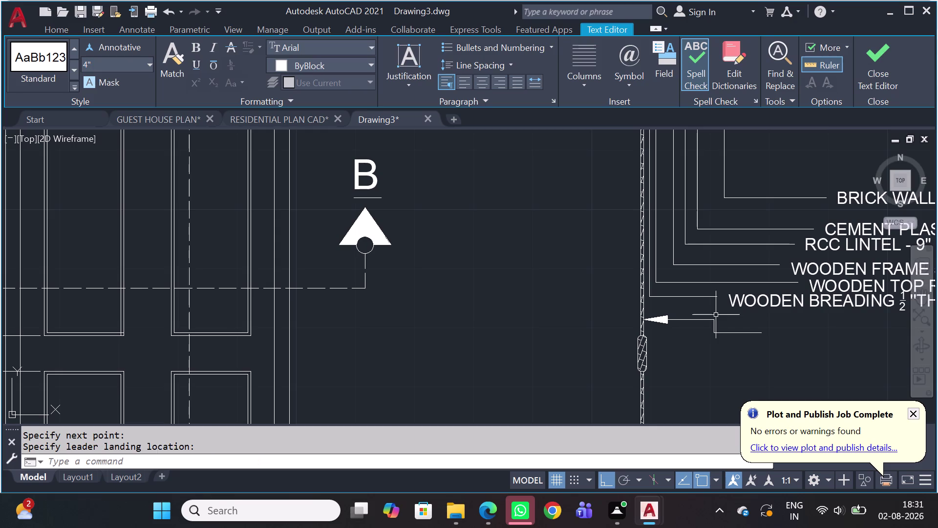
click(716, 320)
key(Delete)
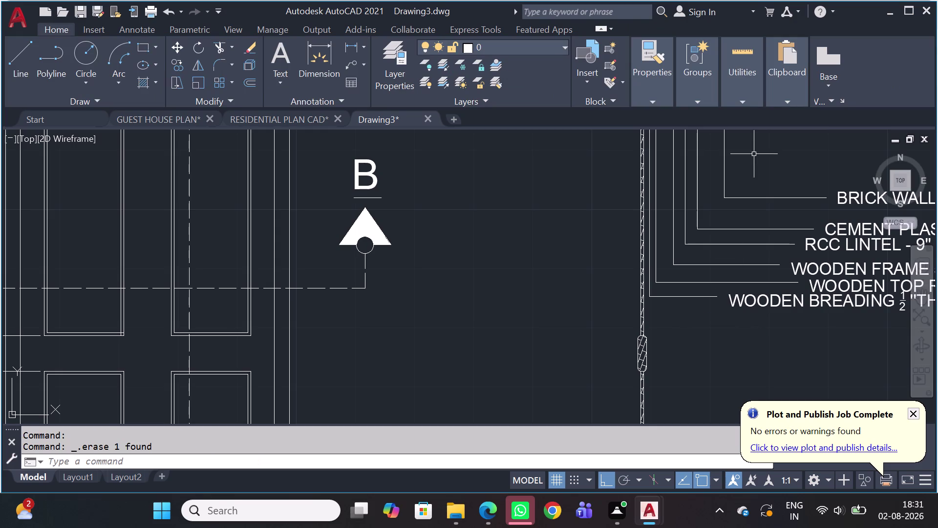
click(350, 71)
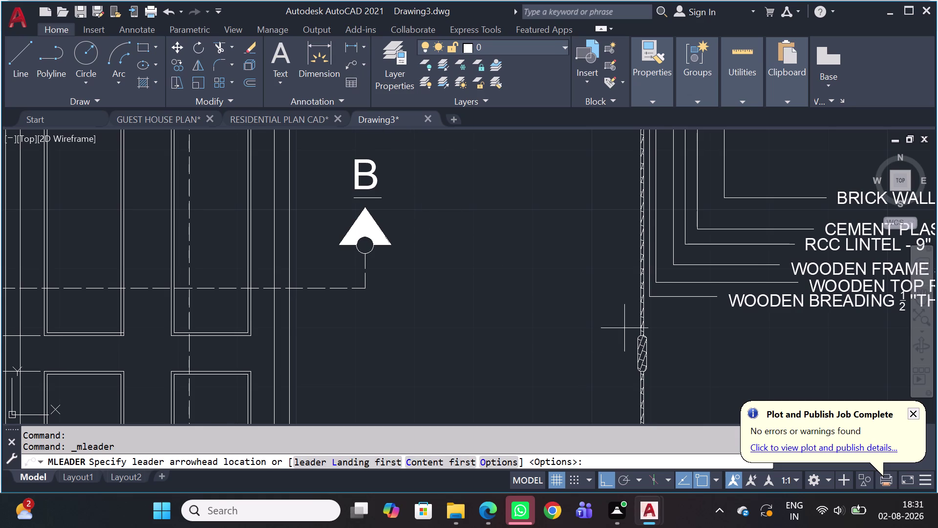
Draw a trial leader from the door shutter toward the notes and begin typing WOO.
scroll(up, 3)
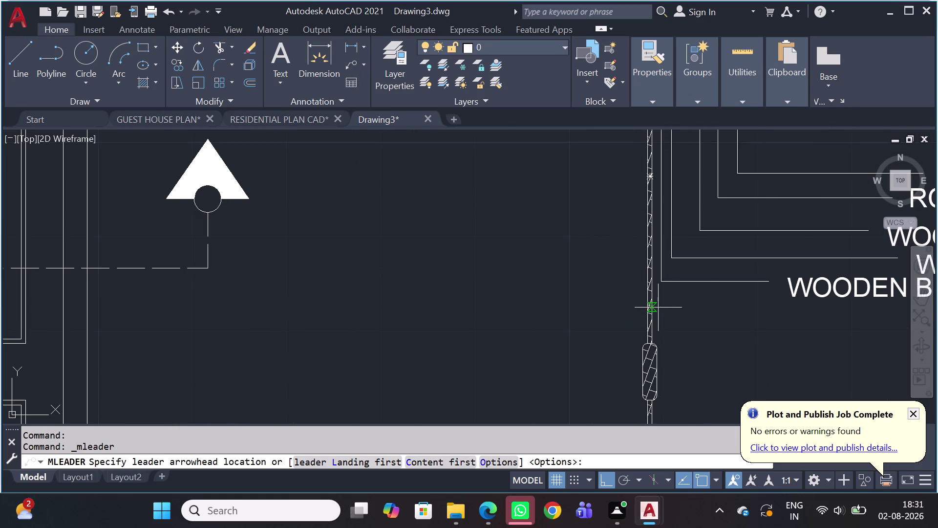
scroll(up, 3)
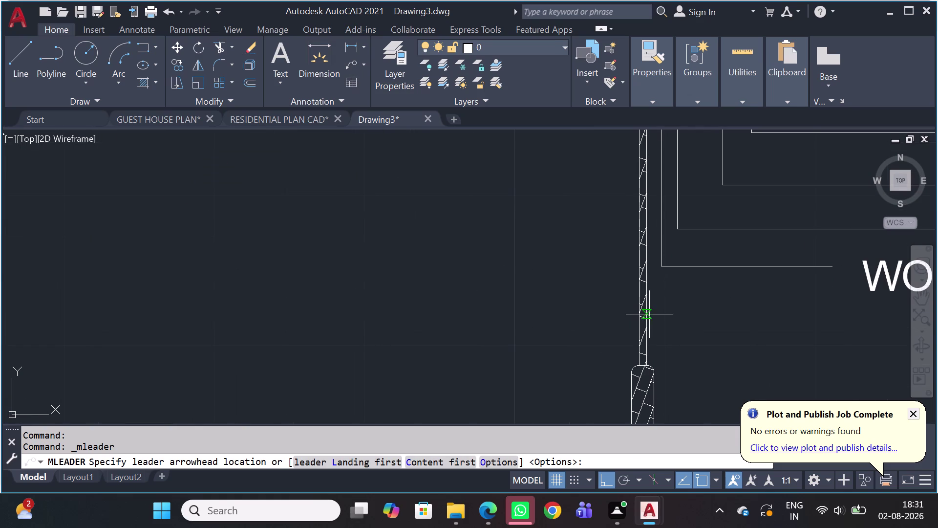
click(648, 315)
middle_drag(797, 334, 328, 301)
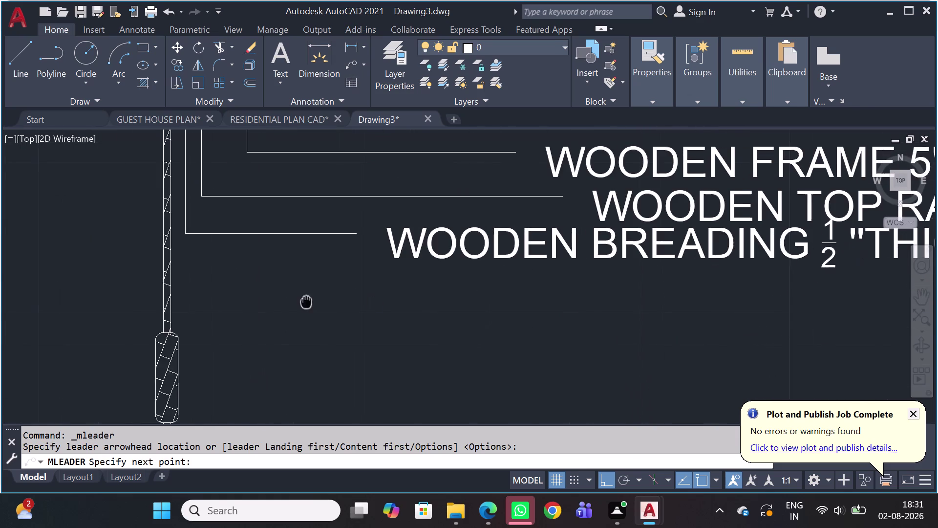
middle_drag(328, 302, 302, 301)
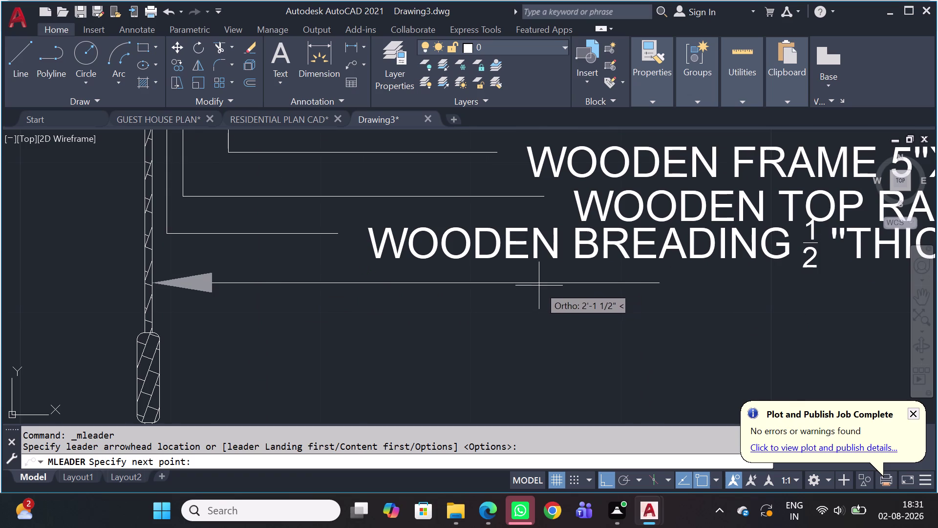
double_click(540, 283)
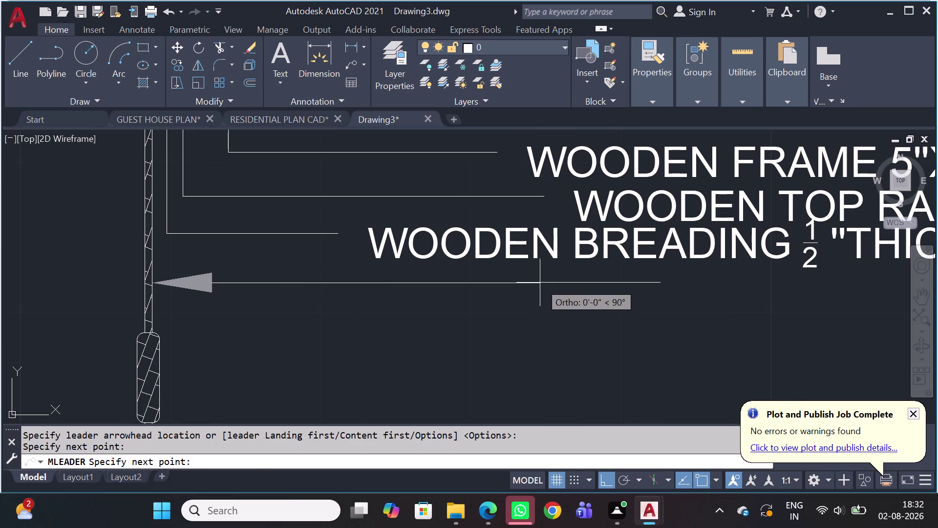
click(540, 282)
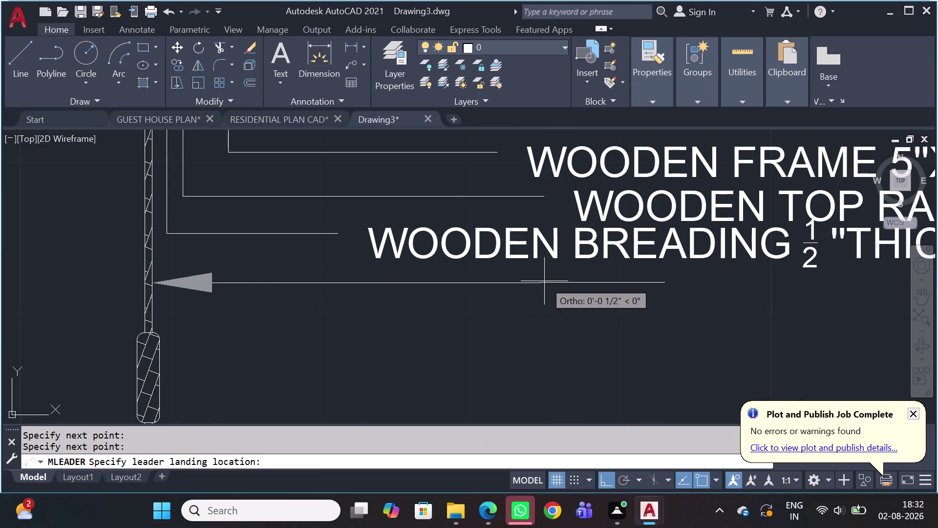
scroll(up, 3)
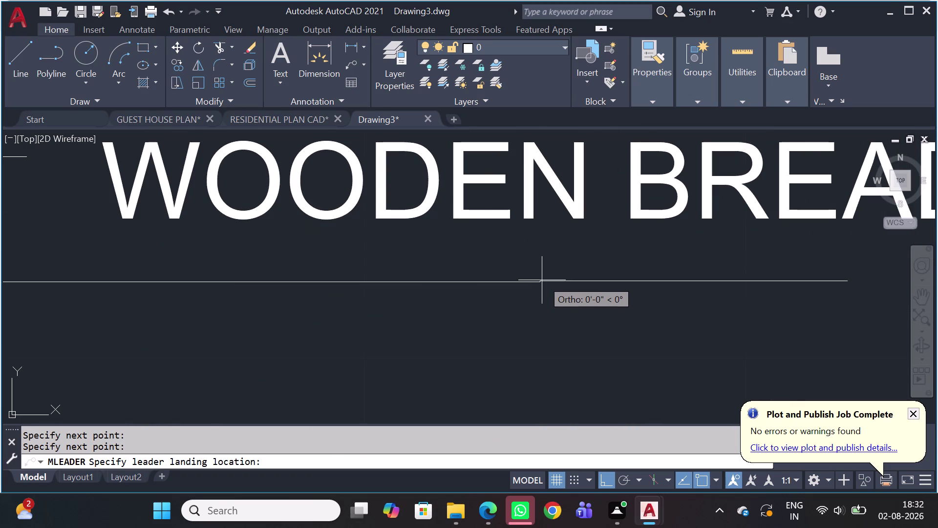
click(539, 283)
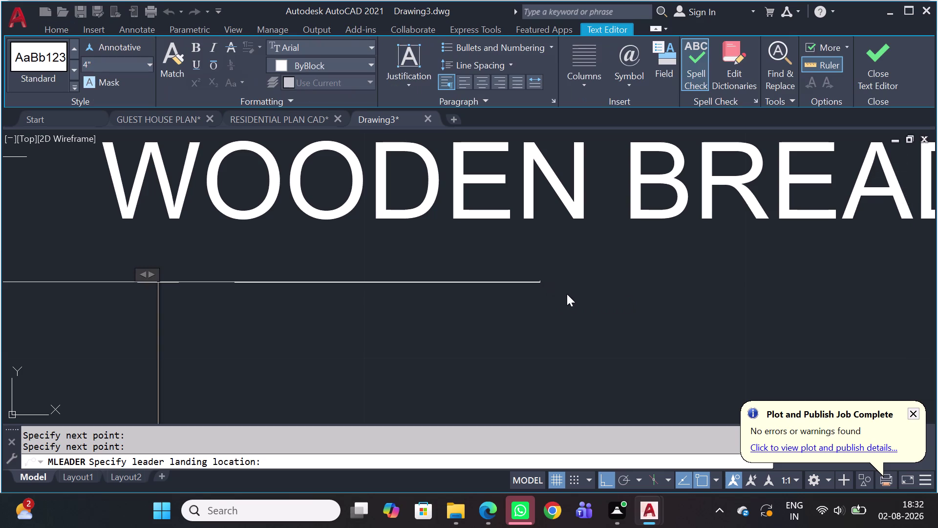
scroll(down, 3)
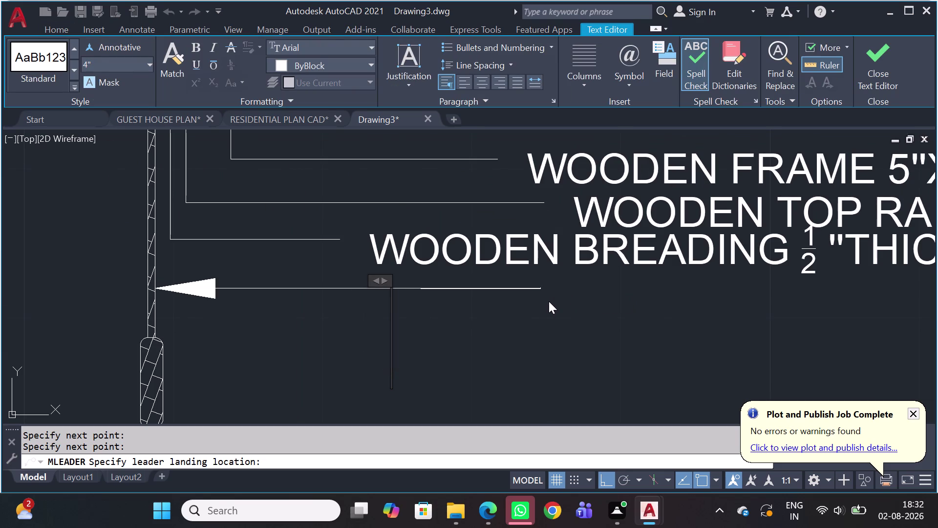
text(WOO)
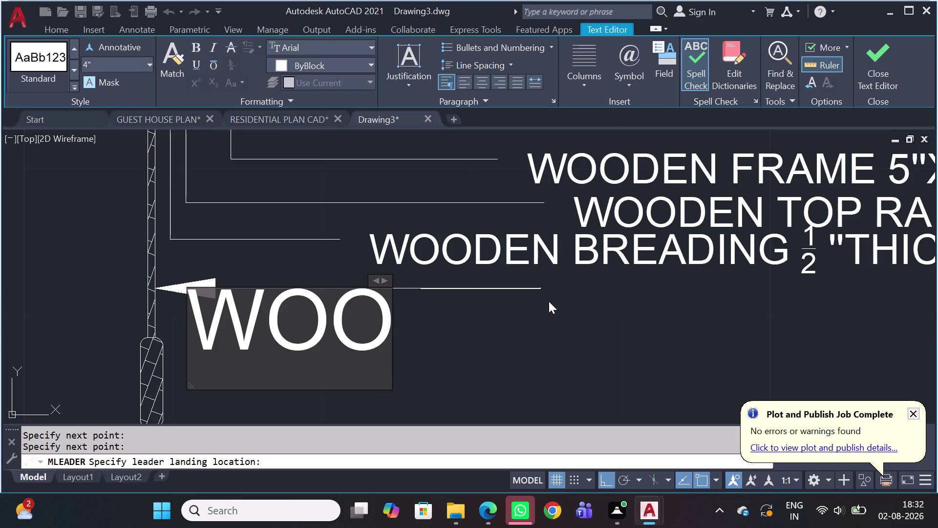
Abandon the note text, confirm Yes, and delete the leftover leader.
scroll(down, 3)
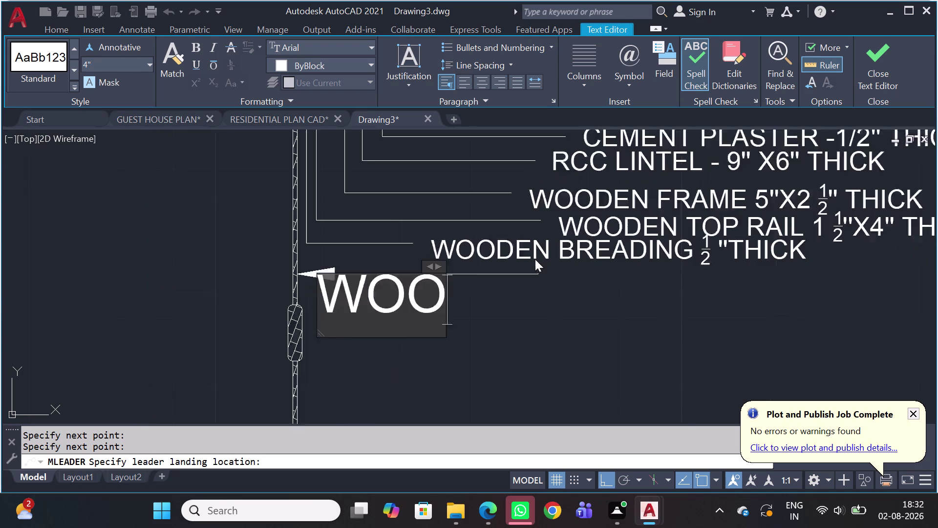
scroll(down, 3)
key(Escape)
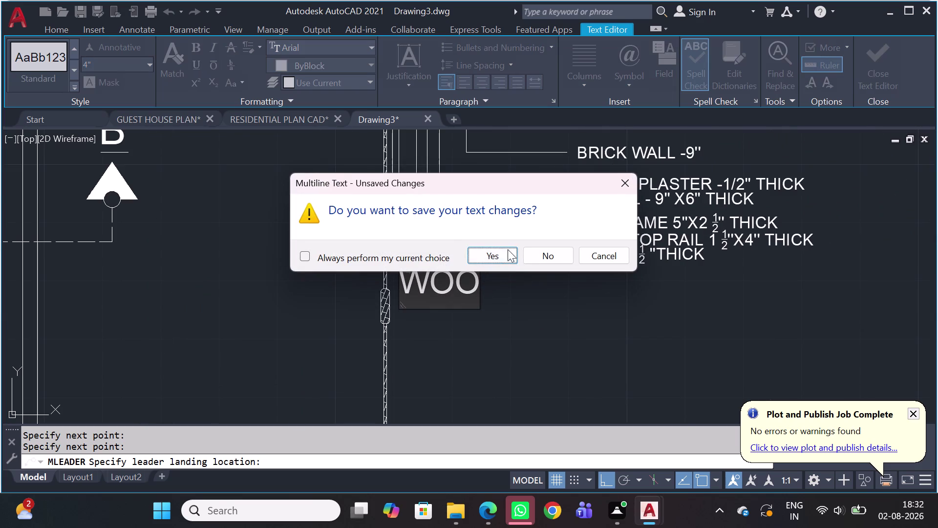
click(553, 261)
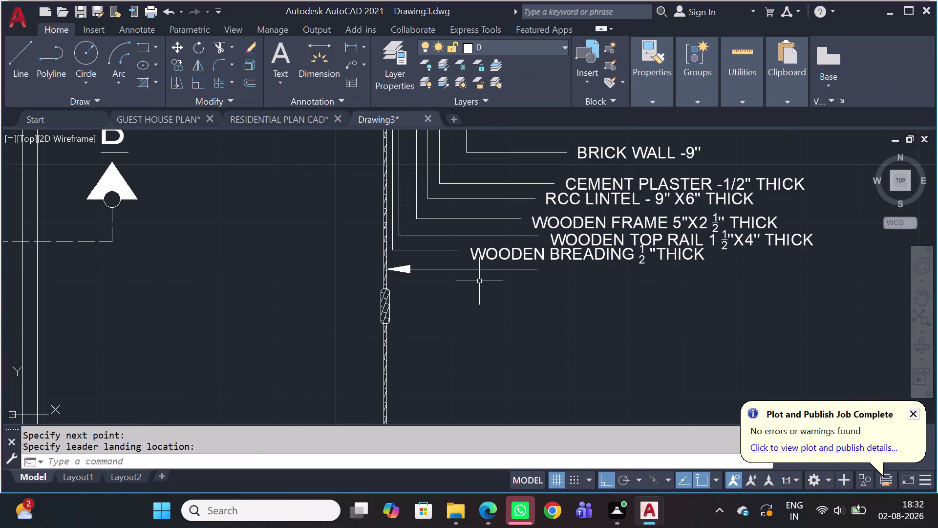
click(446, 268)
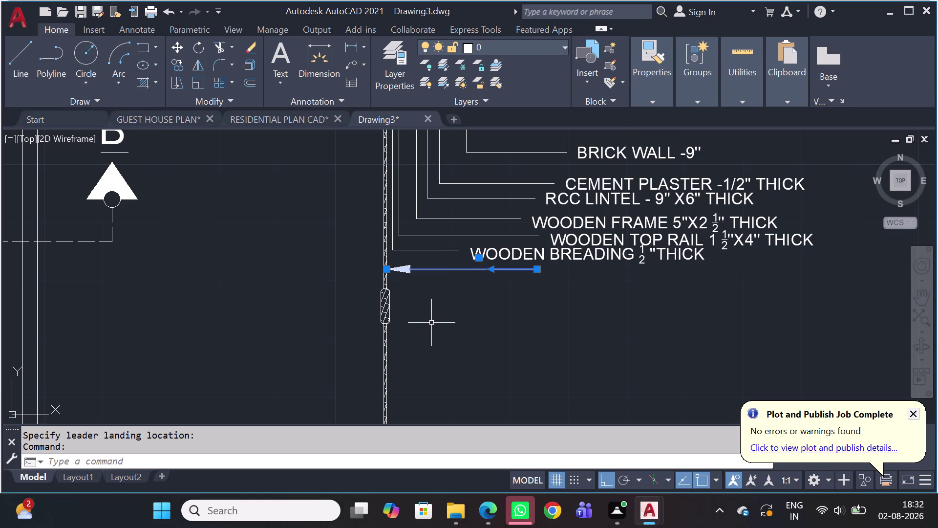
key(Delete)
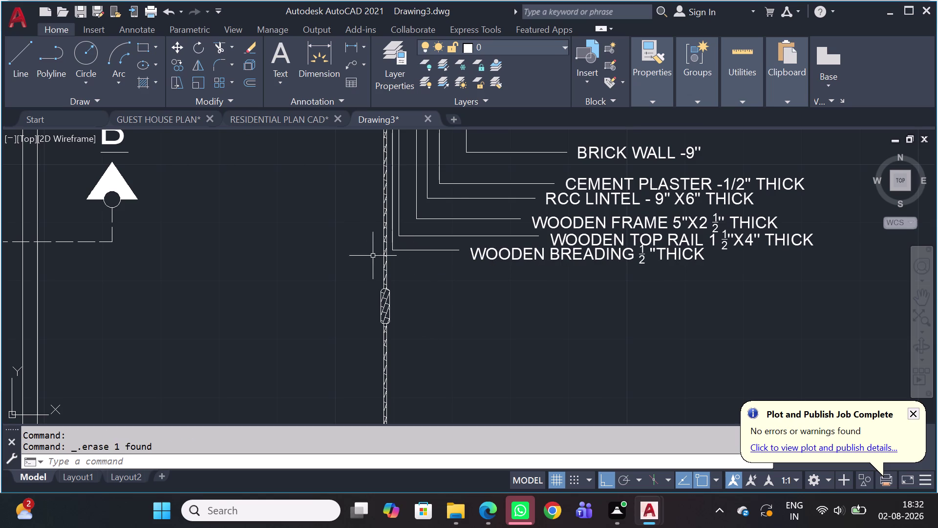
Pan across the door section and start a new multileader.
scroll(up, 3)
scroll(up, 3)
scroll(down, 3)
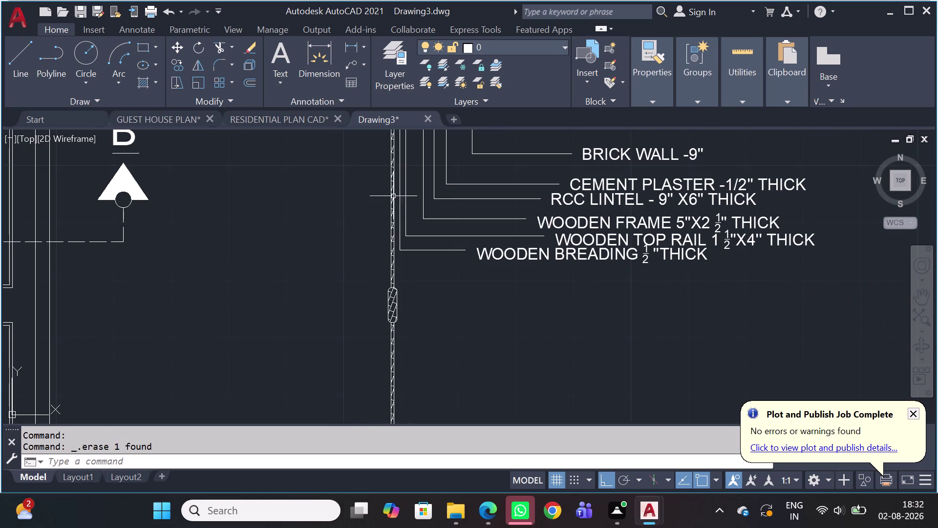
middle_drag(384, 172, 465, 263)
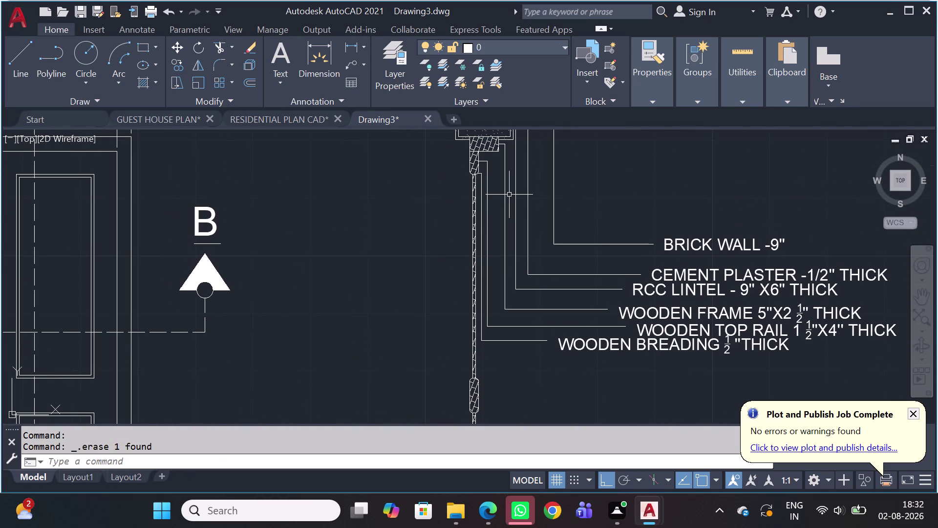
scroll(up, 3)
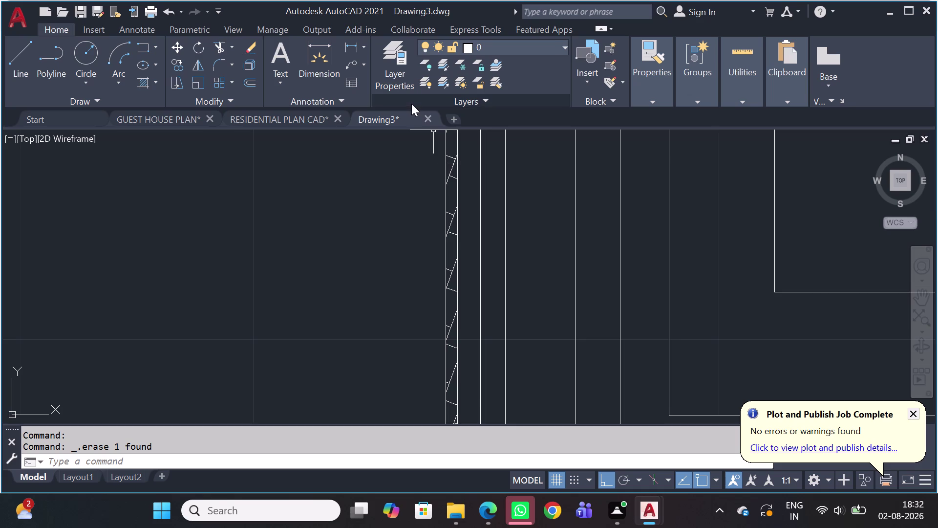
click(353, 68)
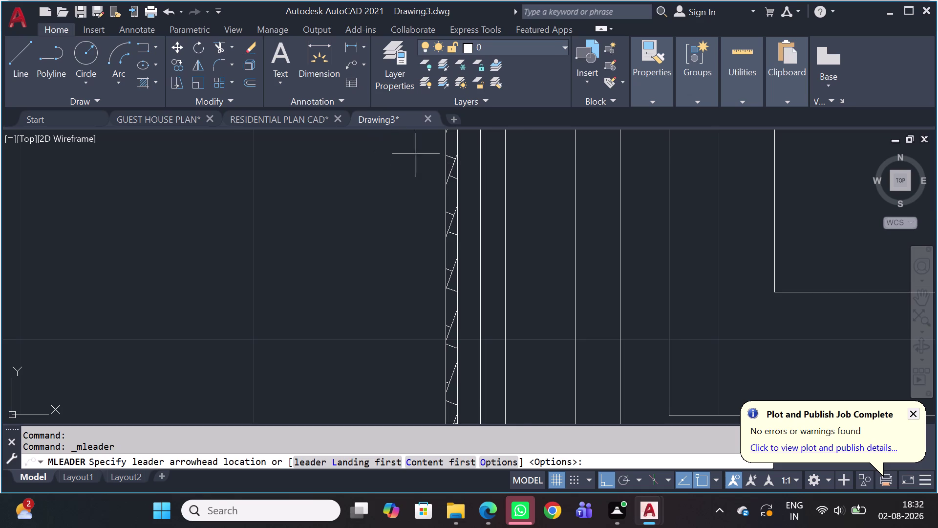
Place the leader on the bottom panel, bending and landing below the breading note.
scroll(up, 3)
click(466, 167)
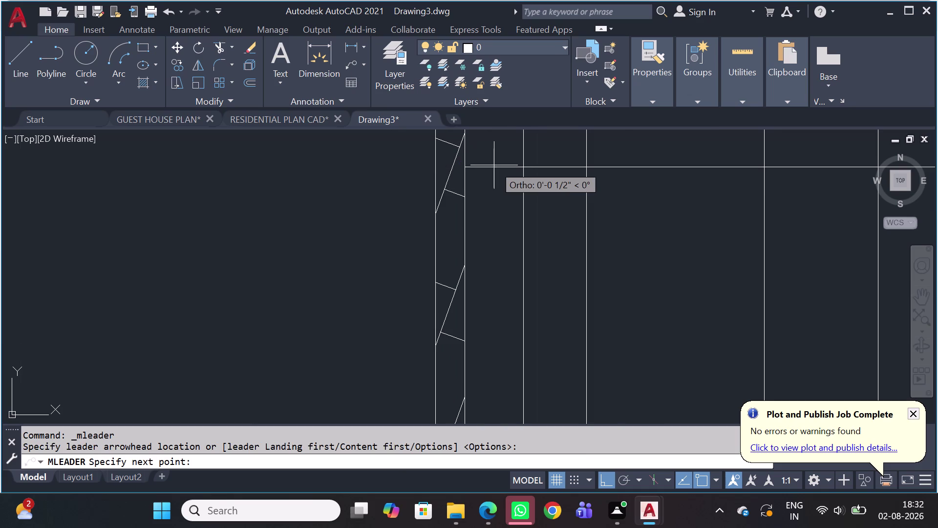
click(491, 162)
scroll(down, 3)
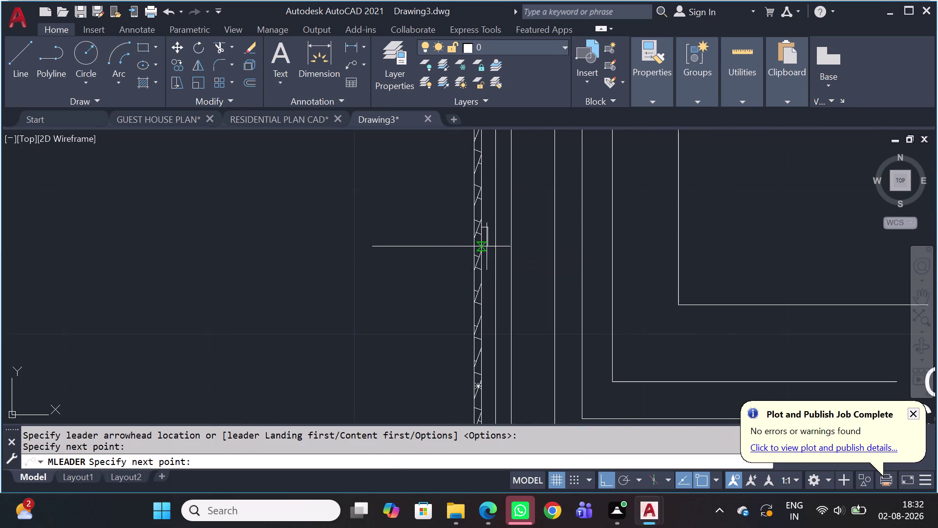
scroll(down, 3)
middle_drag(503, 341, 501, 101)
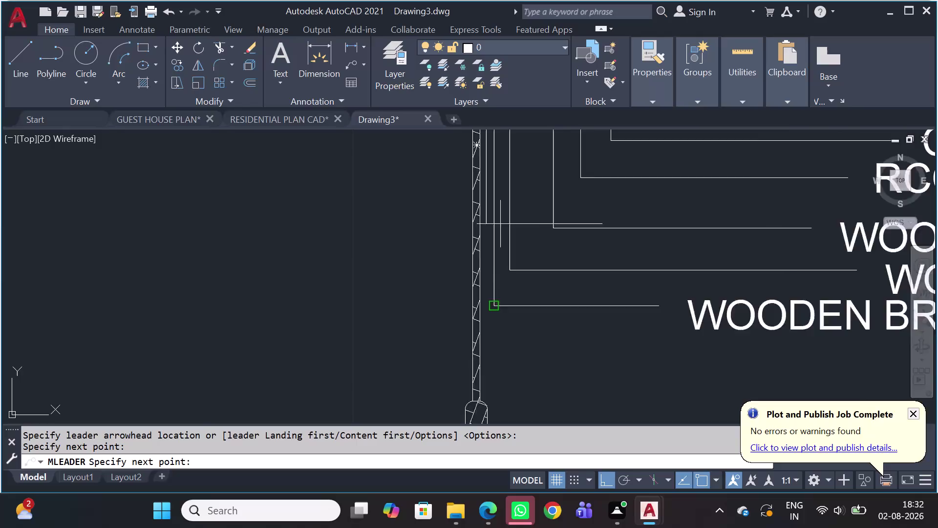
scroll(down, 3)
scroll(up, 3)
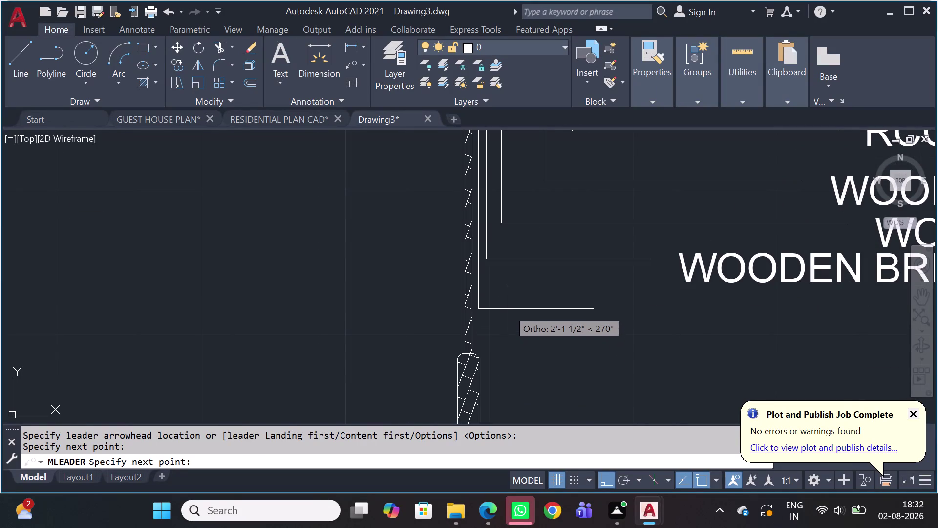
click(508, 312)
middle_drag(597, 315, 585, 310)
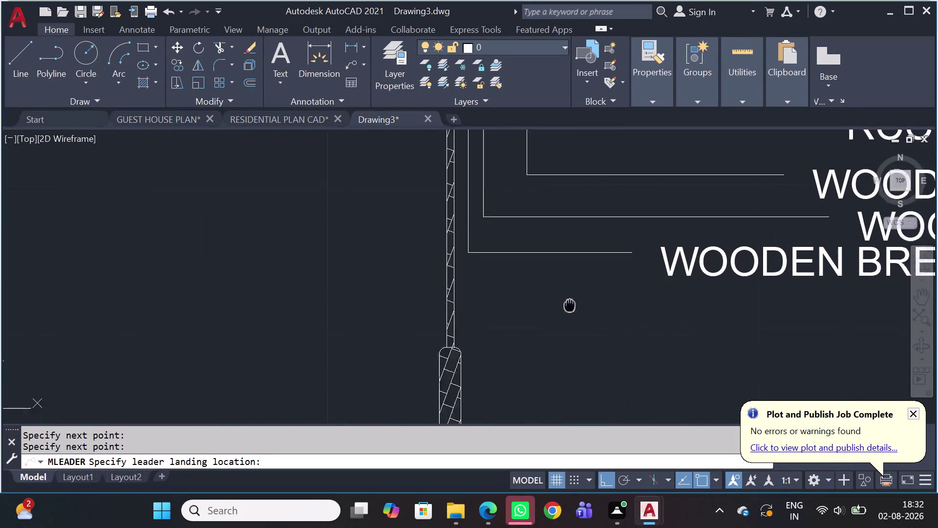
middle_drag(584, 310, 473, 281)
click(523, 282)
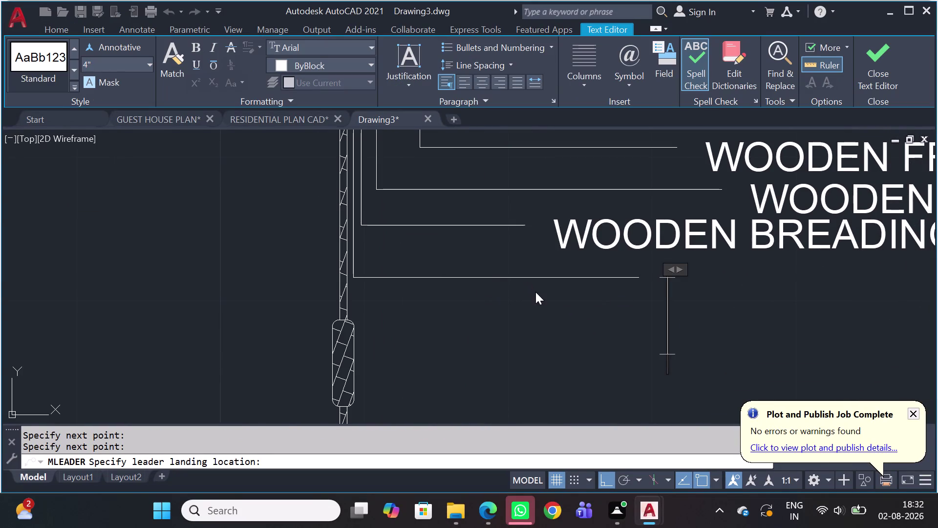
scroll(down, 3)
middle_drag(602, 334, 602, 335)
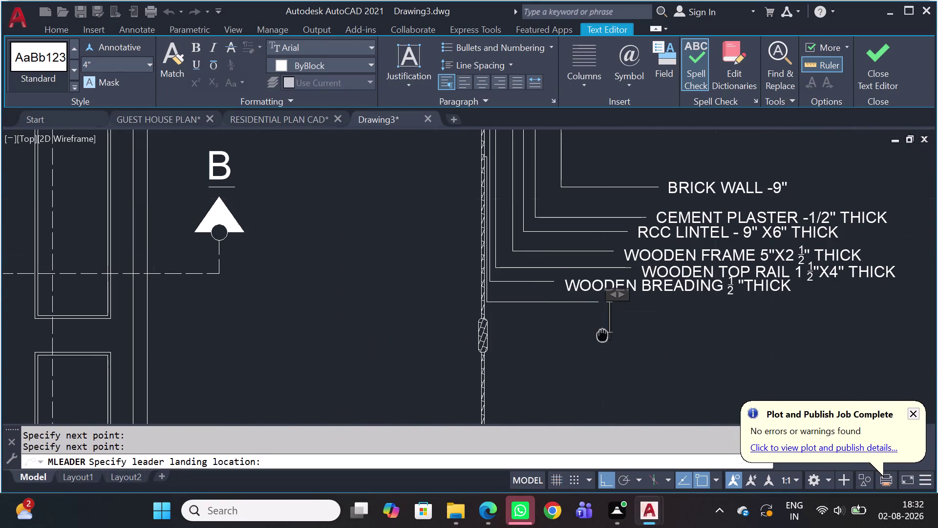
middle_drag(602, 335, 461, 206)
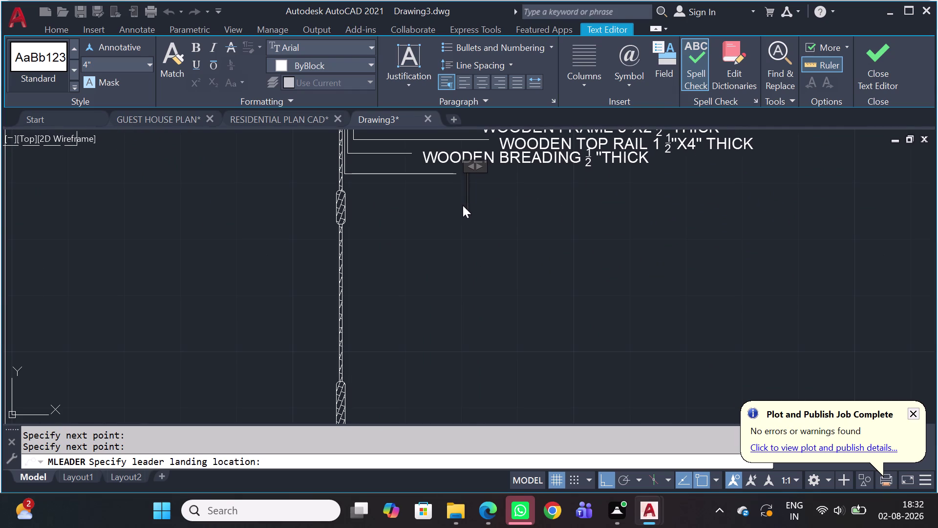
Type WOODEN PANEL 1/2, stack the fraction, and close the Text Editor.
text(WOODE)
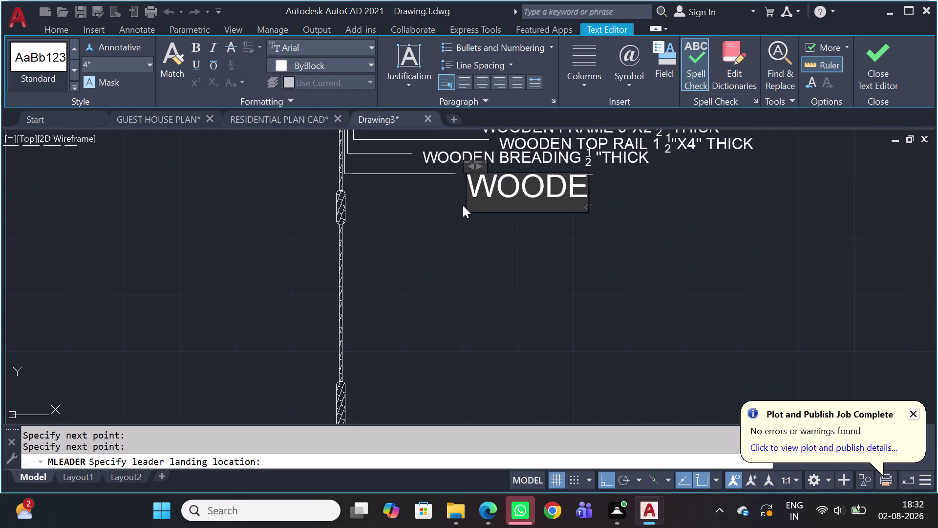
text(N)
key(space)
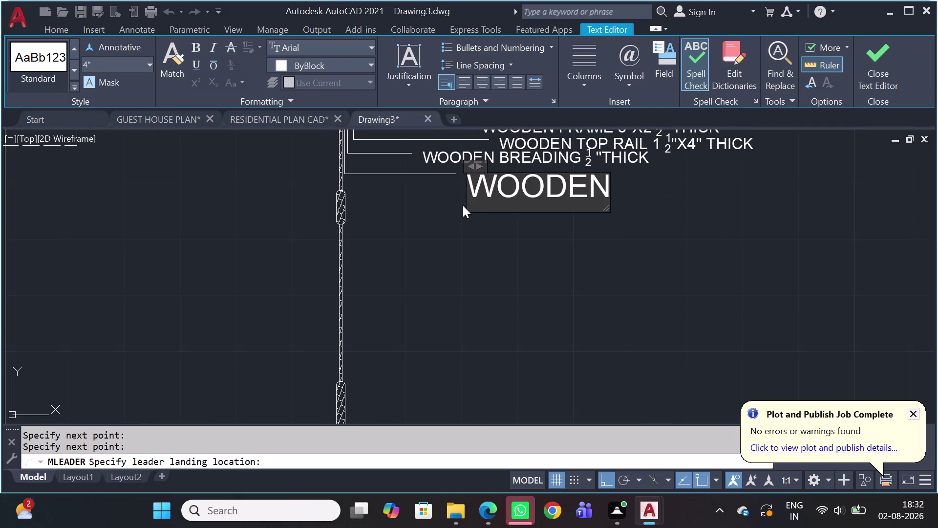
text(PANE)
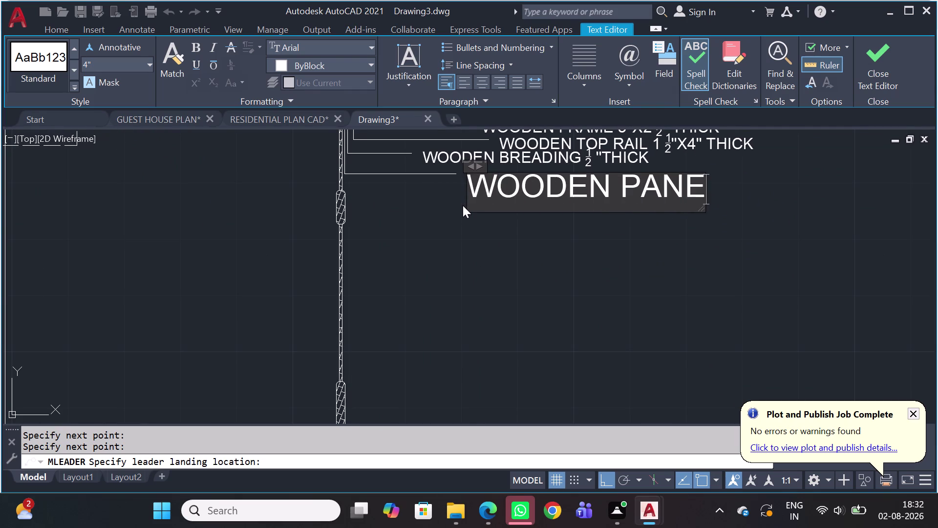
text(L)
key(space)
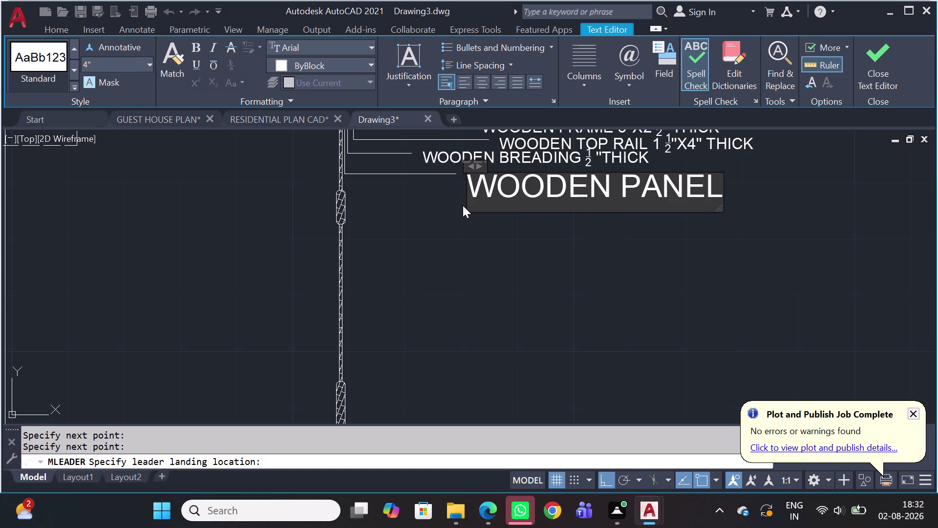
key(1)
text(/)
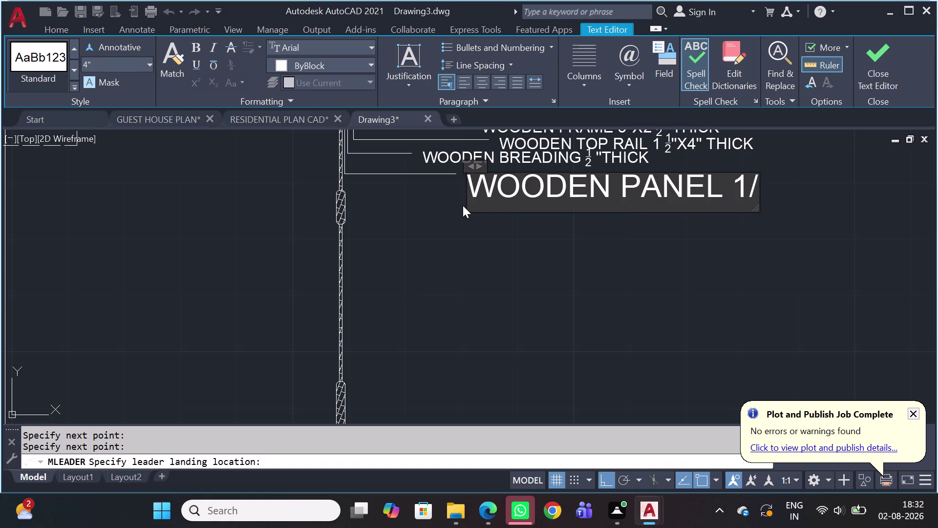
text(2)
key(Return)
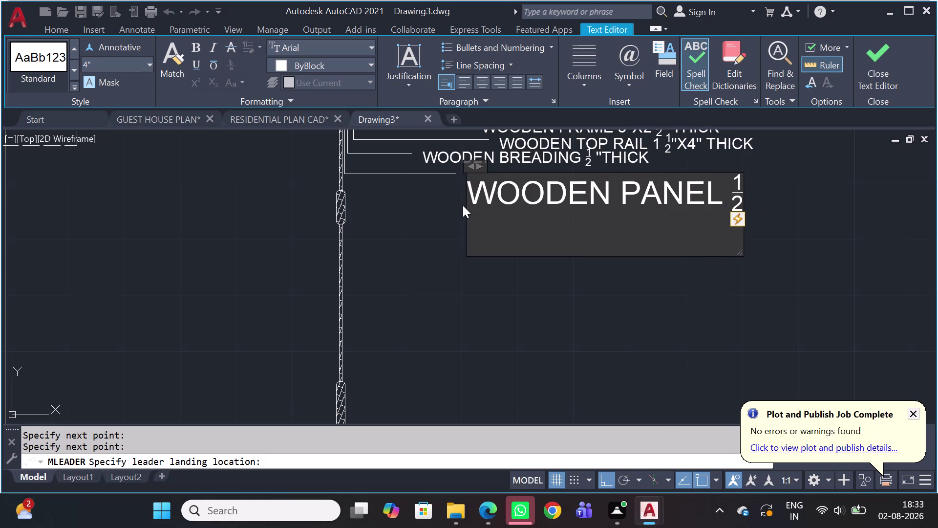
click(753, 185)
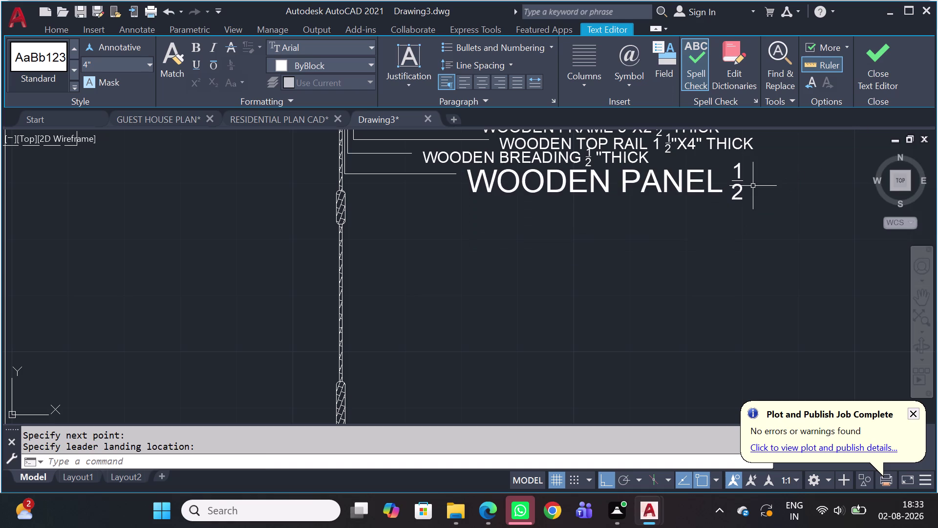
Reopen the WOODEN PANEL note for editing, widen its text box, and place the cursor at the end.
double_click(662, 184)
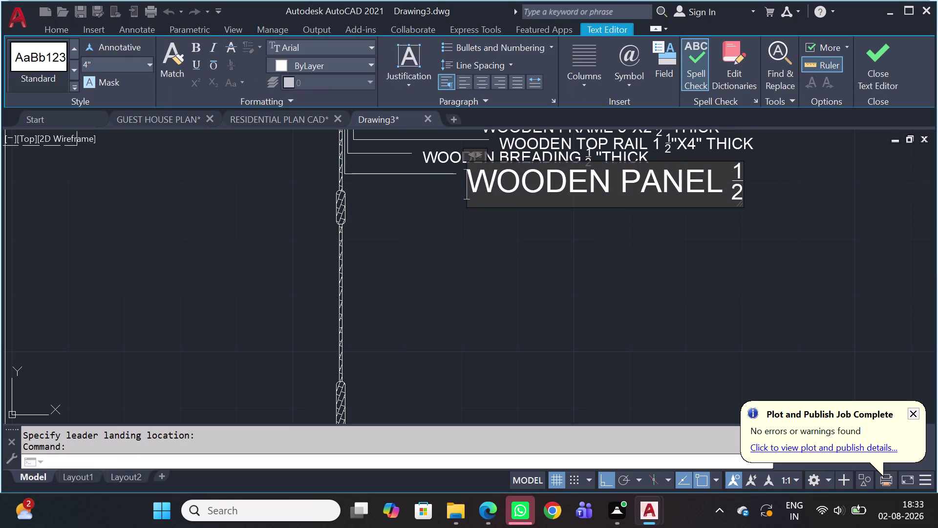
click(750, 177)
double_click(747, 178)
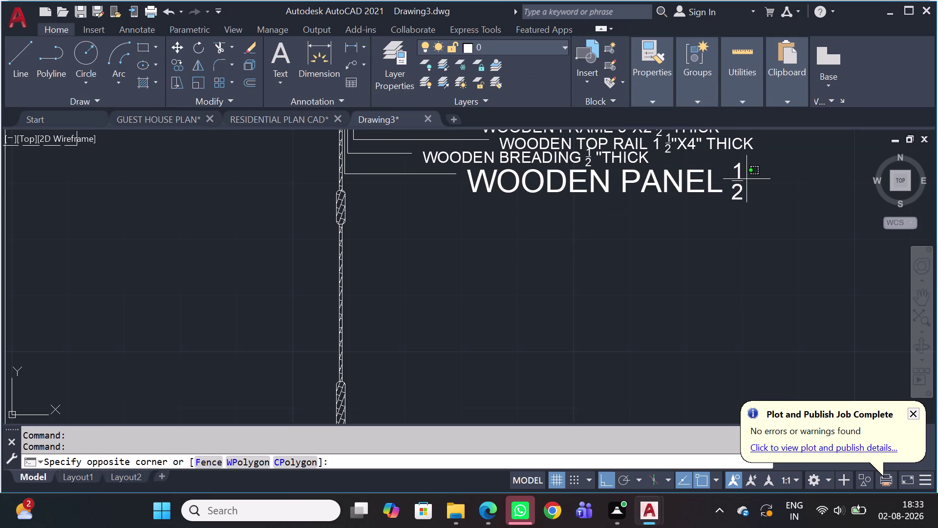
double_click(736, 186)
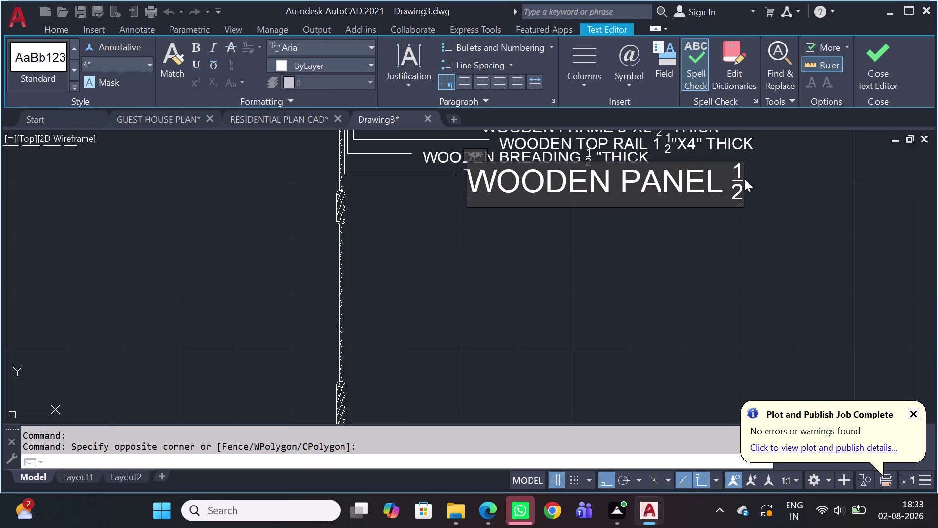
click(745, 179)
triple_click(744, 179)
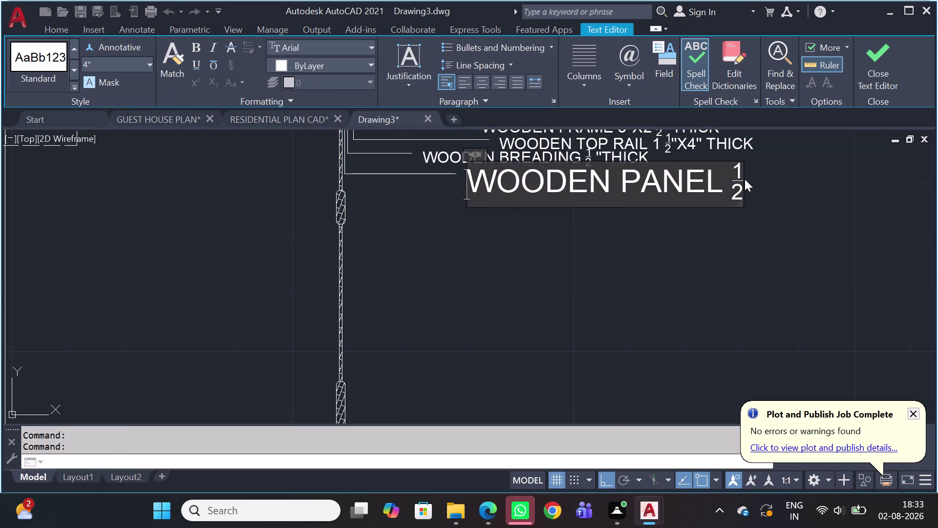
click(745, 178)
double_click(745, 179)
scroll(up, 3)
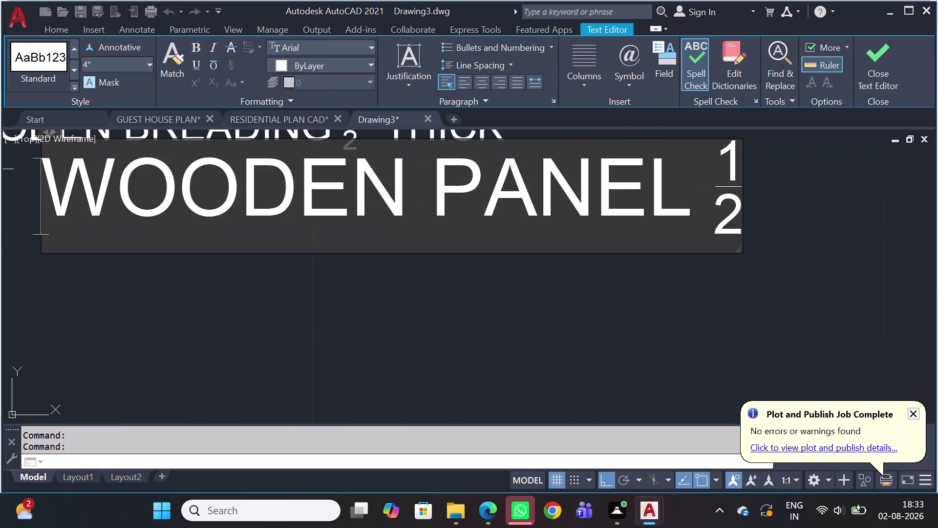
scroll(up, 3)
scroll(down, 3)
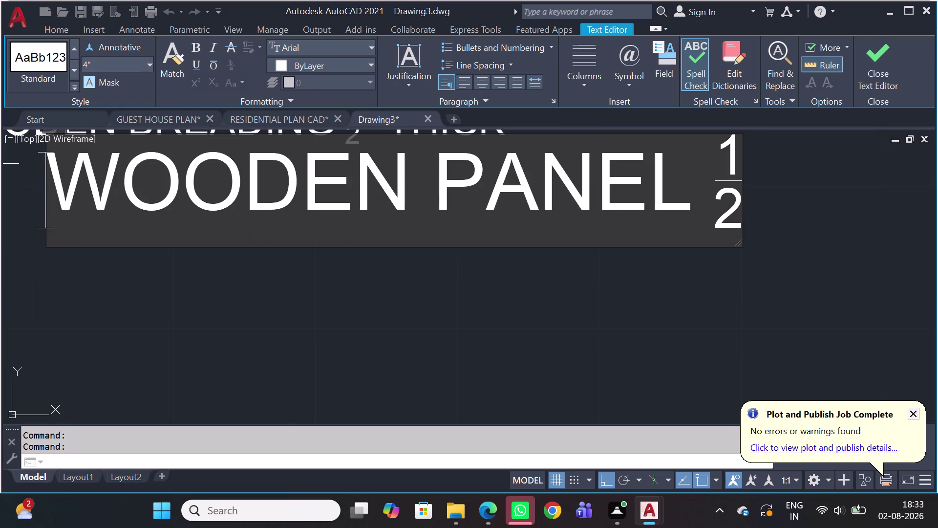
click(740, 177)
scroll(down, 3)
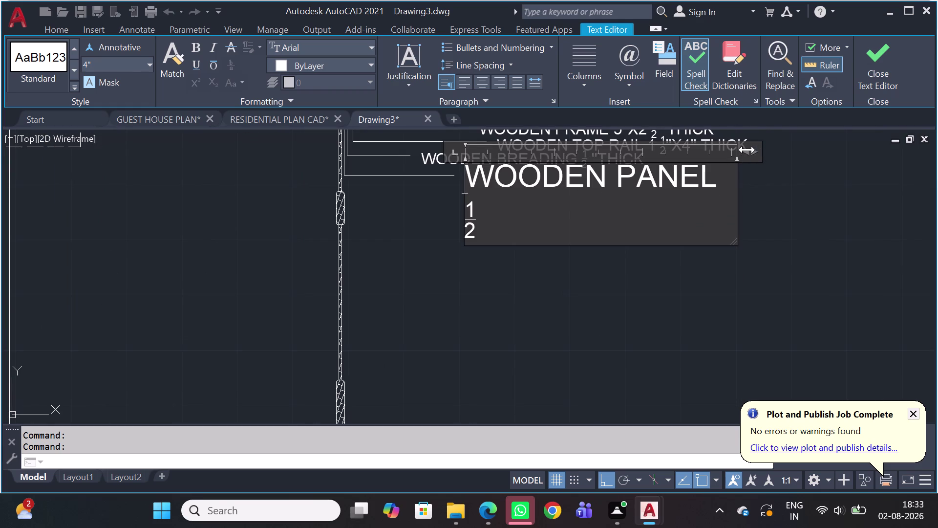
drag(747, 150, 882, 180)
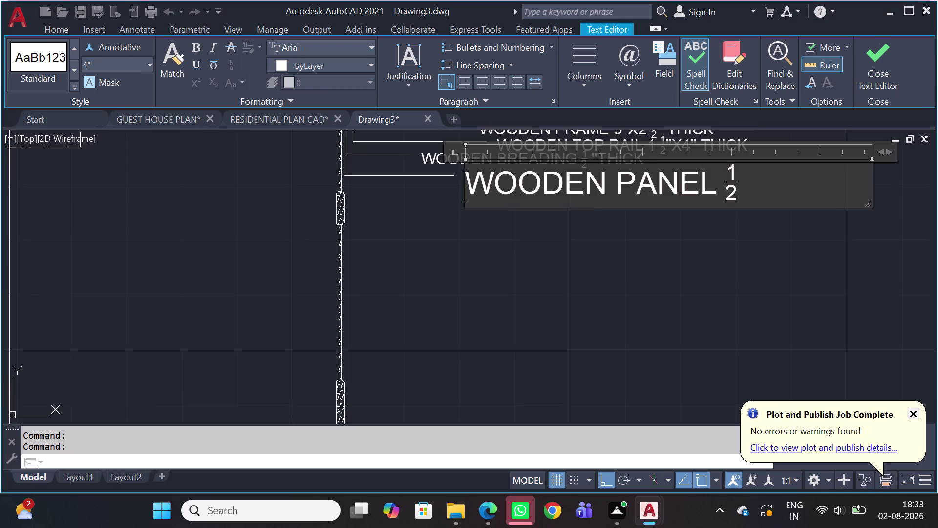
scroll(down, 3)
scroll(up, 3)
middle_drag(782, 222, 533, 400)
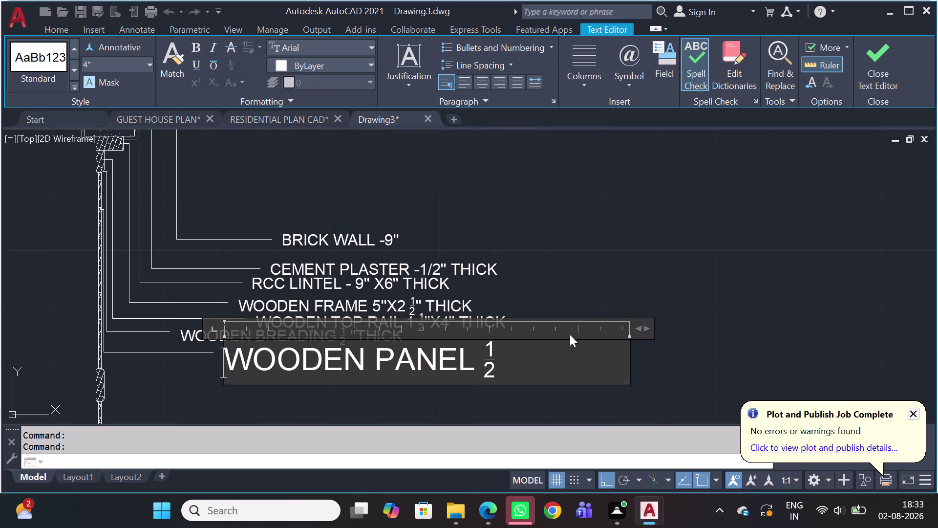
click(545, 357)
Append X2'-11 with a stacked 1/2 fraction after the existing fraction.
text('')
key(x)
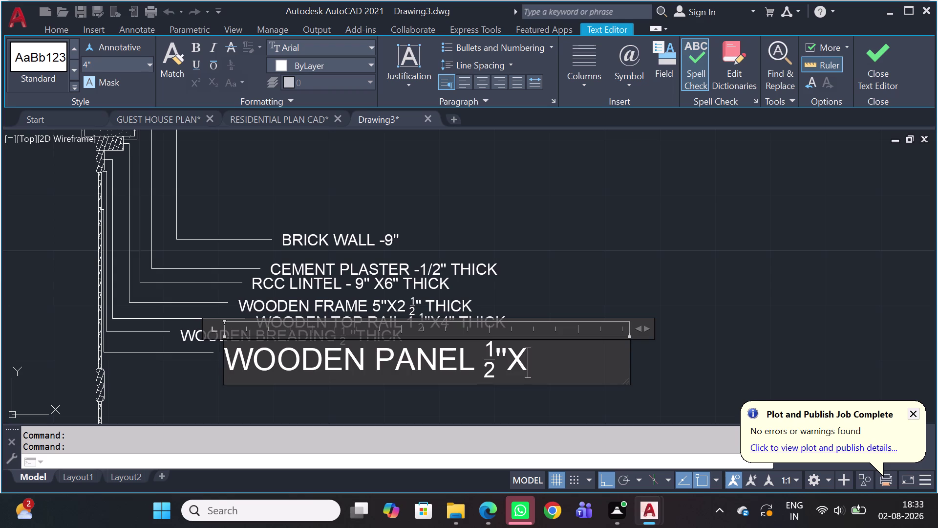
key(2)
key(apostrophe)
key(minus)
text(11)
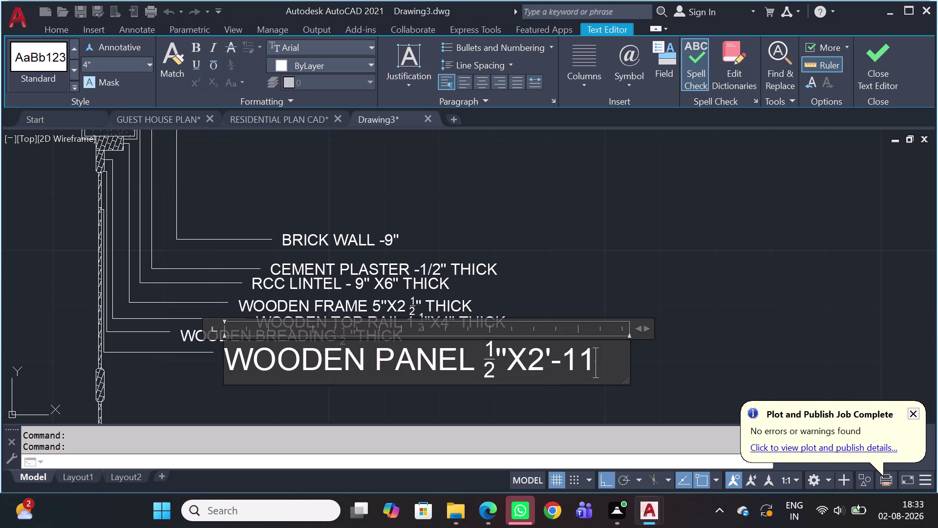
click(542, 357)
click(604, 355)
key(1)
key(BackSpace)
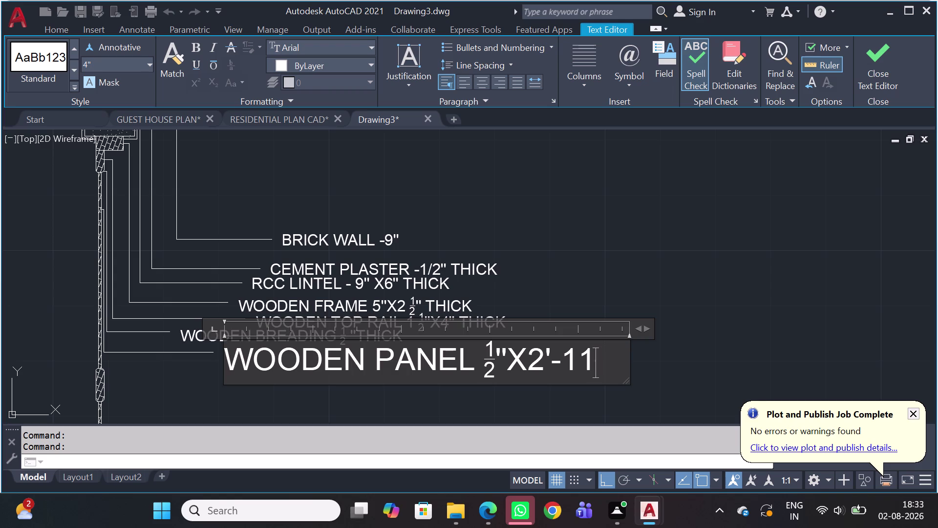
key(space)
text(1)
text(/)
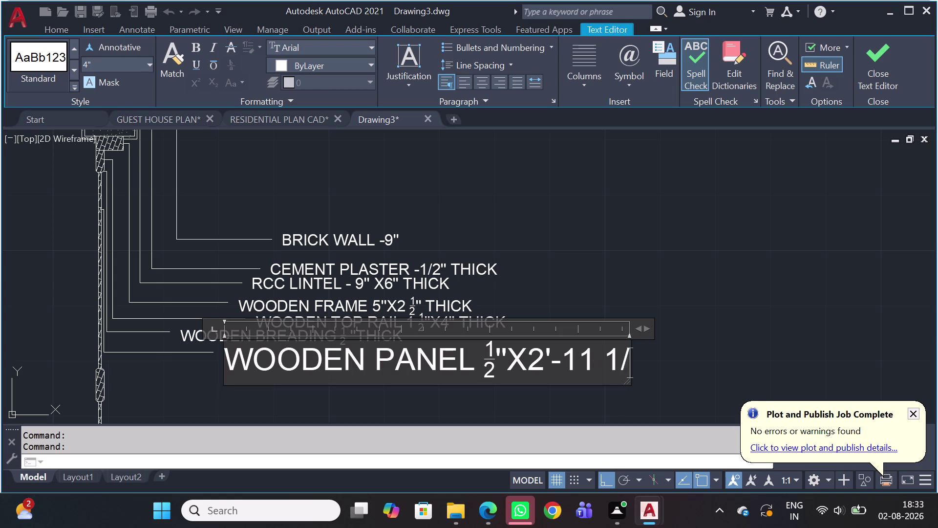
text(2)
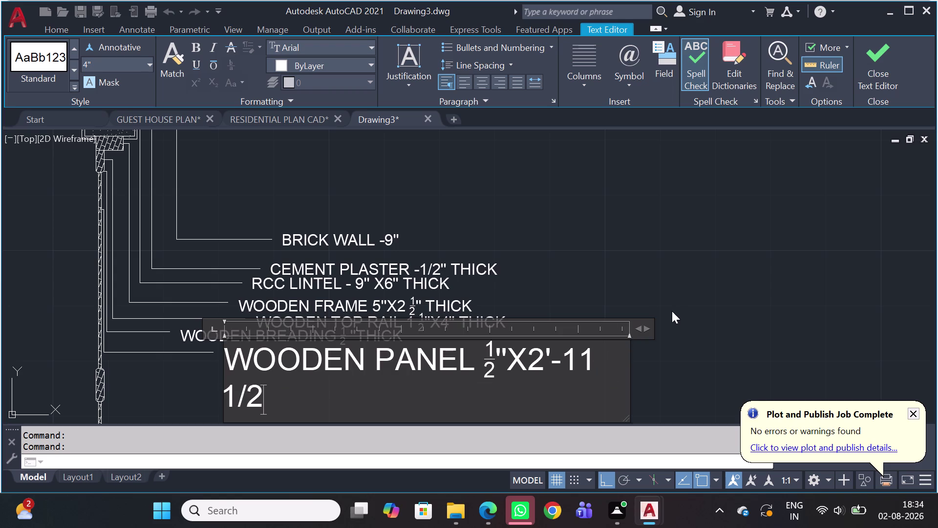
drag(644, 325, 845, 264)
key(Return)
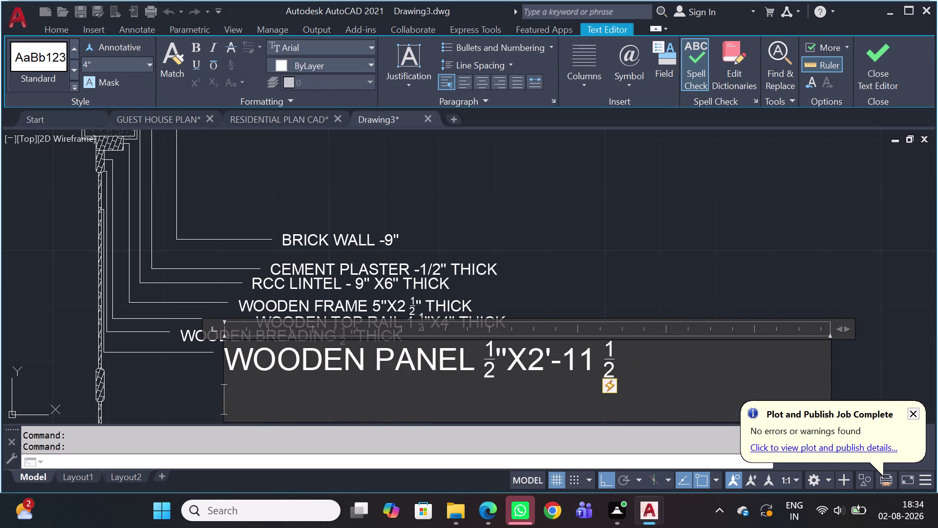
click(619, 353)
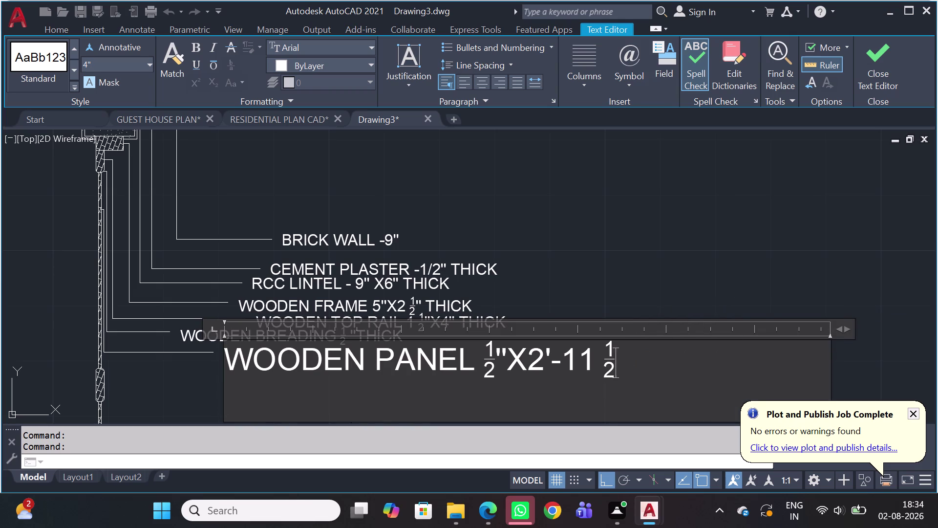
Add " THICK, fit the panel note on one line, and close the editor.
text('')
key(t)
key(BackSpace)
key(space)
text(TH)
text(I)
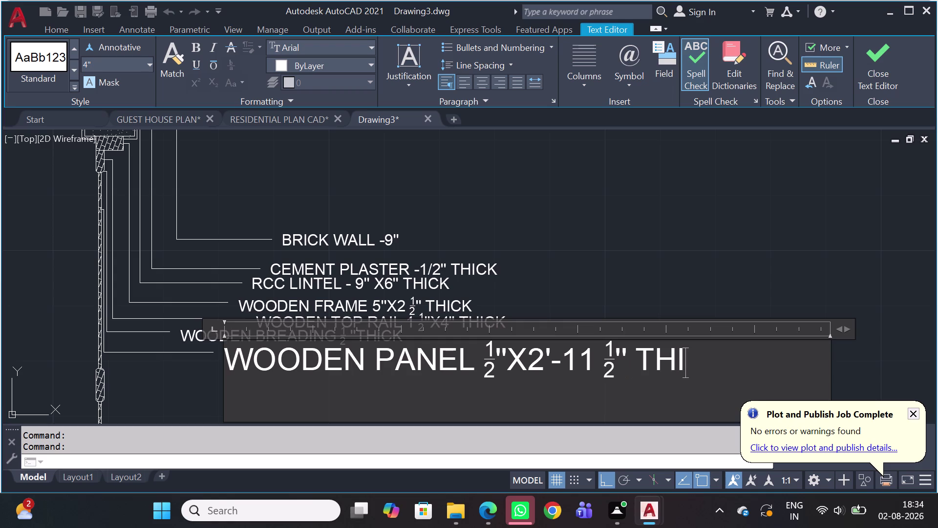
text(CK)
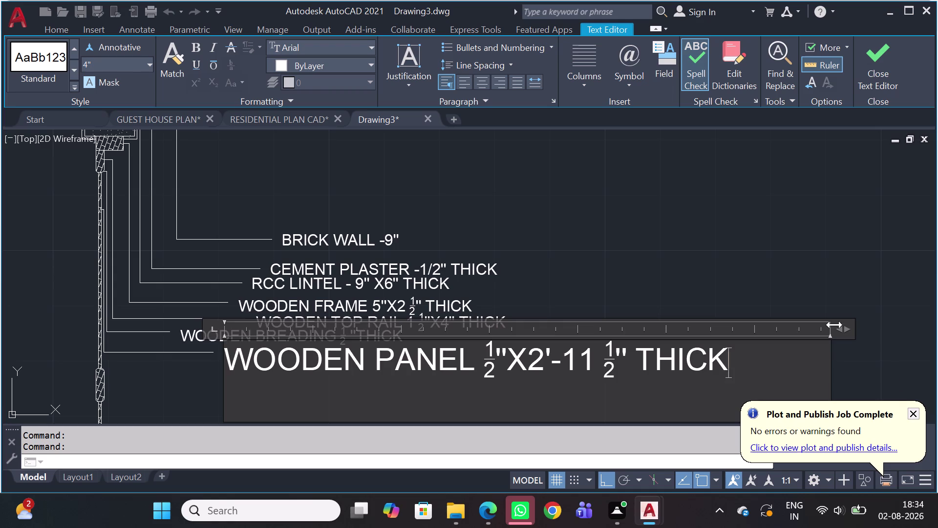
drag(844, 328, 779, 338)
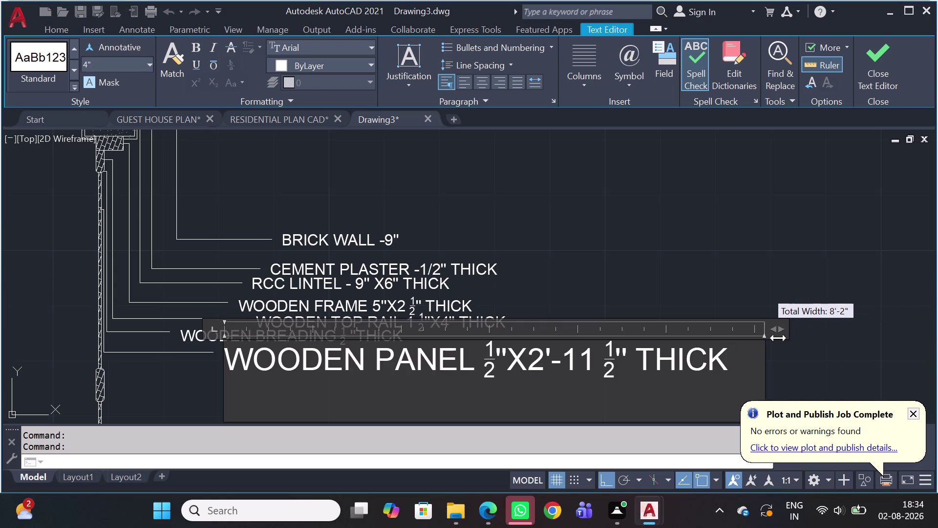
drag(778, 338, 732, 347)
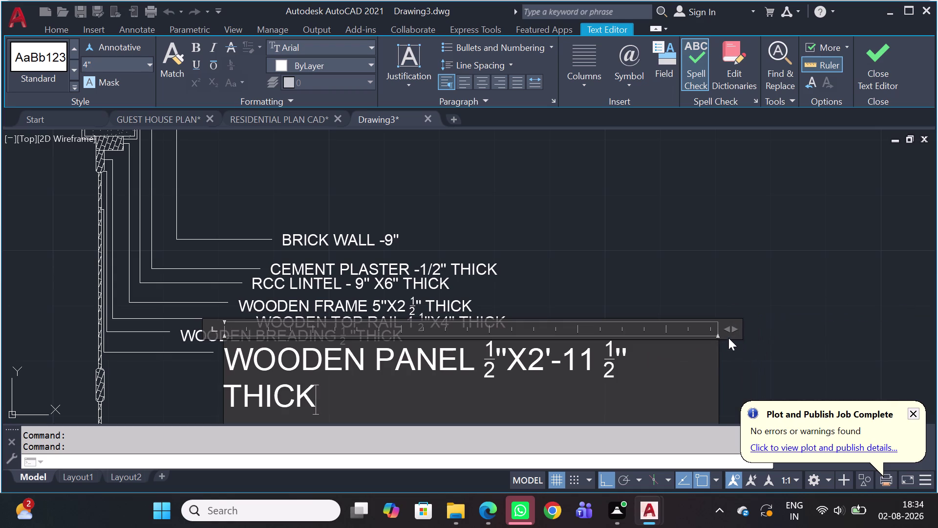
drag(729, 325, 754, 335)
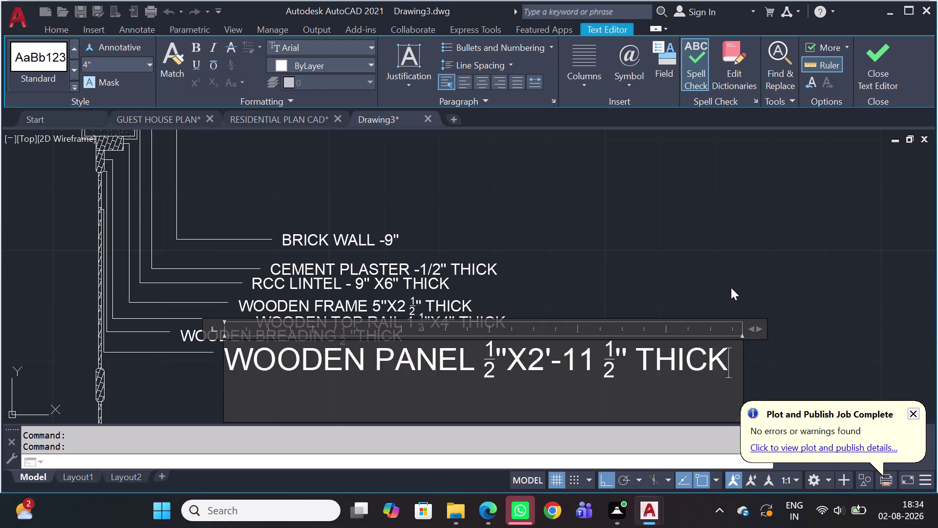
scroll(down, 3)
click(769, 356)
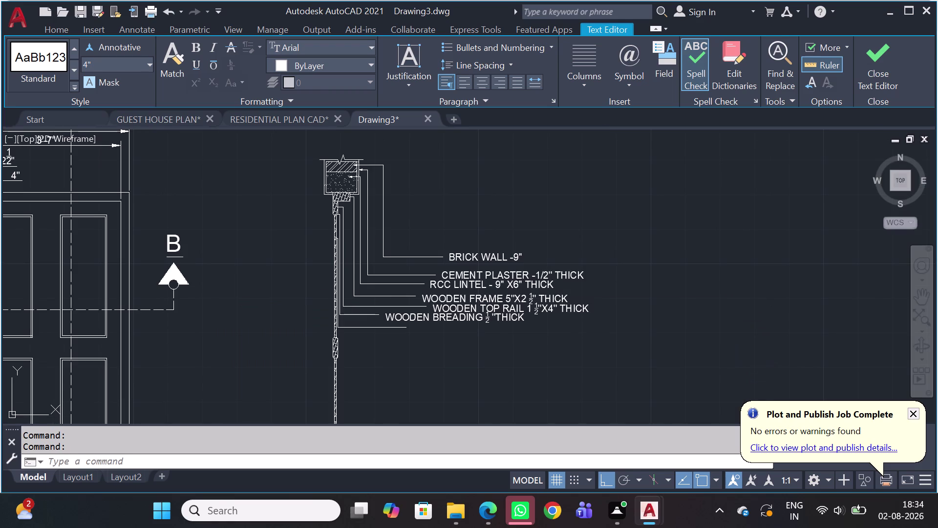
Use MATCHPROP to copy the WOODEN BREADING note's style onto the WOODEN PANEL note.
text(MA)
key(space)
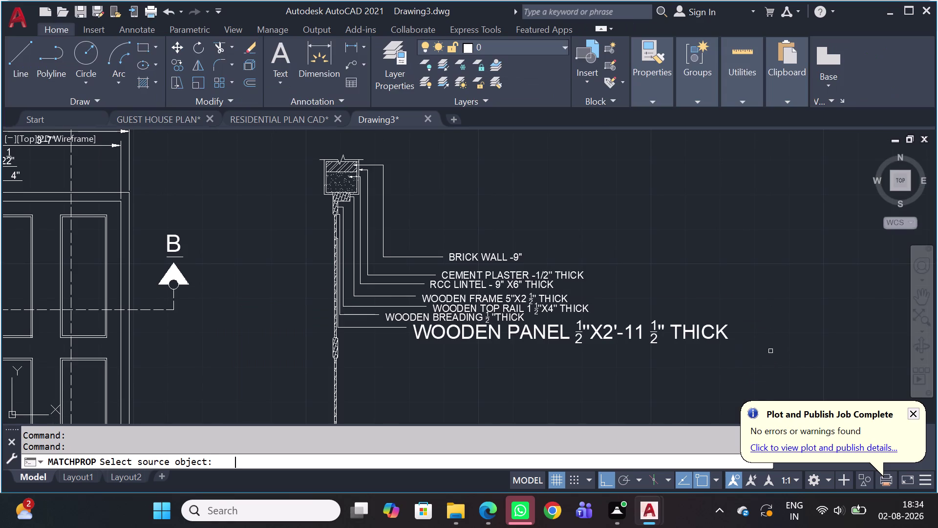
scroll(up, 3)
middle_drag(432, 238, 431, 239)
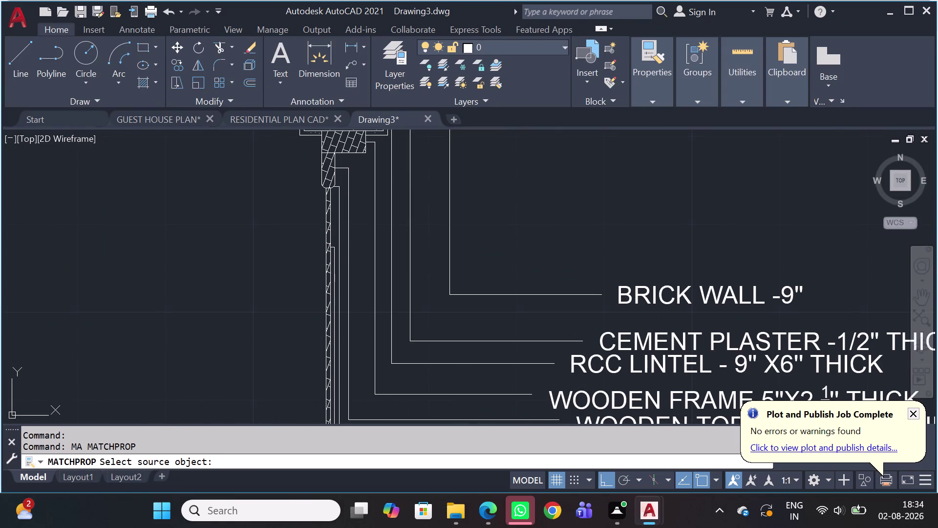
middle_drag(432, 239, 404, 93)
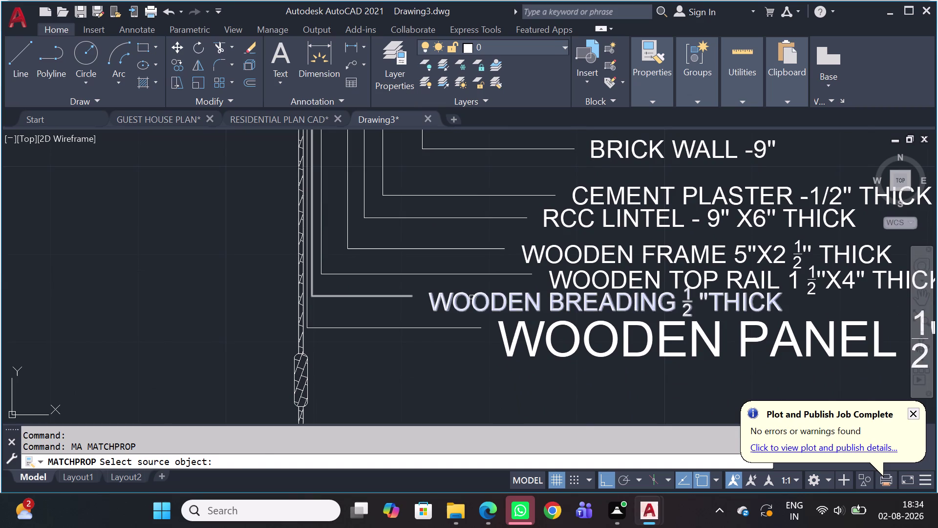
click(472, 299)
click(526, 332)
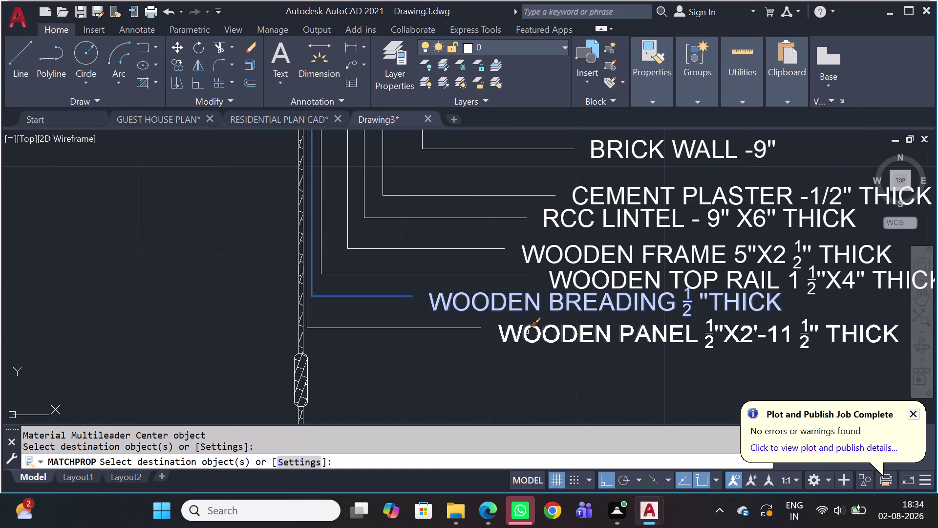
scroll(down, 3)
key(Escape)
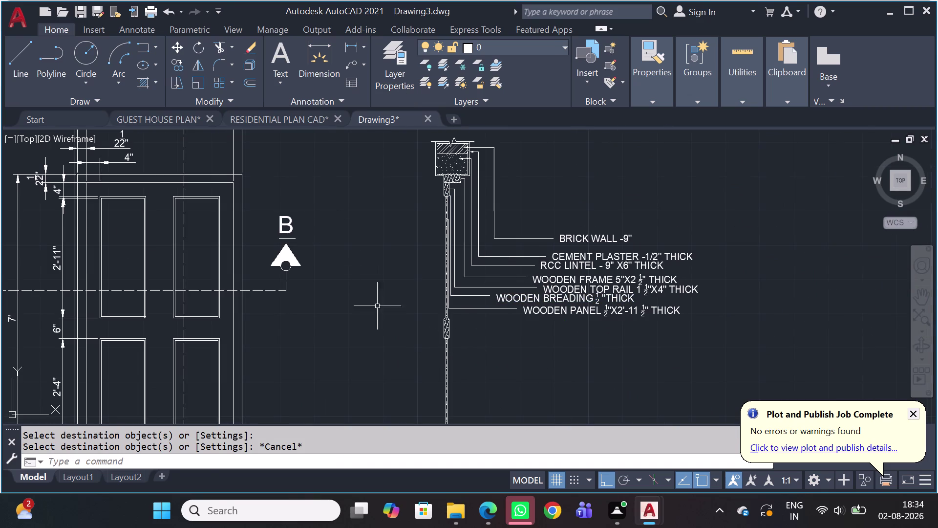
scroll(up, 3)
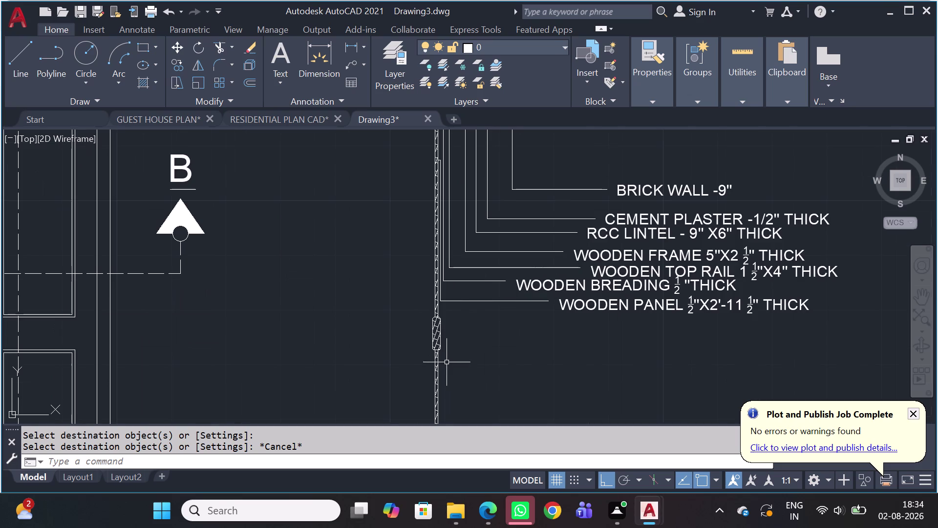
Start a multileader and place its arrowhead on the lower panel joint.
scroll(up, 3)
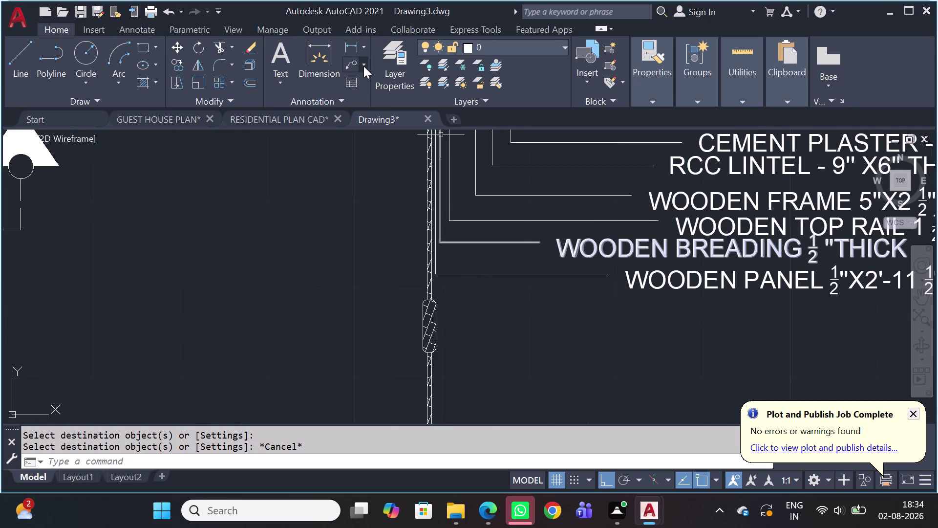
click(347, 74)
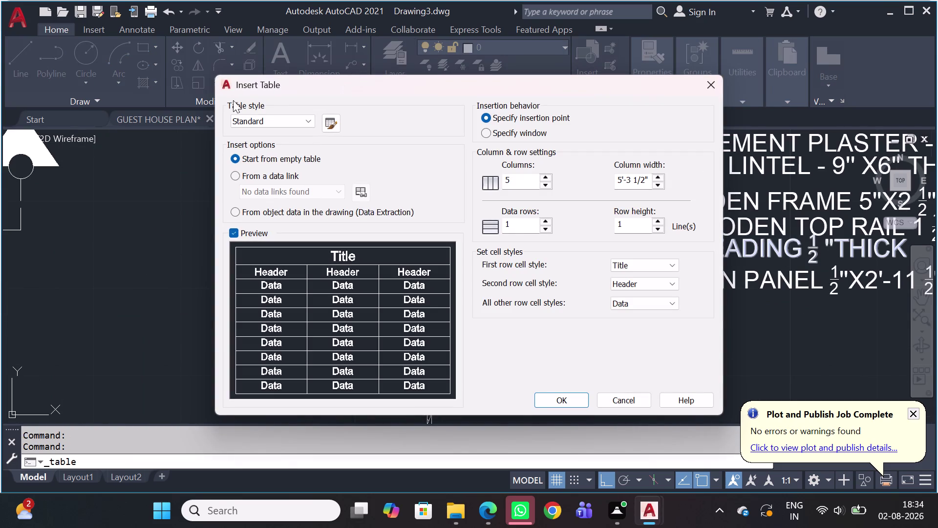
click(719, 88)
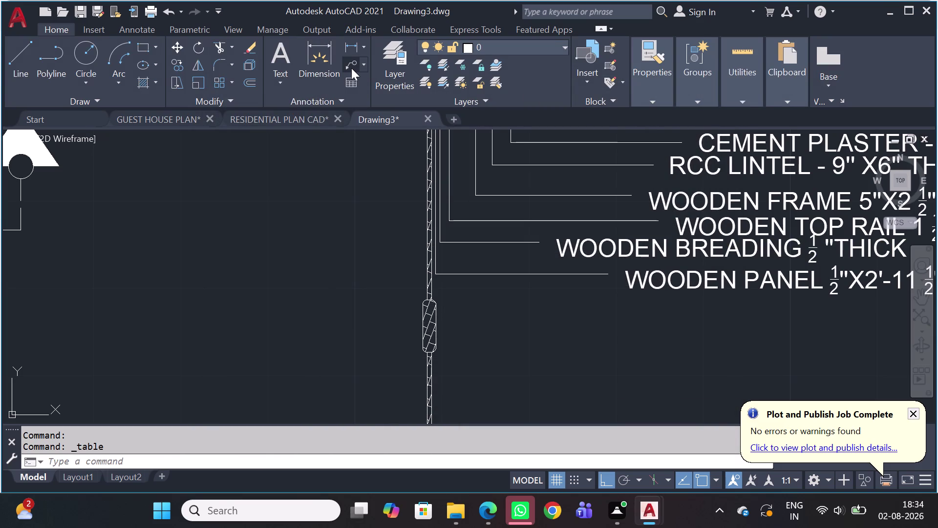
click(351, 70)
scroll(up, 3)
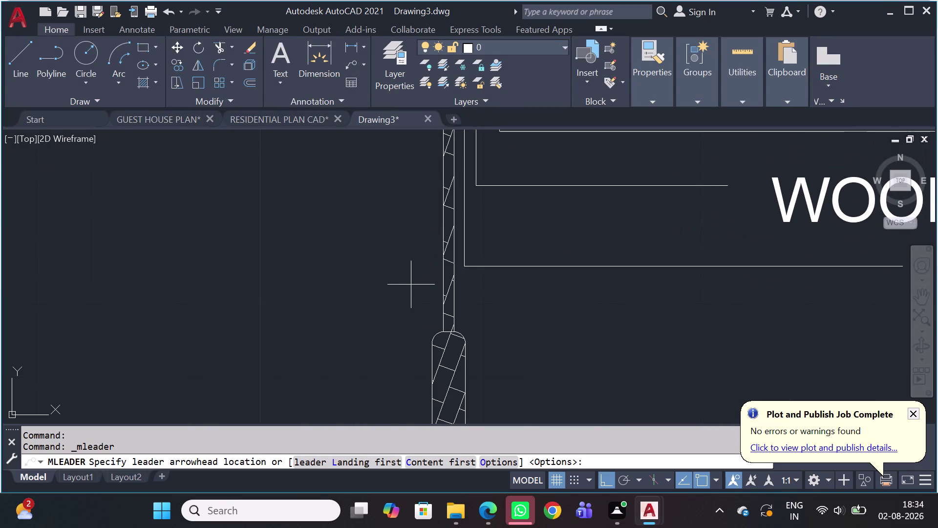
middle_drag(487, 352, 443, 222)
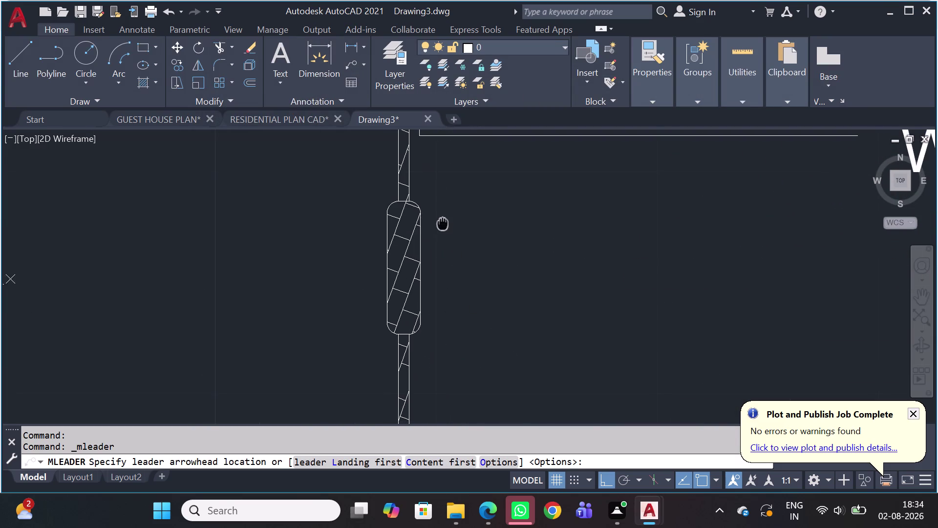
click(420, 273)
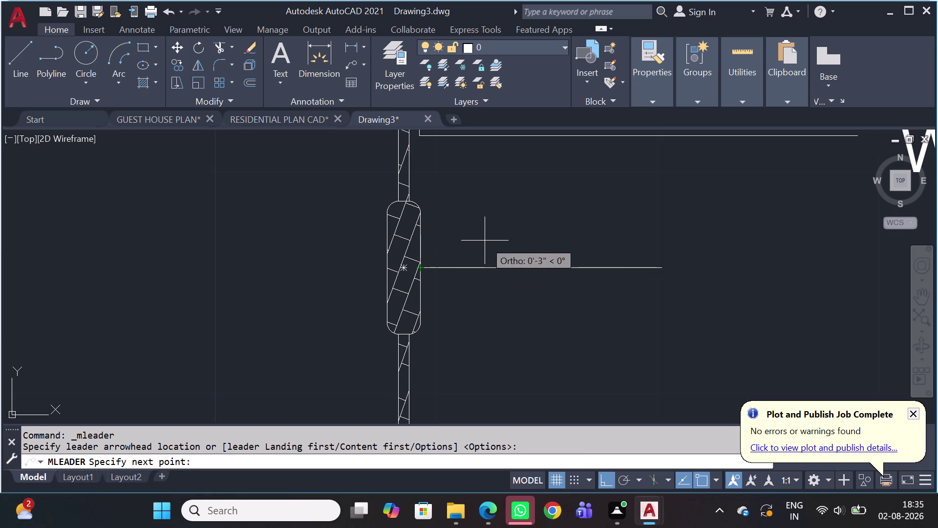
Set the leader's next point and landing to the right of the hatched rail.
scroll(down, 3)
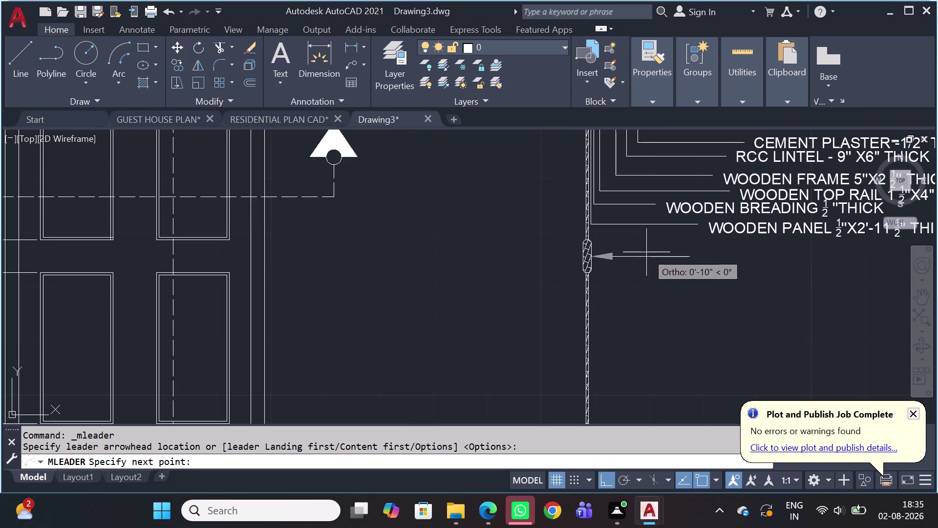
middle_drag(693, 268, 524, 260)
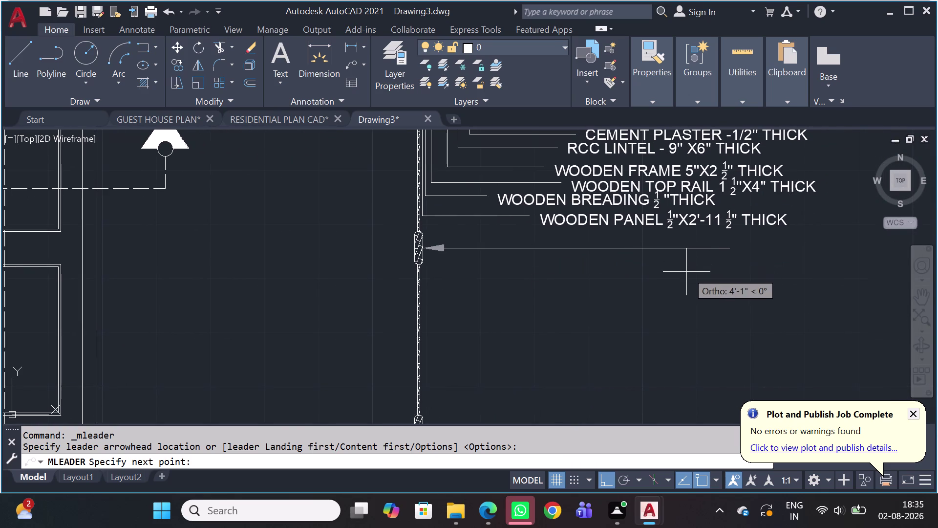
scroll(down, 3)
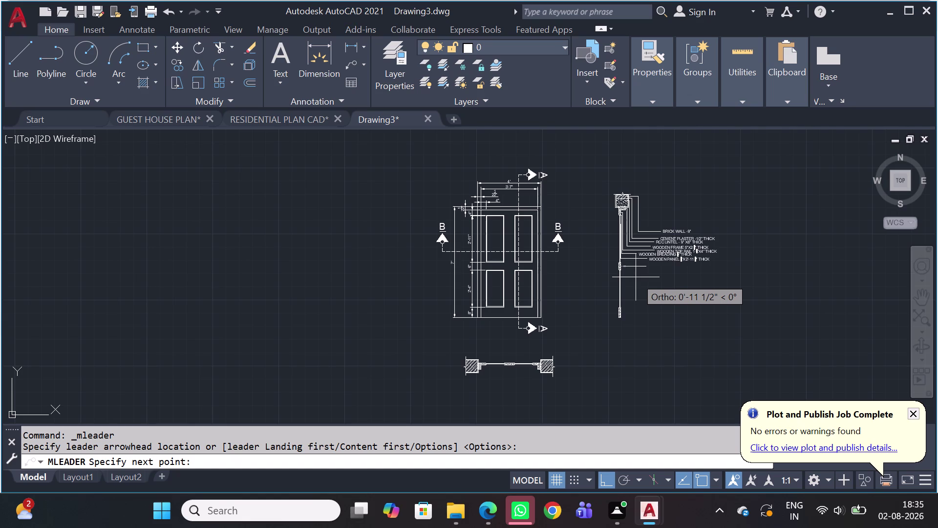
scroll(up, 3)
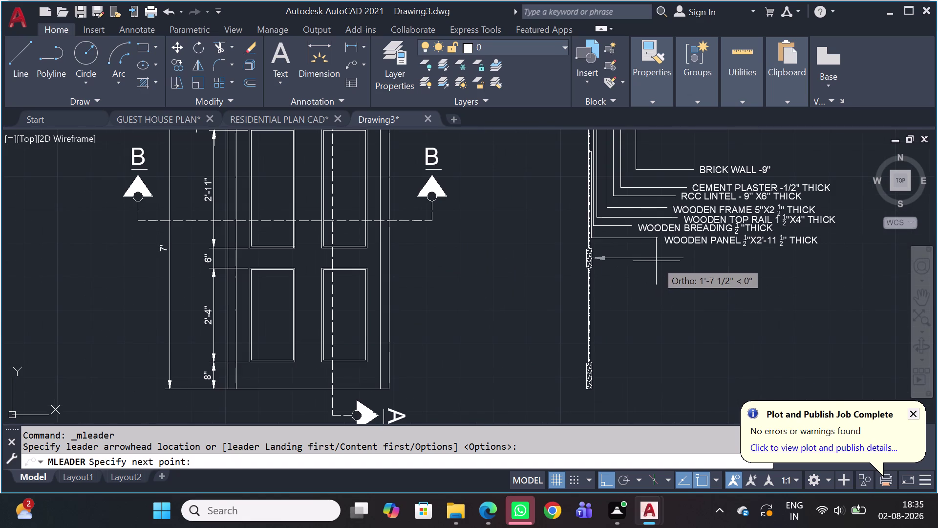
scroll(up, 3)
middle_drag(644, 262, 617, 364)
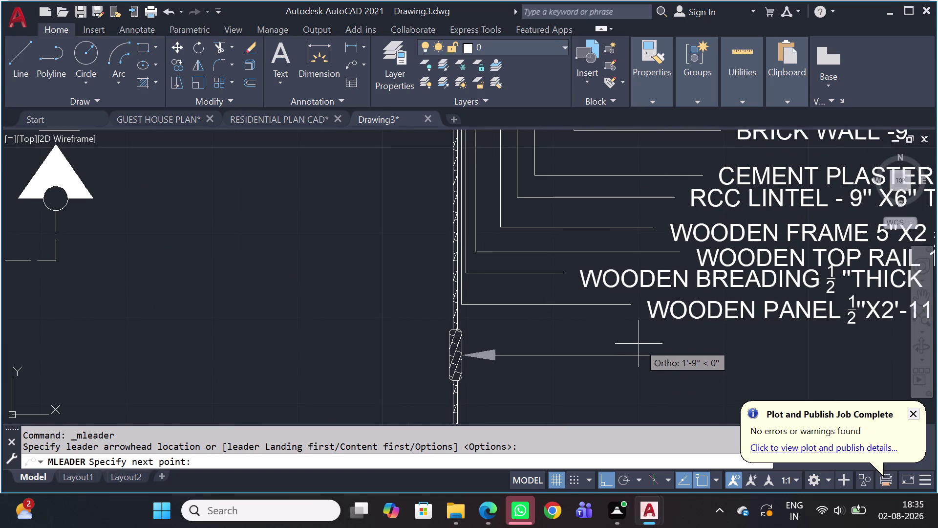
middle_drag(612, 337, 507, 296)
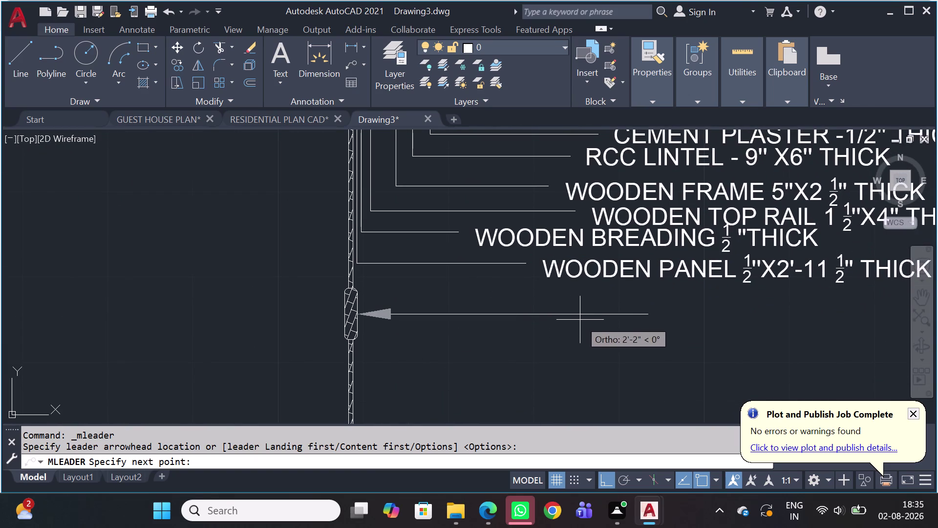
double_click(641, 309)
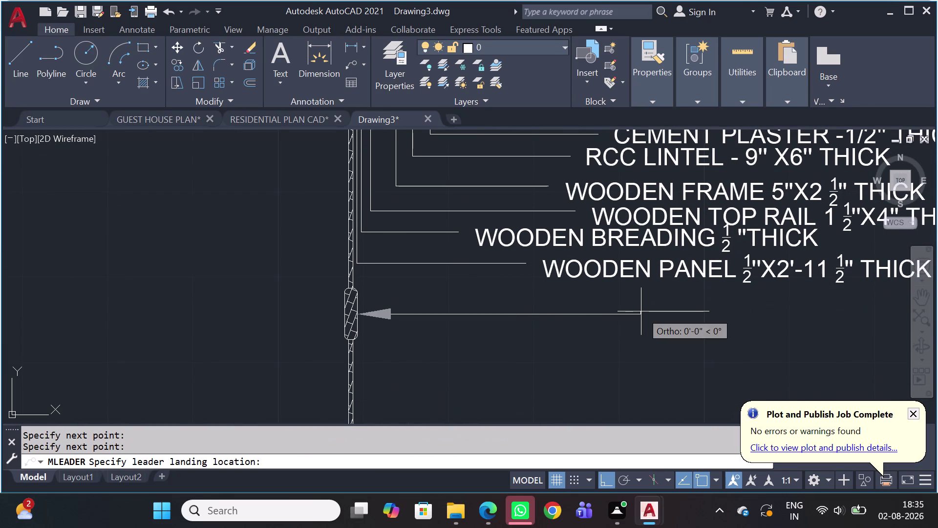
click(641, 311)
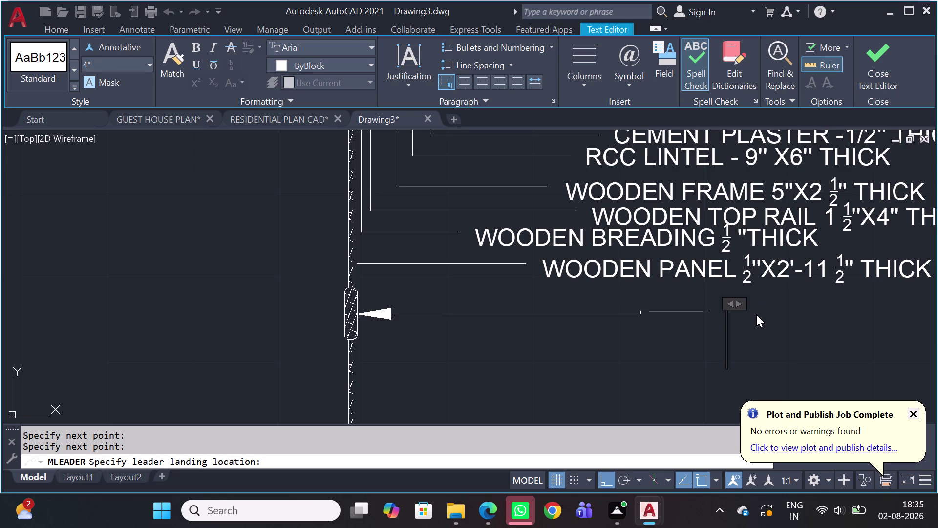
Type MIDDLE RAIL 1 with a stacked 1/2 fraction and widen the text box.
text(MIDD)
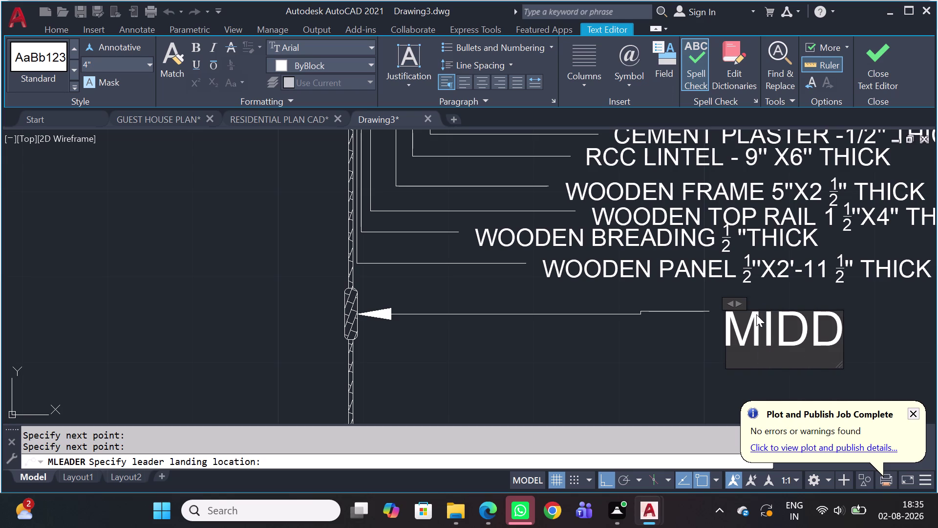
text(LE)
key(space)
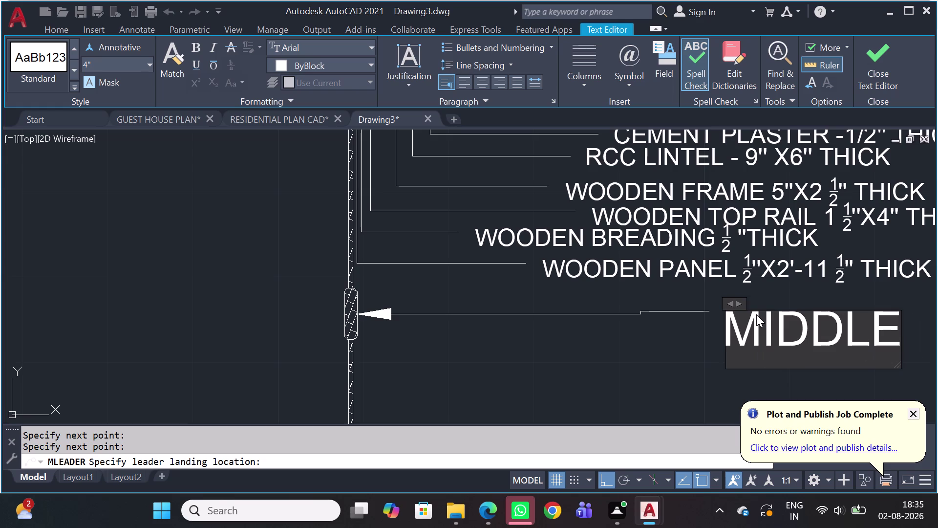
text(RAI)
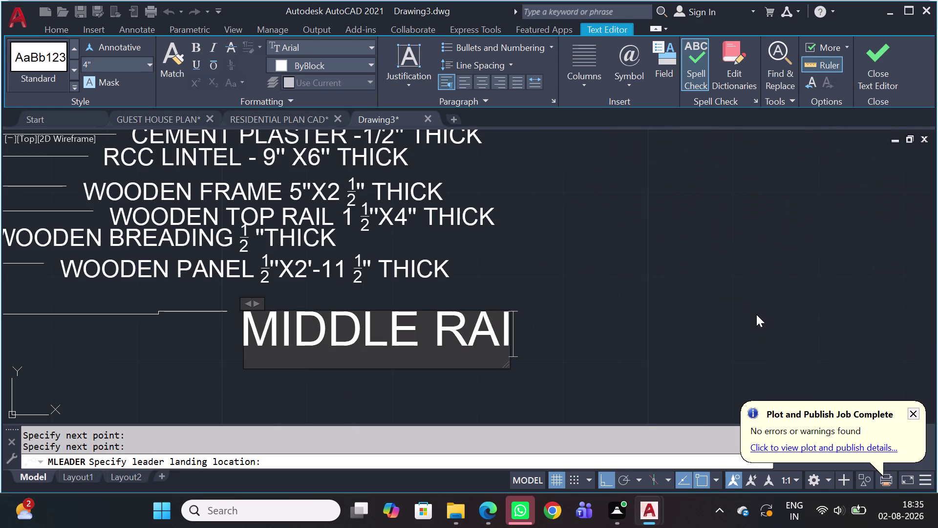
text(L)
key(space)
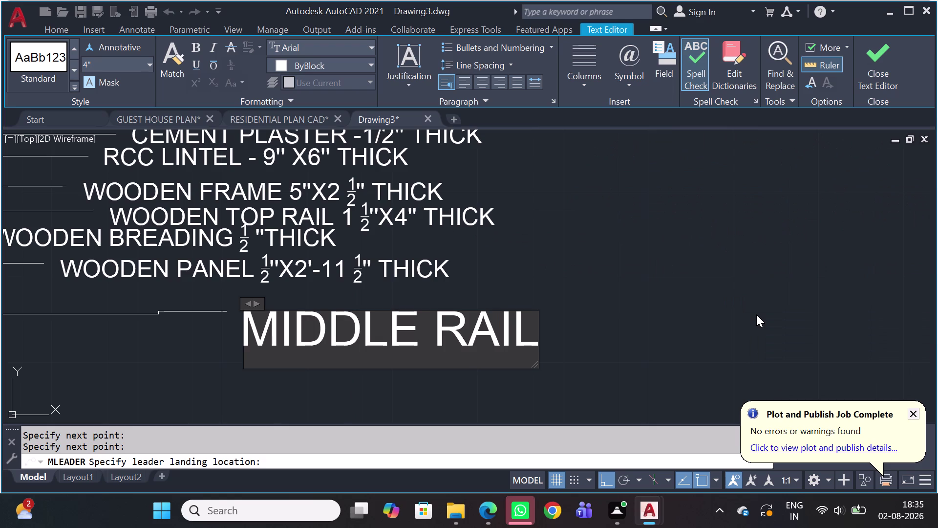
key(1)
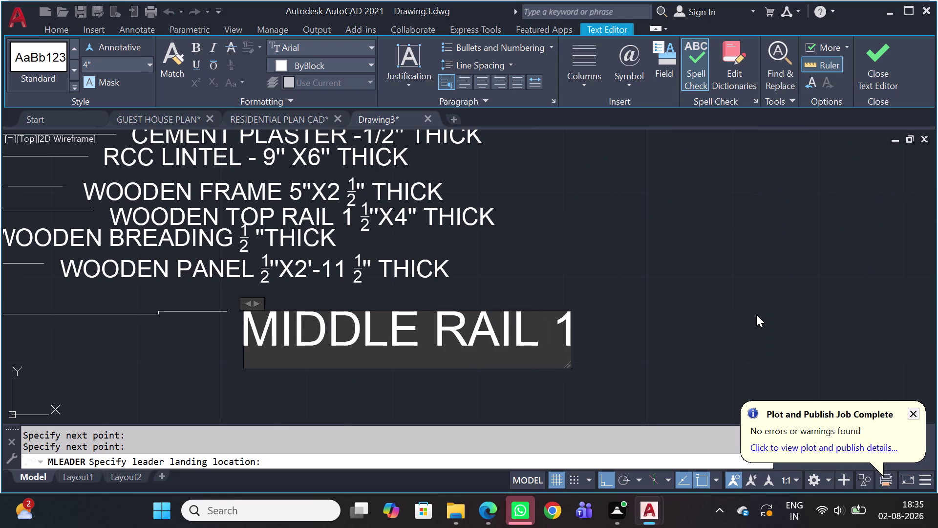
key(space)
text(1)
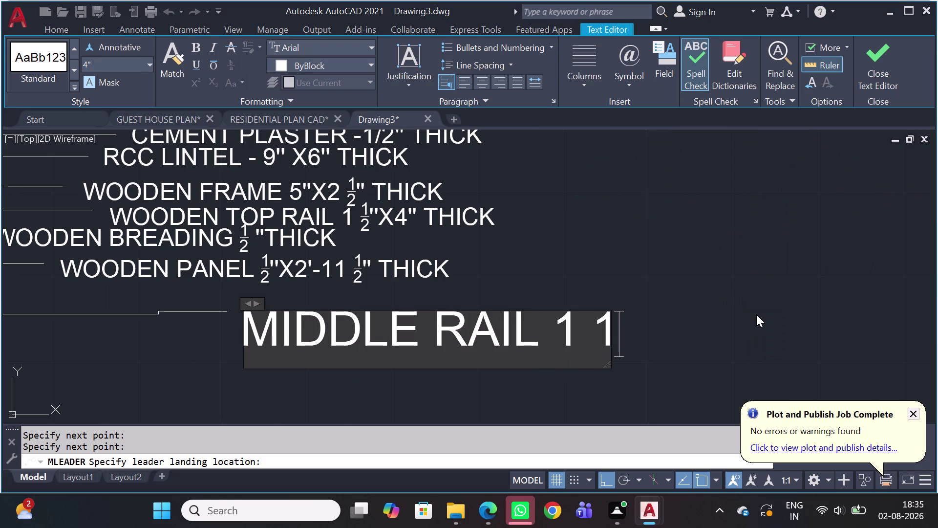
text(/2)
key(Return)
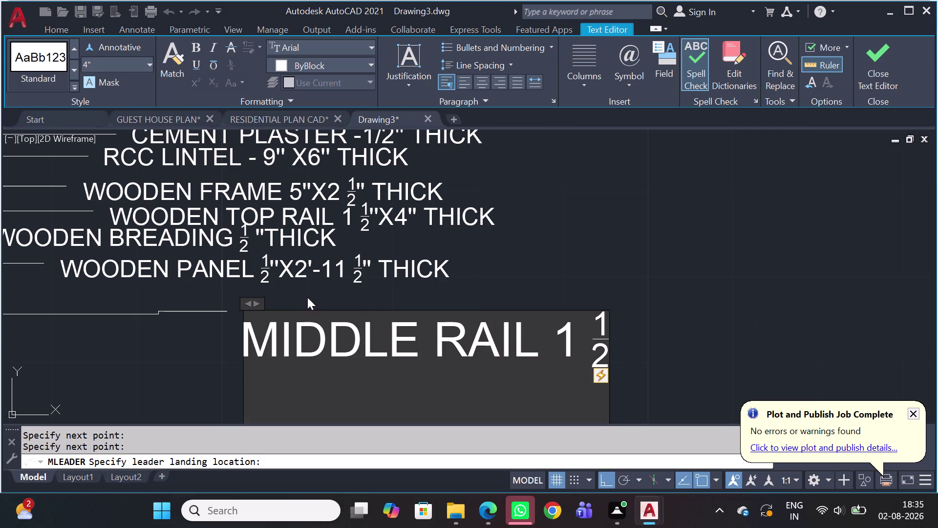
drag(256, 307, 260, 303)
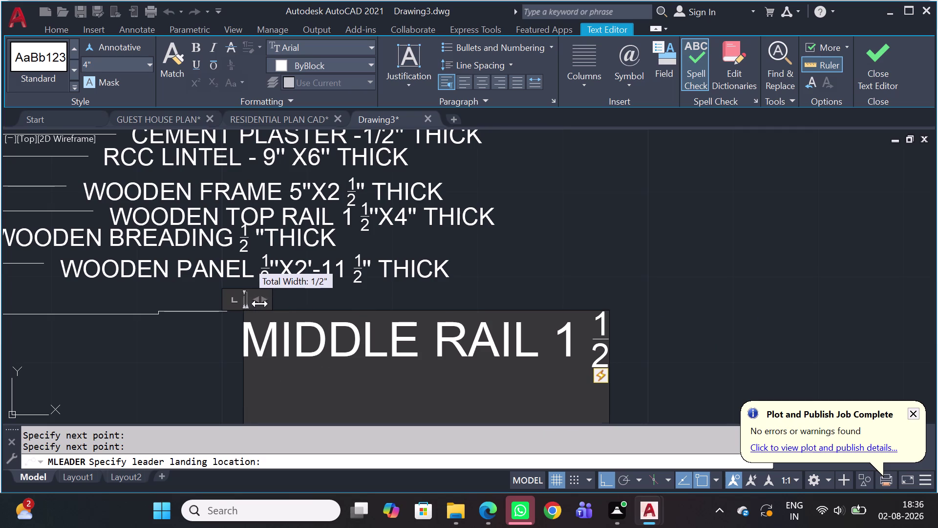
drag(259, 304, 657, 232)
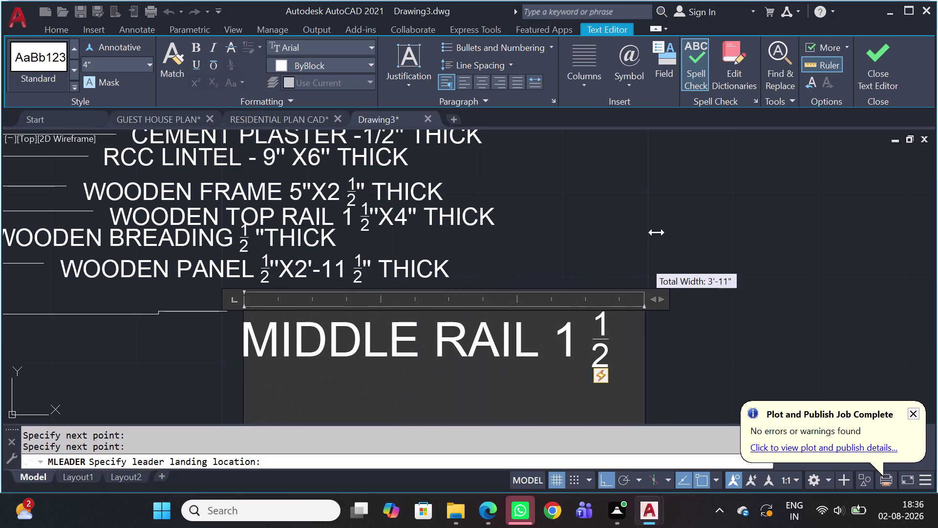
drag(657, 232, 823, 258)
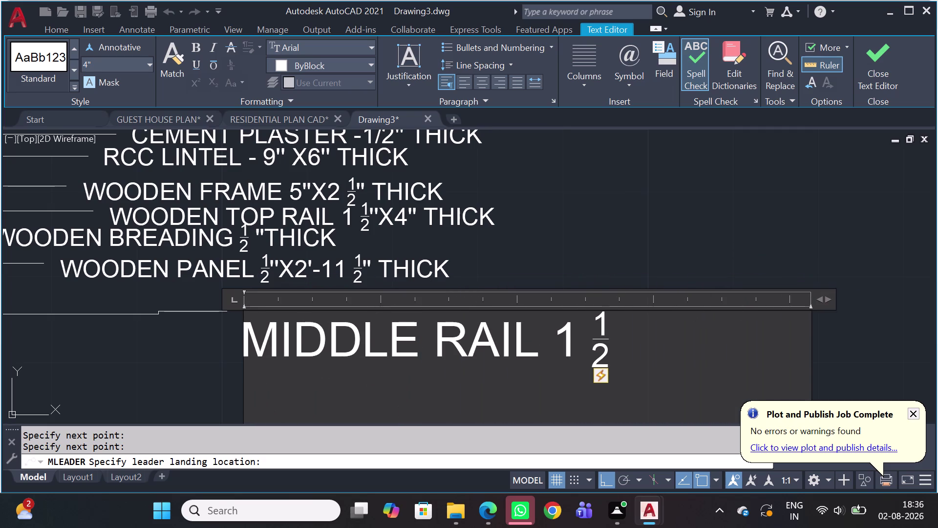
click(630, 341)
text('')
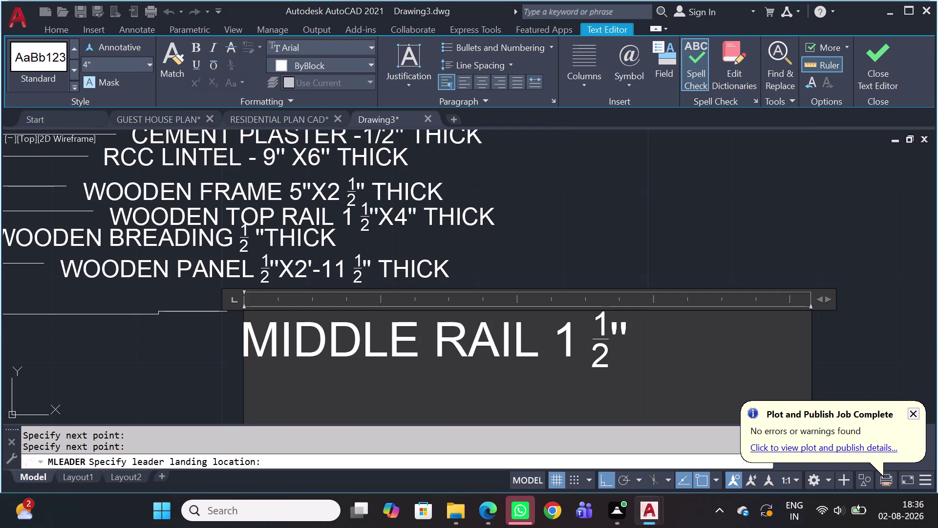
Continue the note with X6" THICK.
key(x)
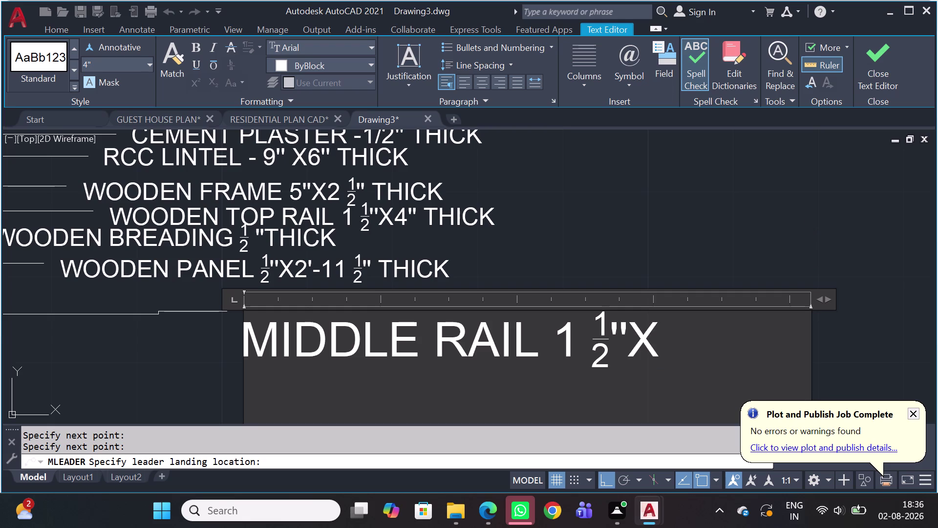
key(6)
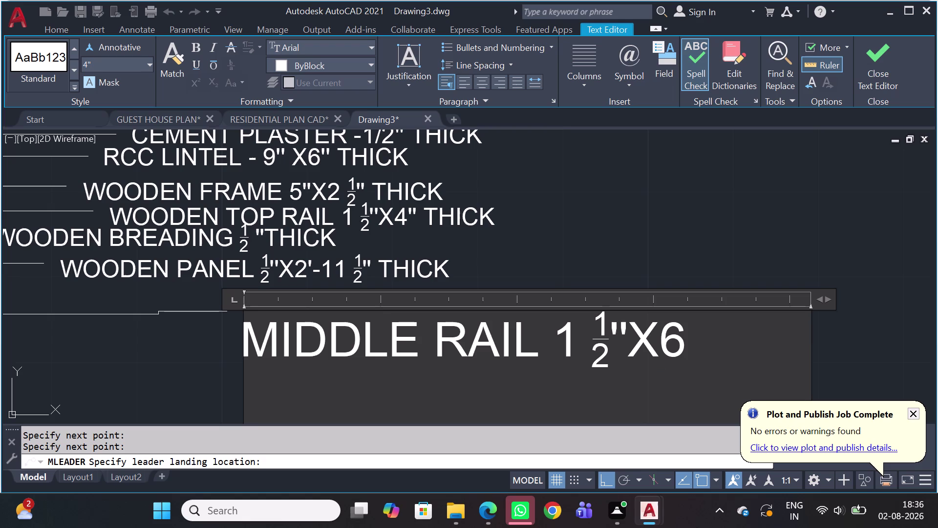
key(apostrophe)
key(apostrophe)
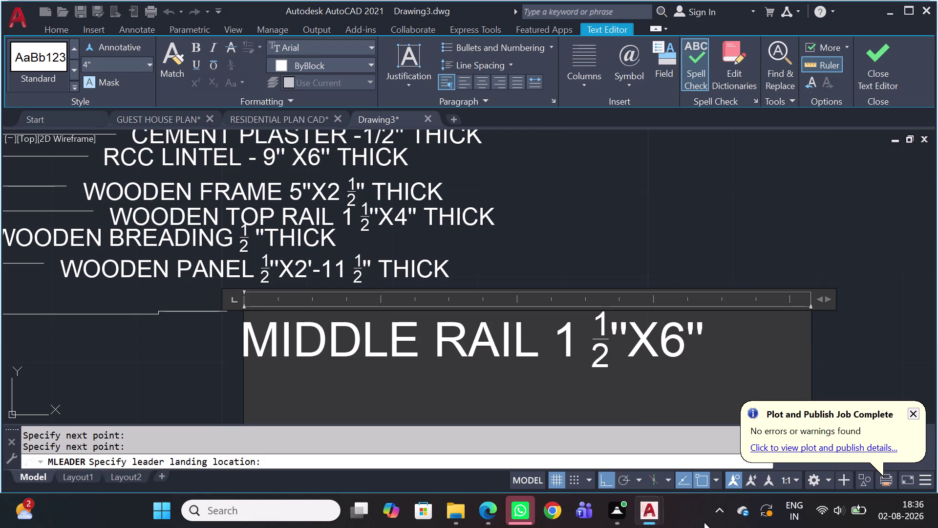
key(space)
key(t)
key(h)
key(i)
text(C)
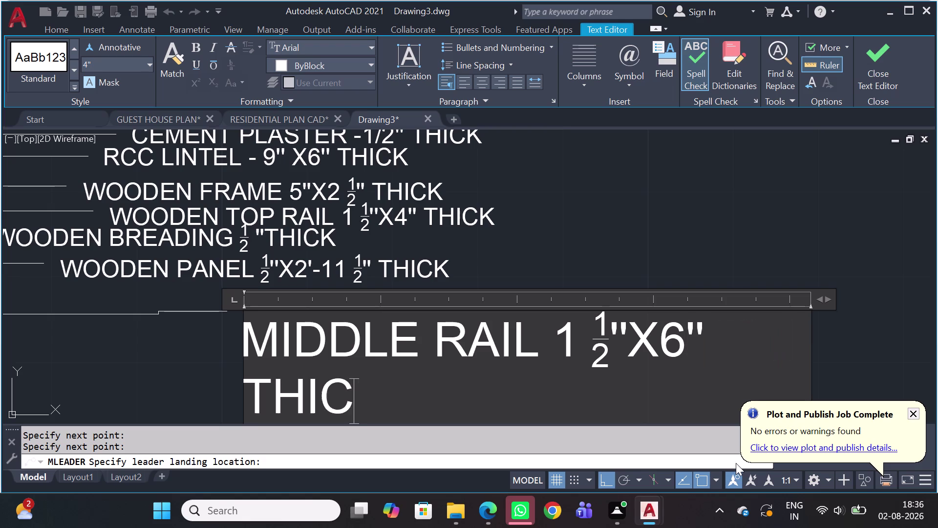
text(K)
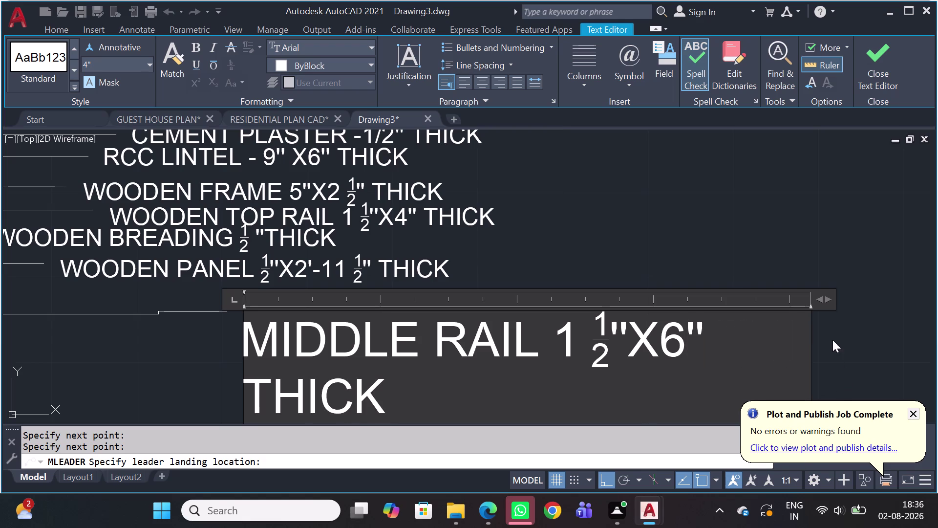
drag(826, 305, 849, 306)
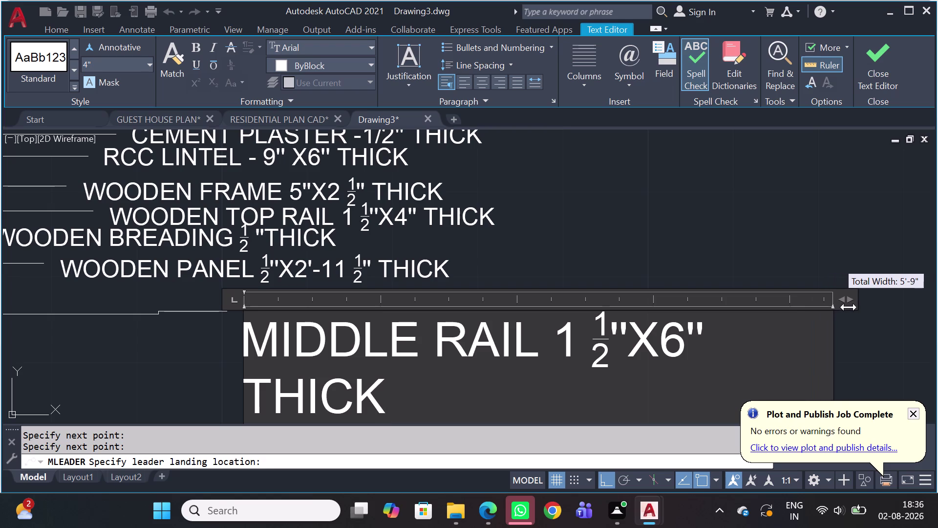
drag(848, 307, 847, 302)
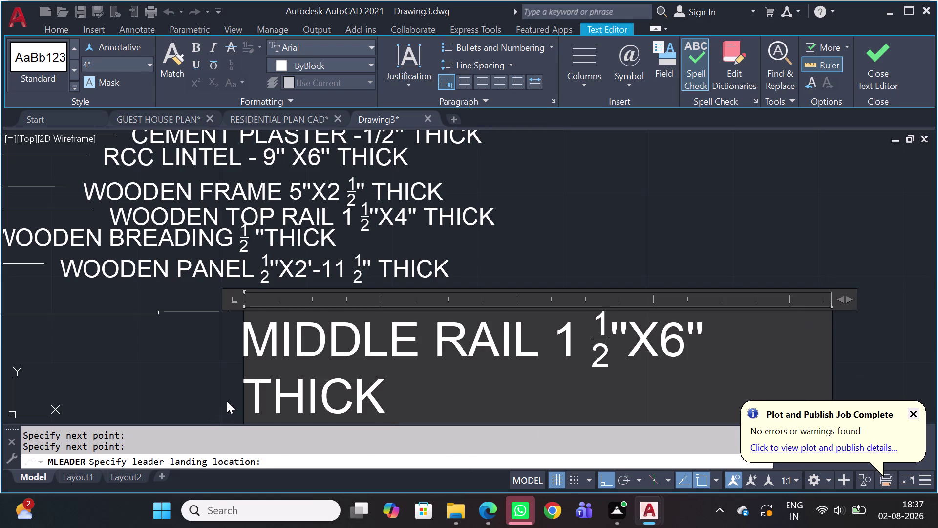
Remove the space before THICK, resize the box to one line, and close the editor.
click(245, 393)
key(BackSpace)
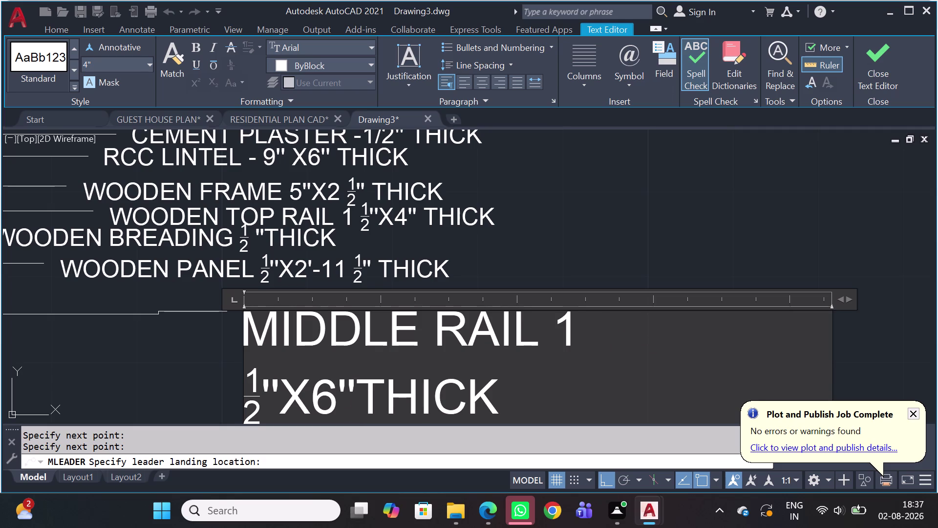
scroll(down, 3)
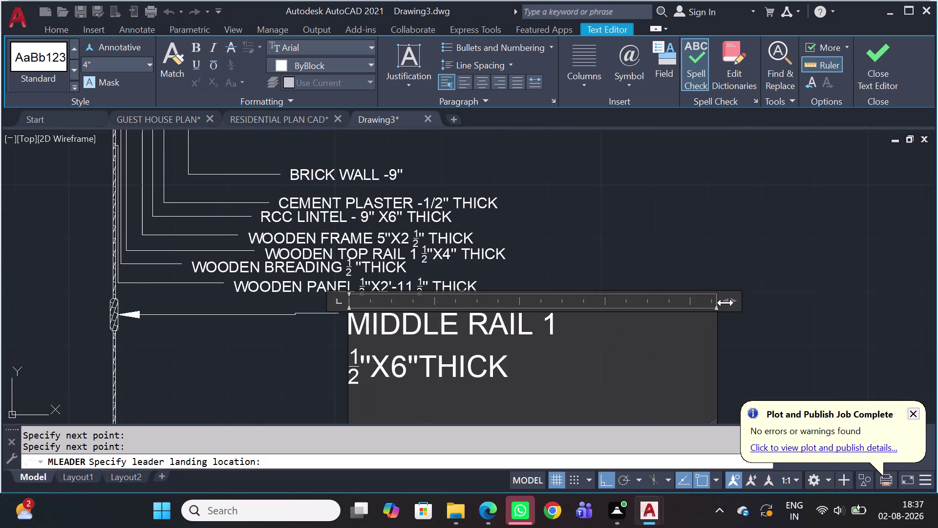
drag(723, 300, 608, 323)
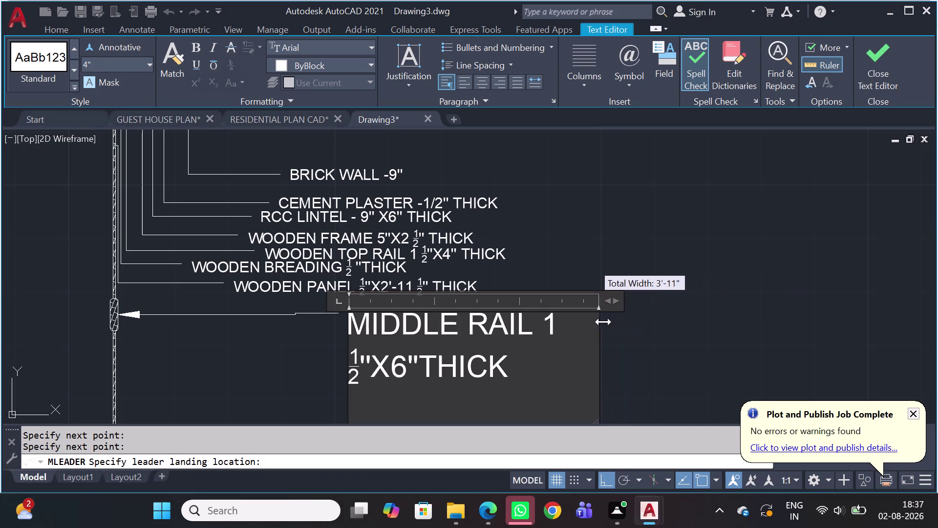
drag(608, 323, 784, 308)
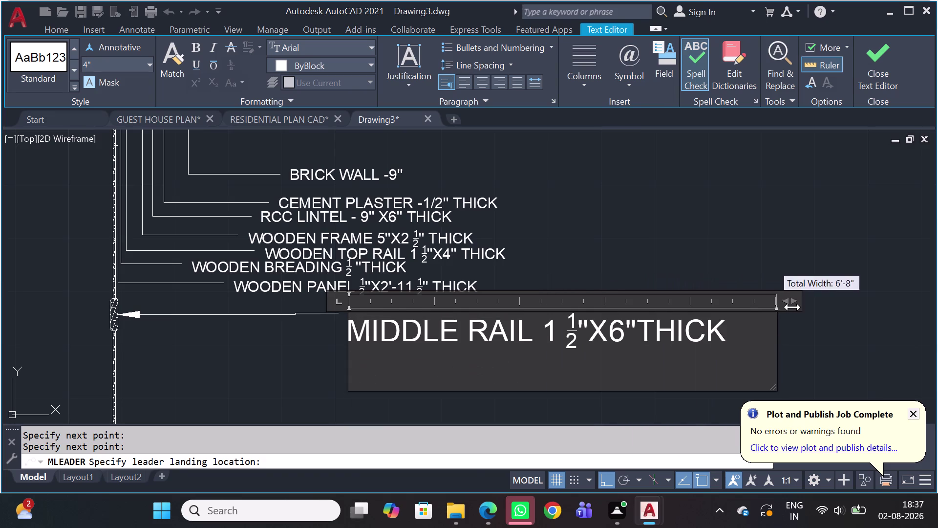
drag(784, 308, 847, 311)
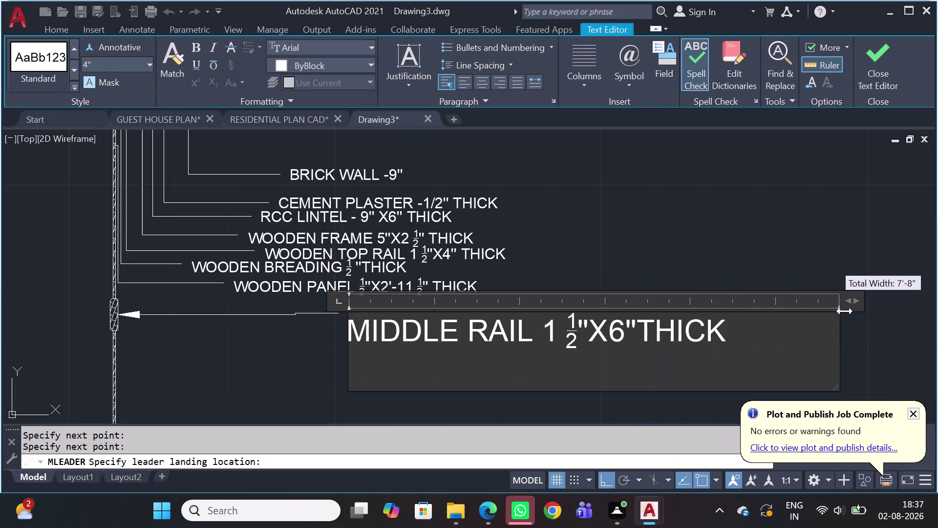
drag(846, 310, 778, 316)
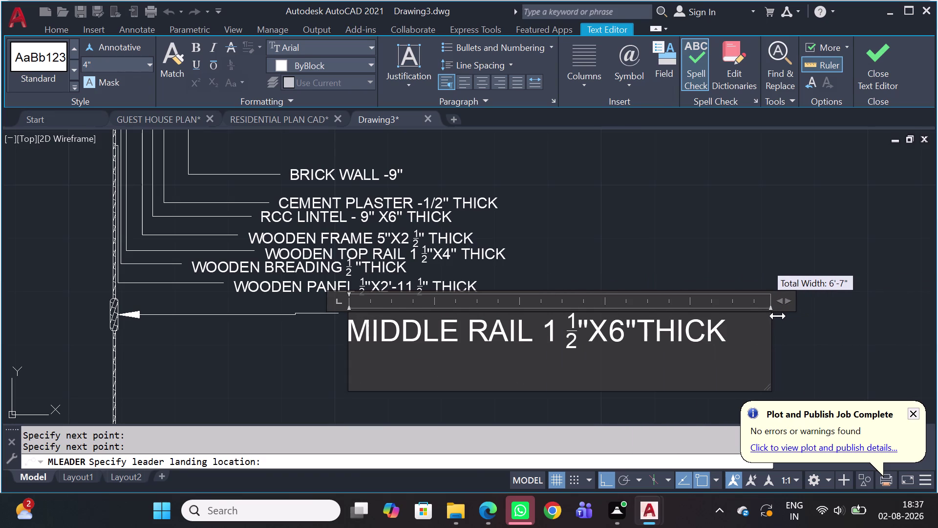
drag(778, 315, 761, 318)
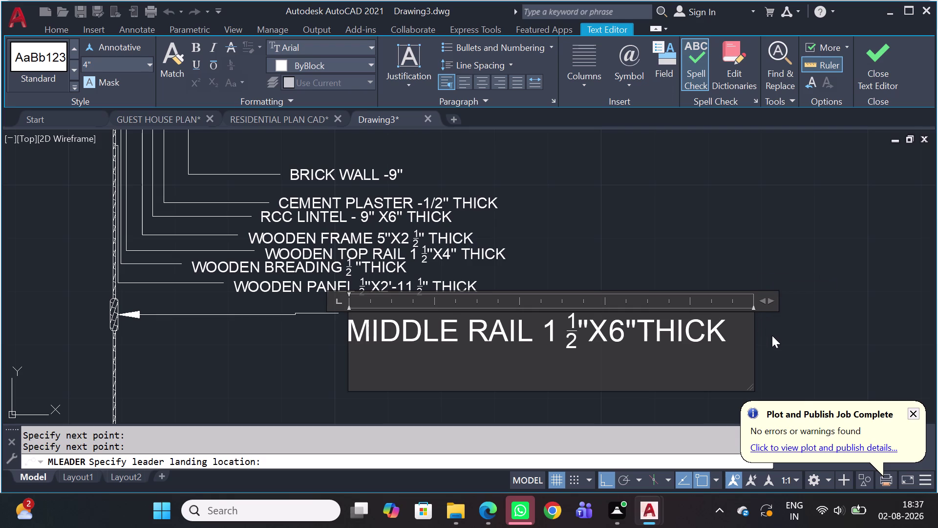
click(772, 337)
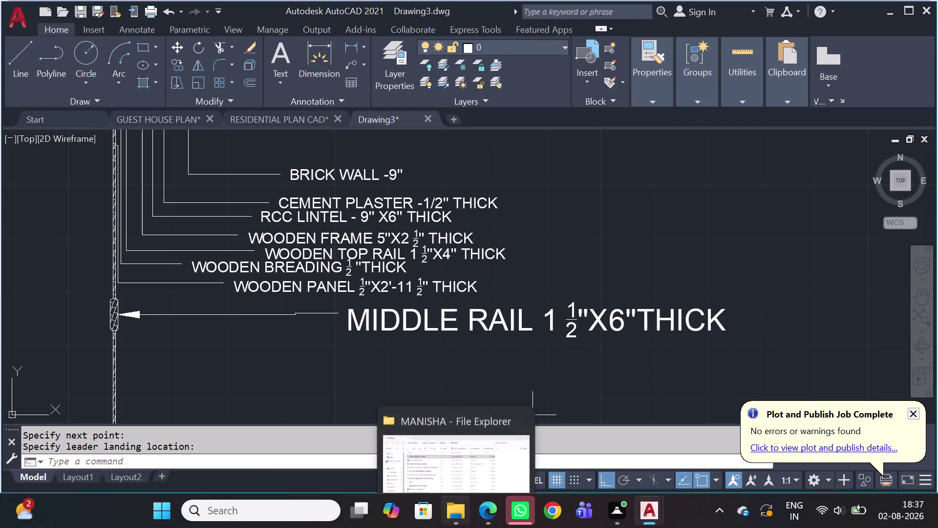
Use MATCHPROP to give the MIDDLE RAIL note the other notes' text size.
text(MA)
key(space)
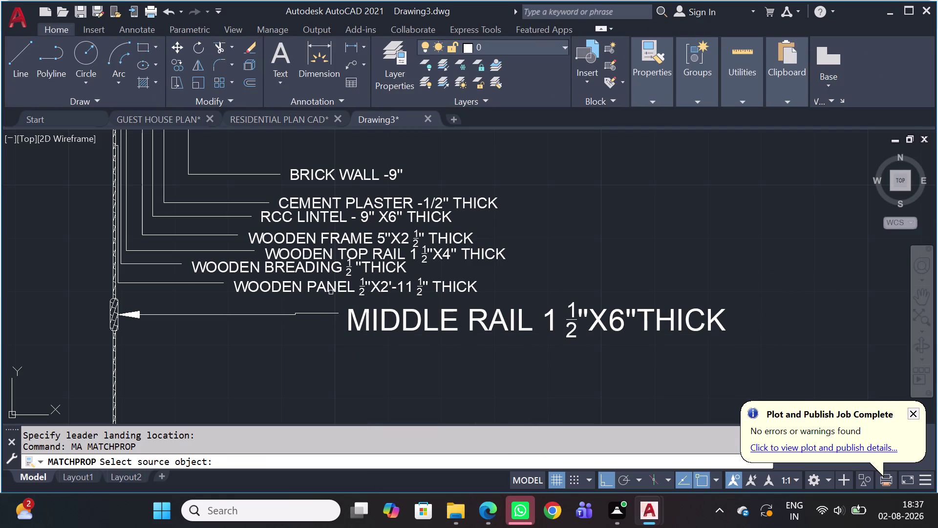
click(298, 287)
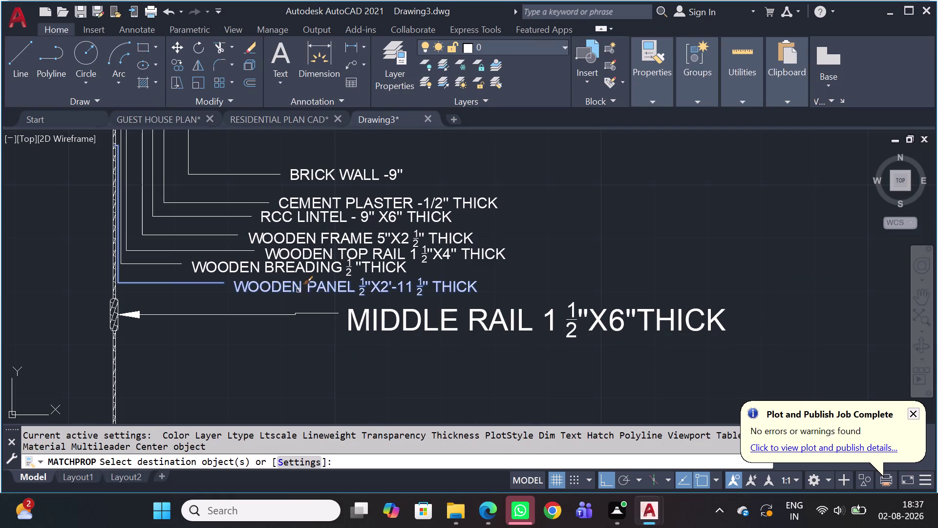
click(364, 324)
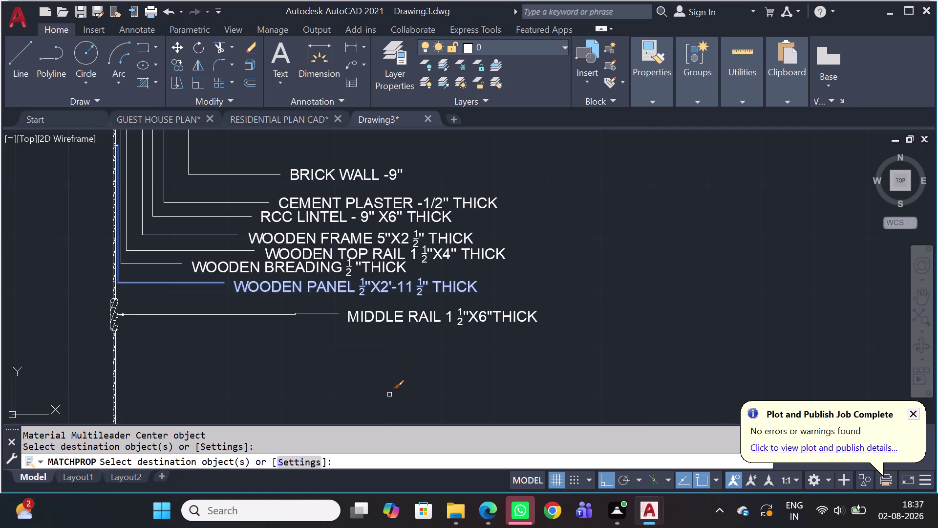
key(Escape)
Grip-stretch the MIDDLE RAIL landing left so the note aligns with the stack.
scroll(up, 3)
drag(302, 311, 302, 320)
click(247, 400)
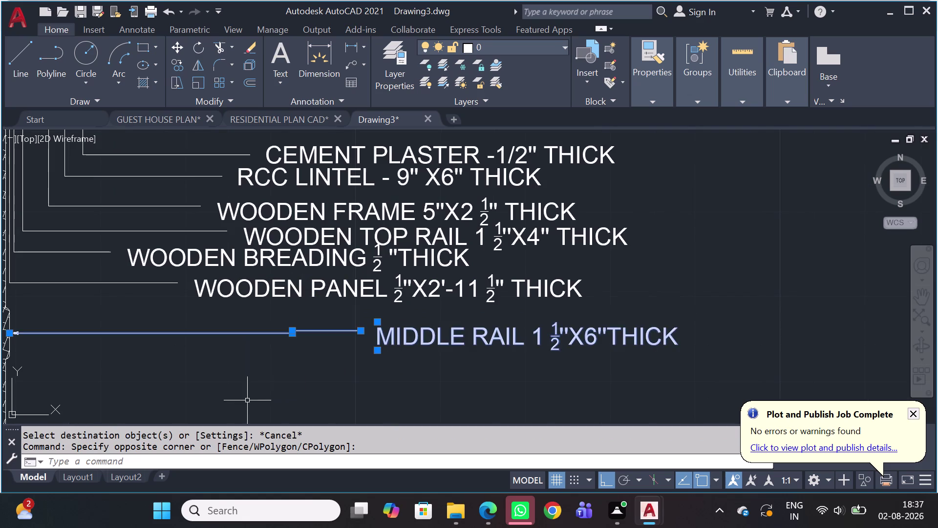
scroll(up, 3)
scroll(up, 3)
click(322, 269)
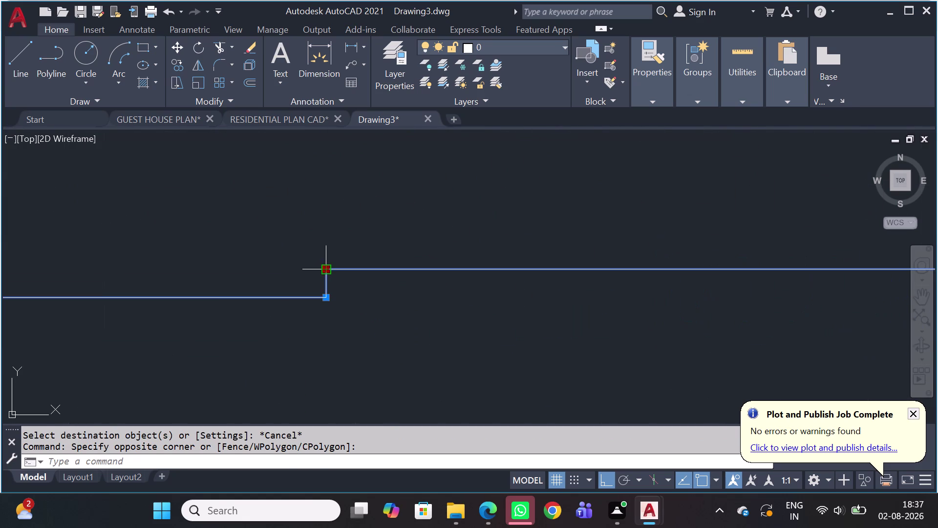
click(327, 298)
middle_drag(345, 300, 241, 308)
scroll(down, 3)
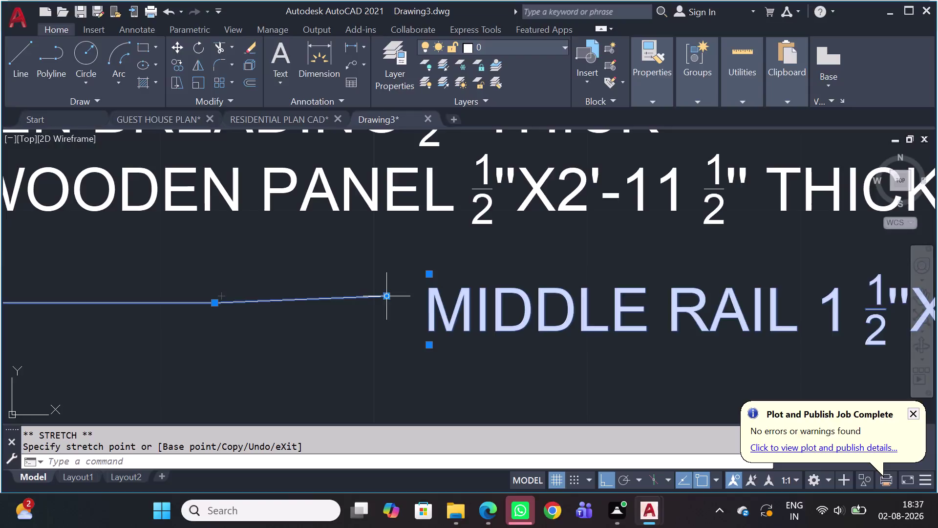
click(388, 300)
click(359, 289)
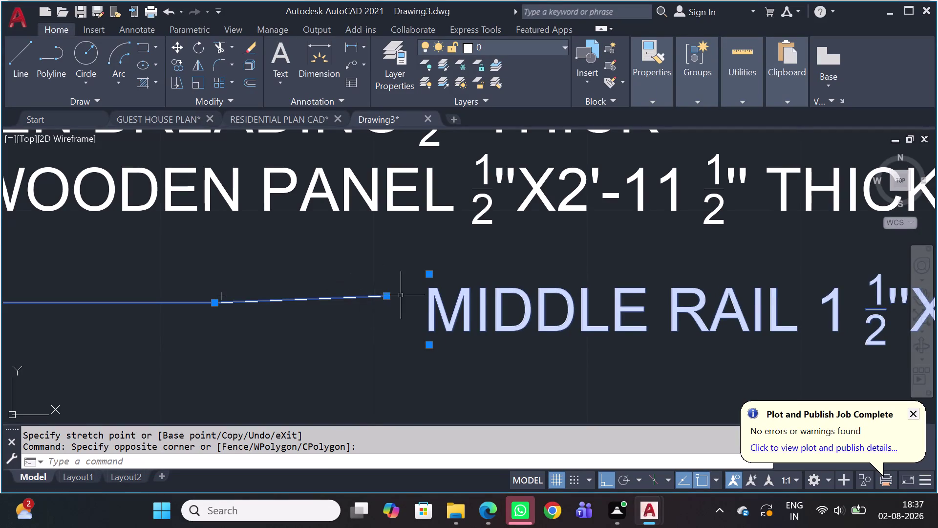
click(385, 297)
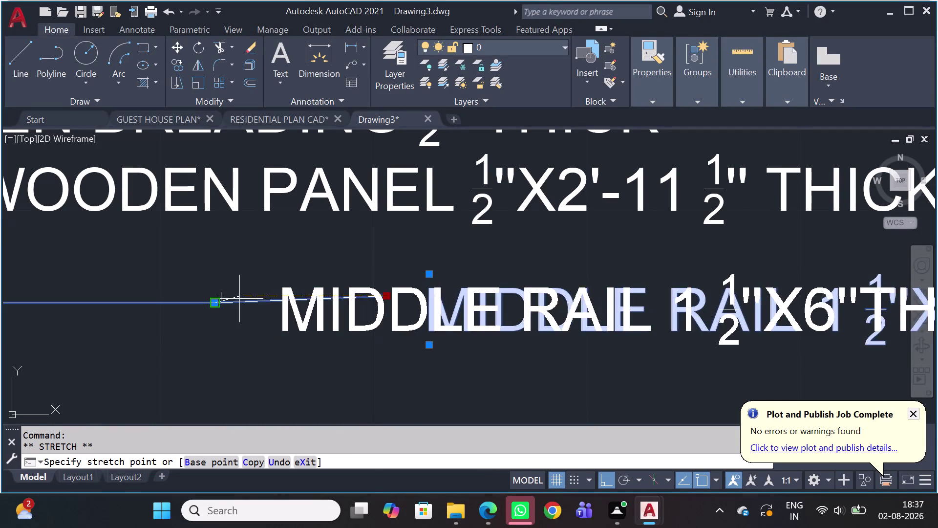
click(212, 307)
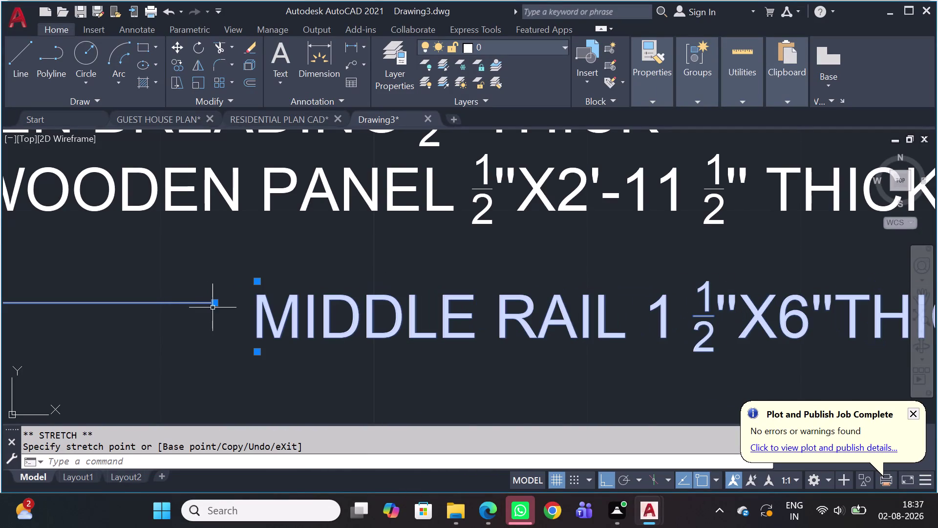
scroll(down, 3)
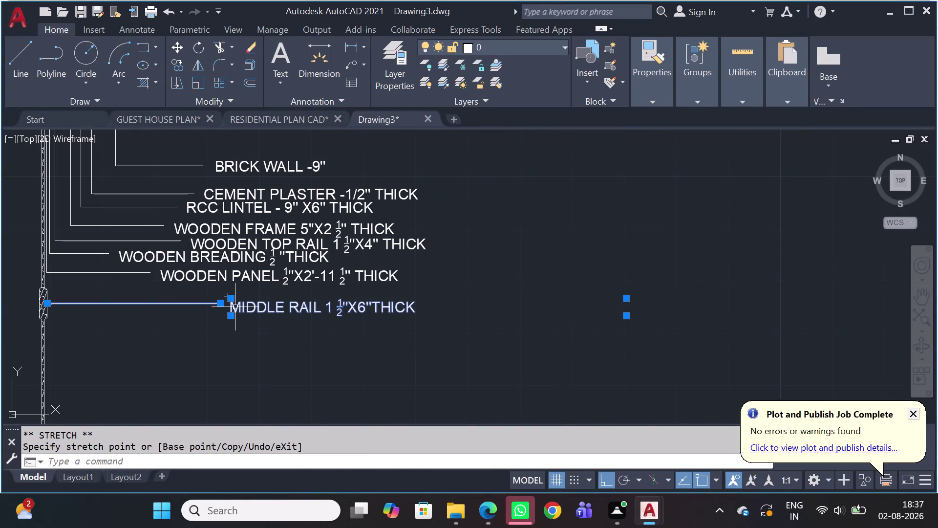
key(Escape)
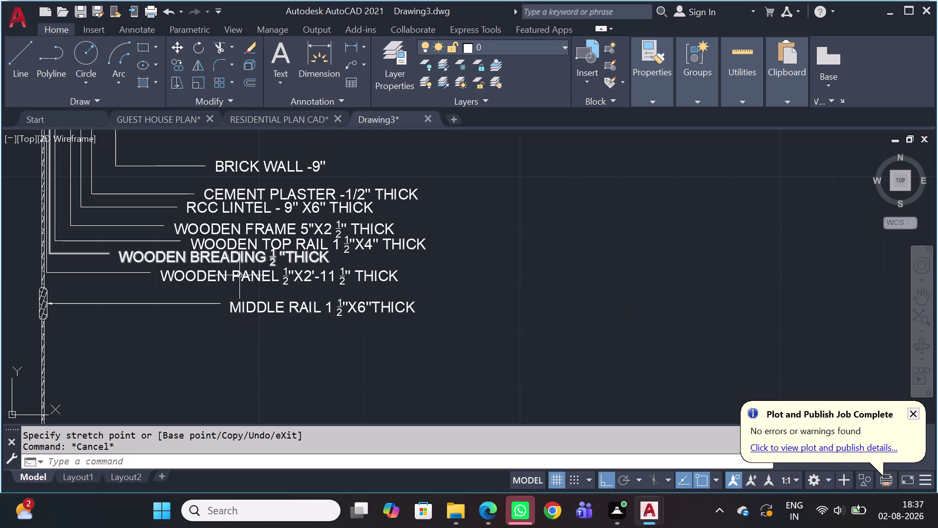
Pan to the lower section and start another multileader.
scroll(down, 3)
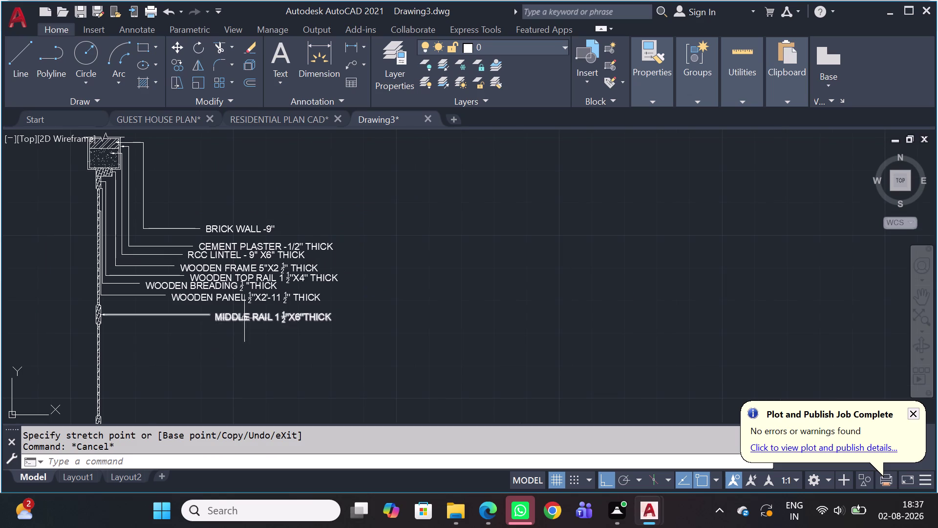
scroll(down, 3)
scroll(up, 3)
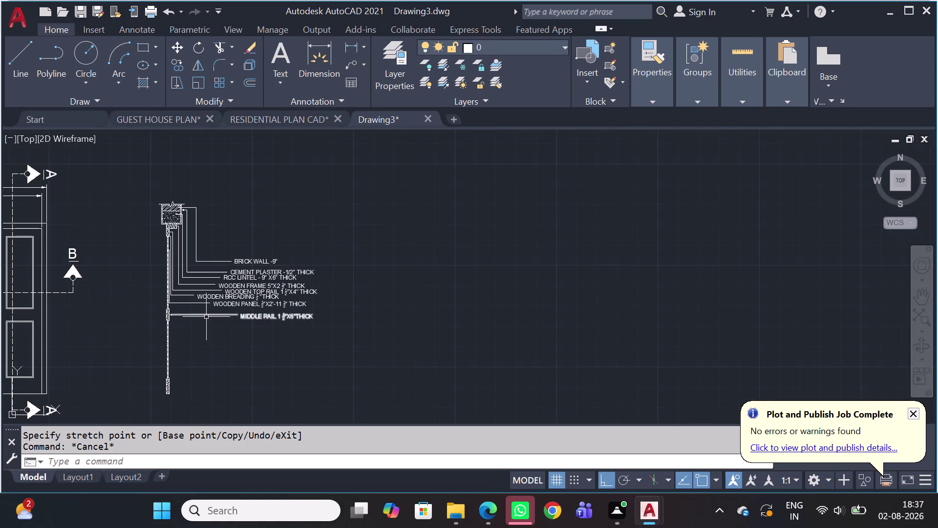
scroll(up, 3)
middle_drag(177, 360, 341, 276)
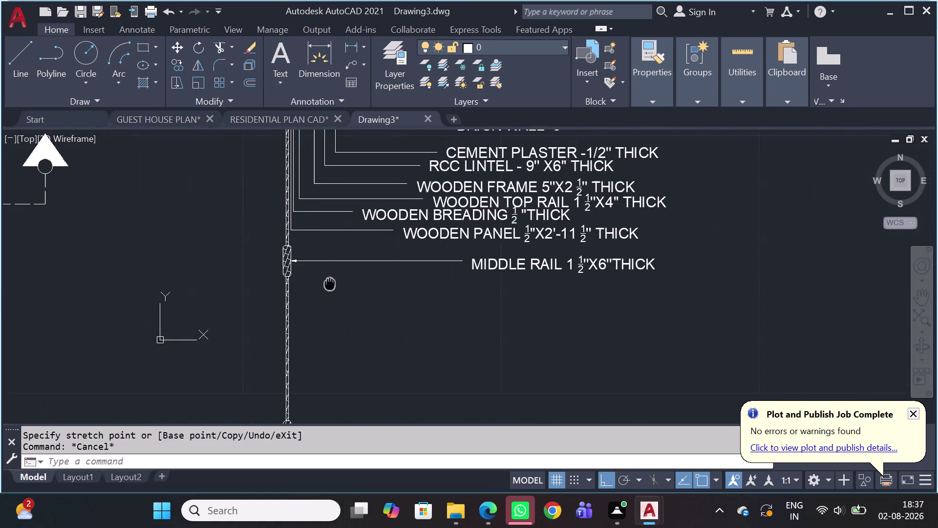
middle_drag(341, 277, 351, 250)
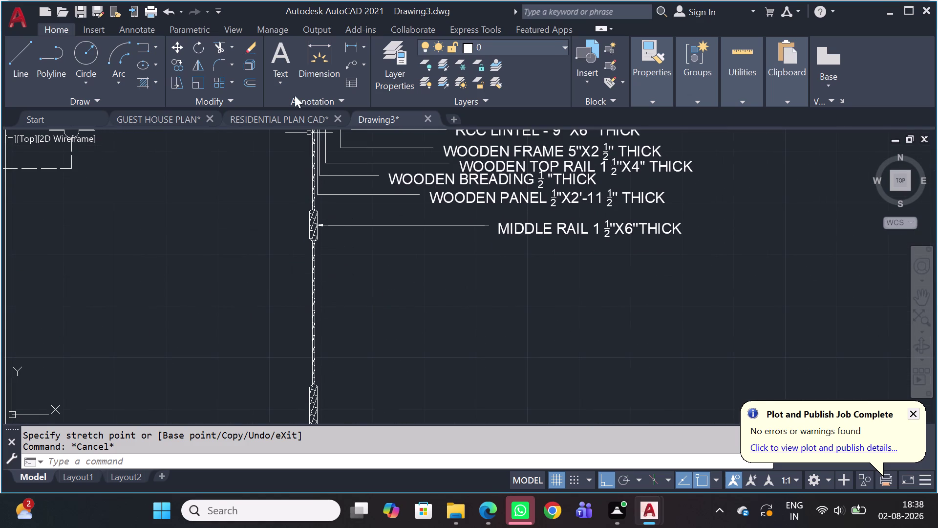
click(349, 62)
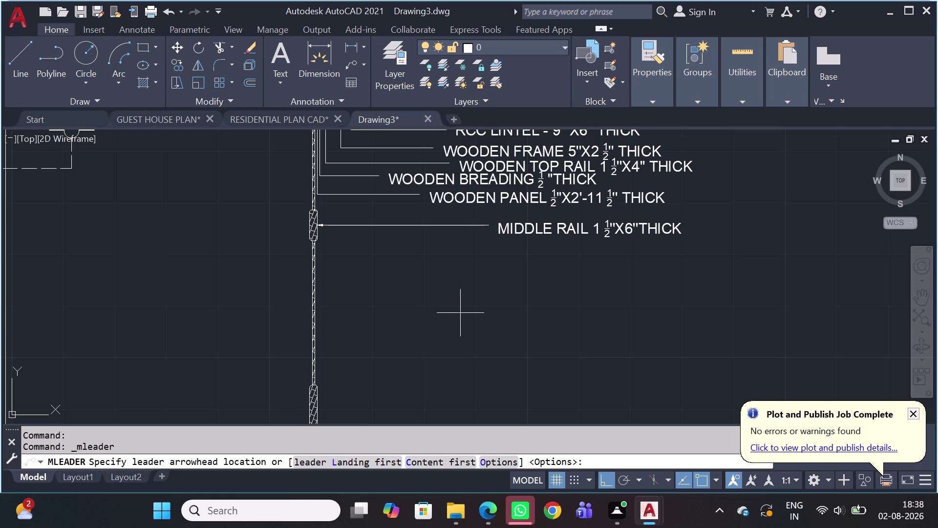
Start a multileader on the door section, then cancel the unfinished attempt.
scroll(up, 3)
click(310, 289)
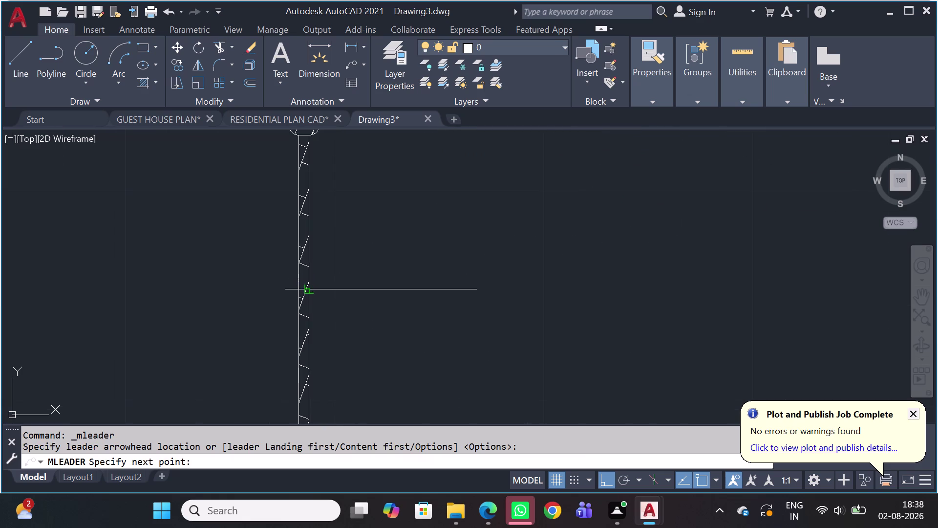
click(448, 289)
middle_drag(438, 204, 436, 209)
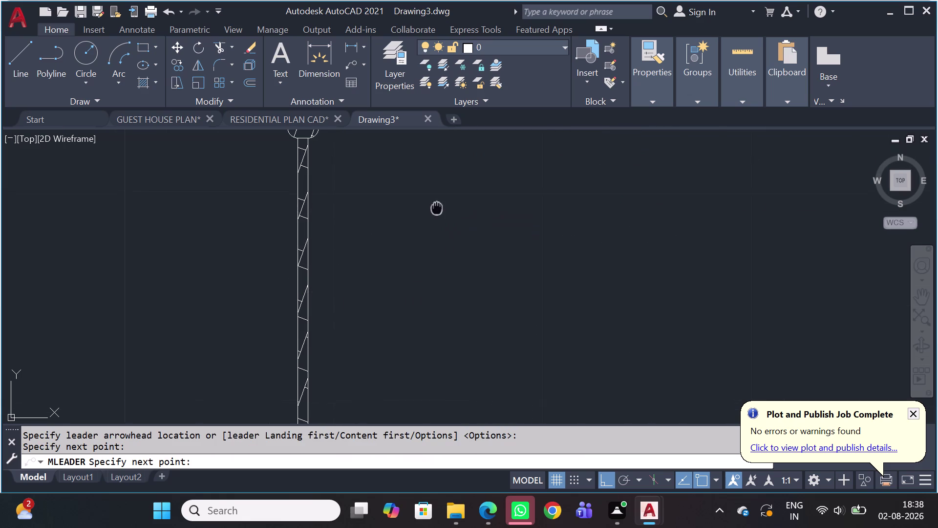
middle_drag(436, 209, 421, 276)
click(423, 201)
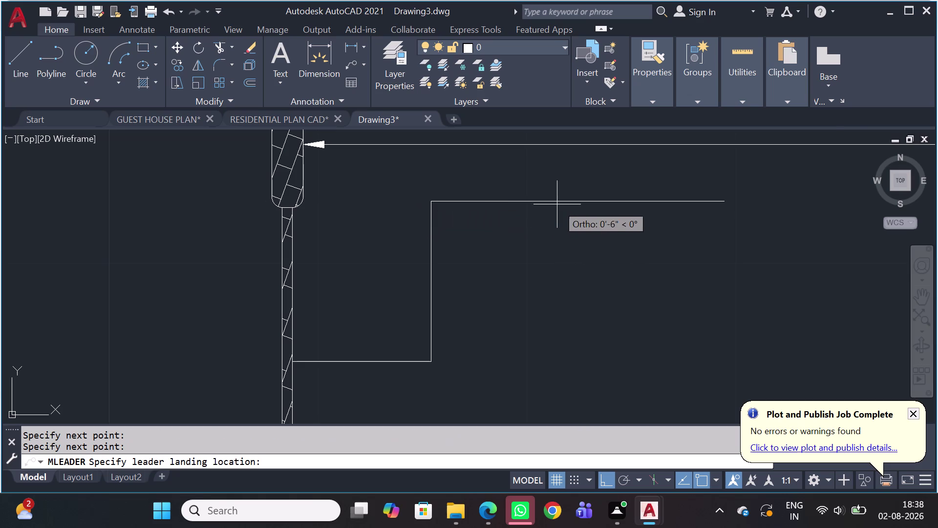
scroll(down, 3)
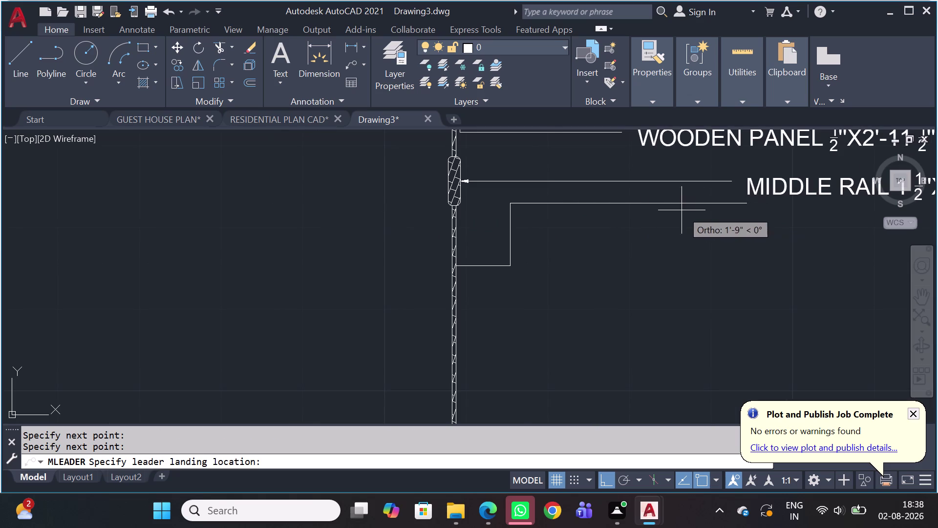
key(Escape)
Place a leader from the lower door rail, bending up and landing to the right.
key(space)
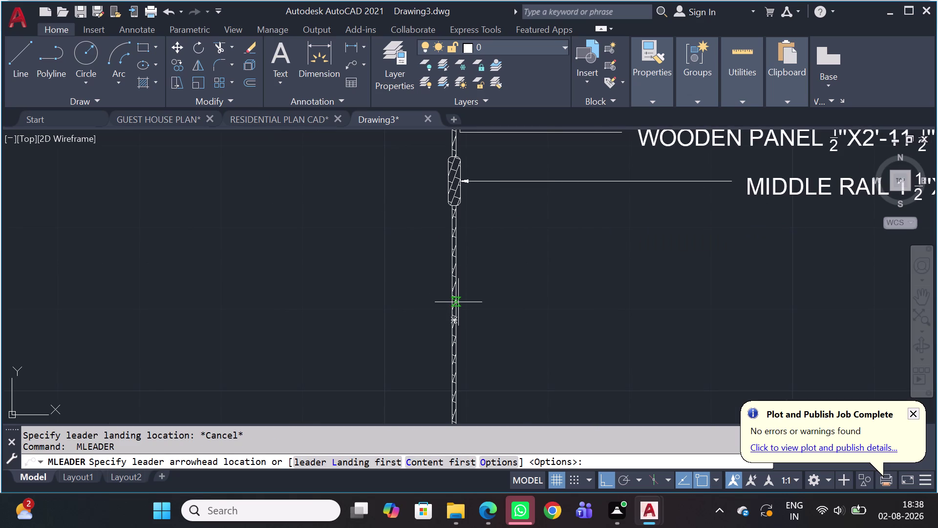
click(458, 302)
click(510, 299)
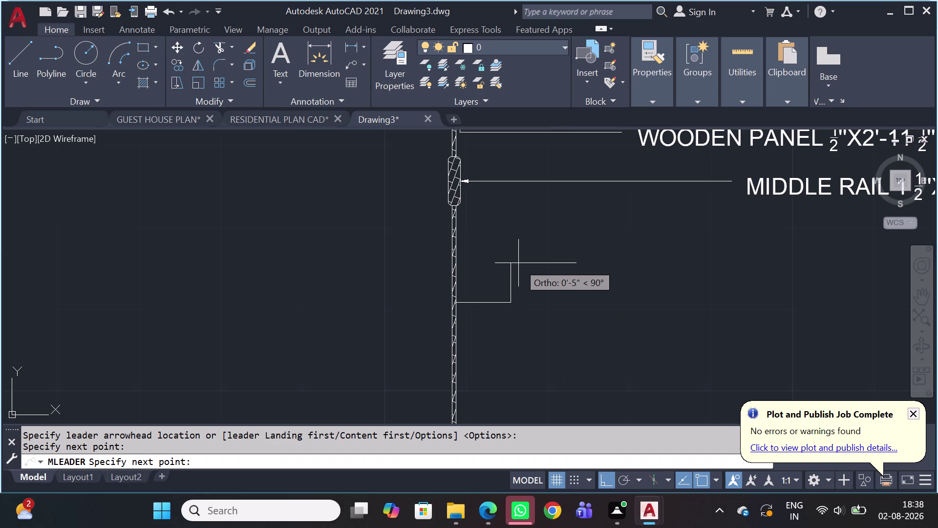
click(509, 250)
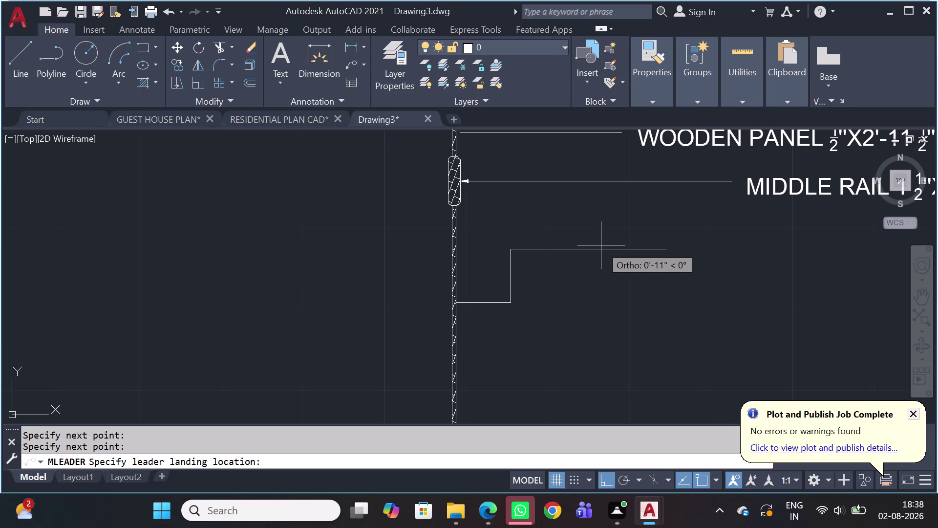
text(BOT)
text(T)
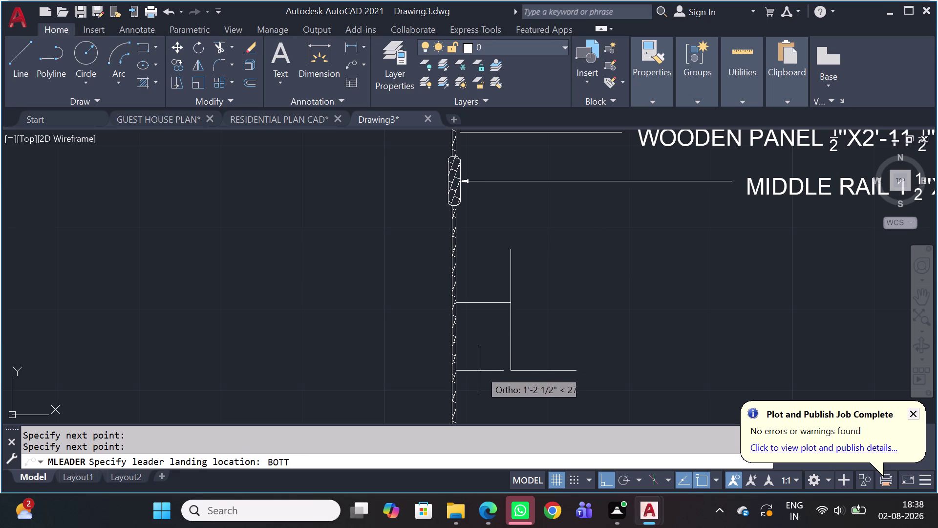
key(BackSpace)
key(BackSpace)
key(BackSpace)
key(BackSpace)
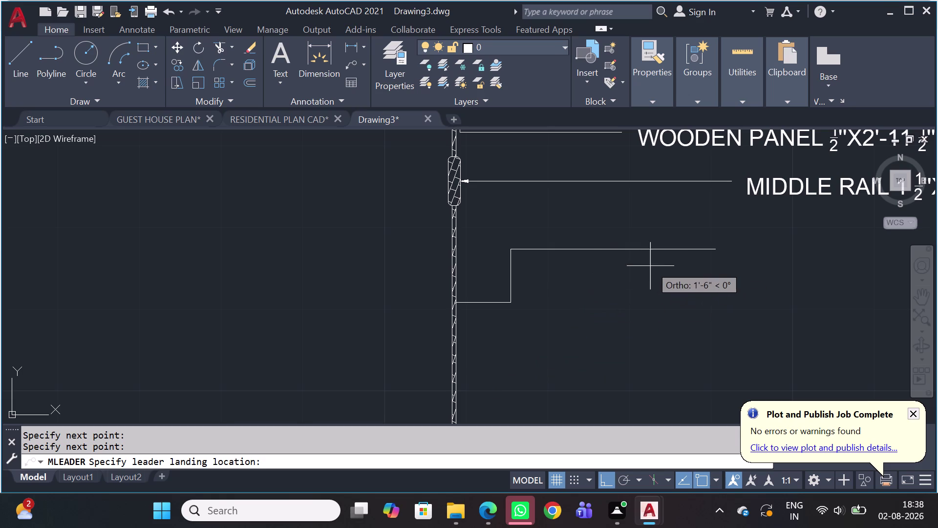
click(605, 256)
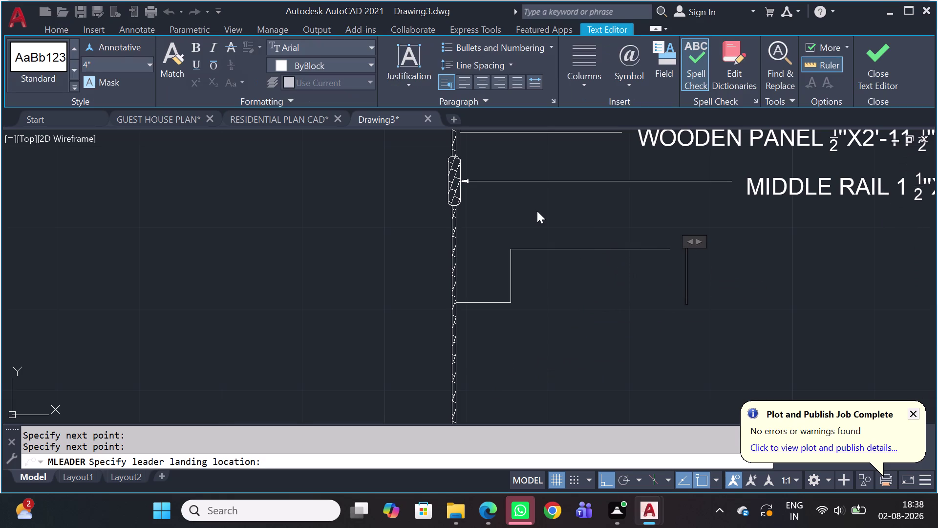
Type 'BOTTOM RAIL 1 ½' with a stacked fraction in the note.
text(BOTT)
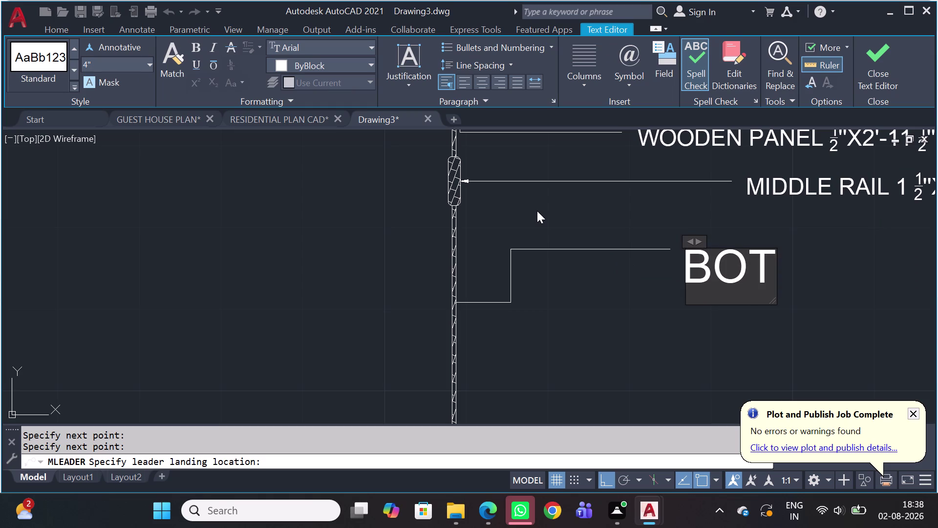
text(OM)
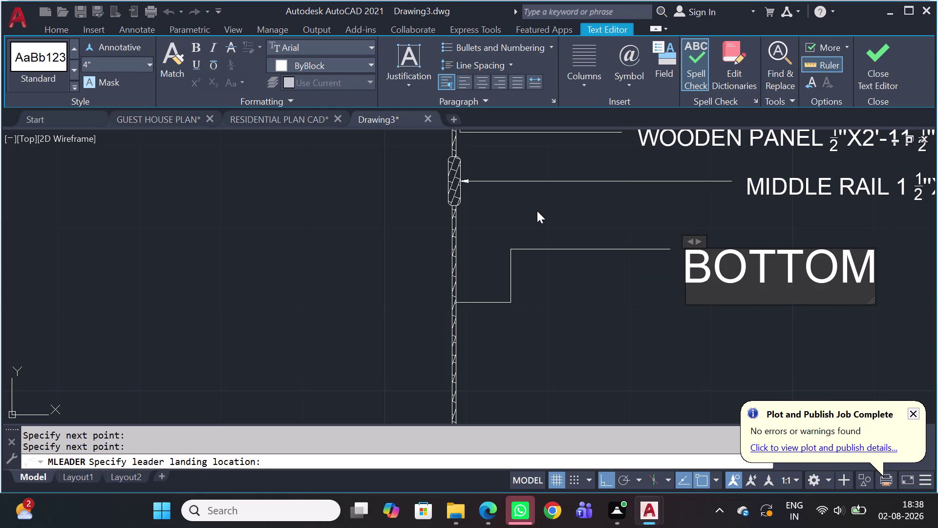
key(space)
scroll(down, 3)
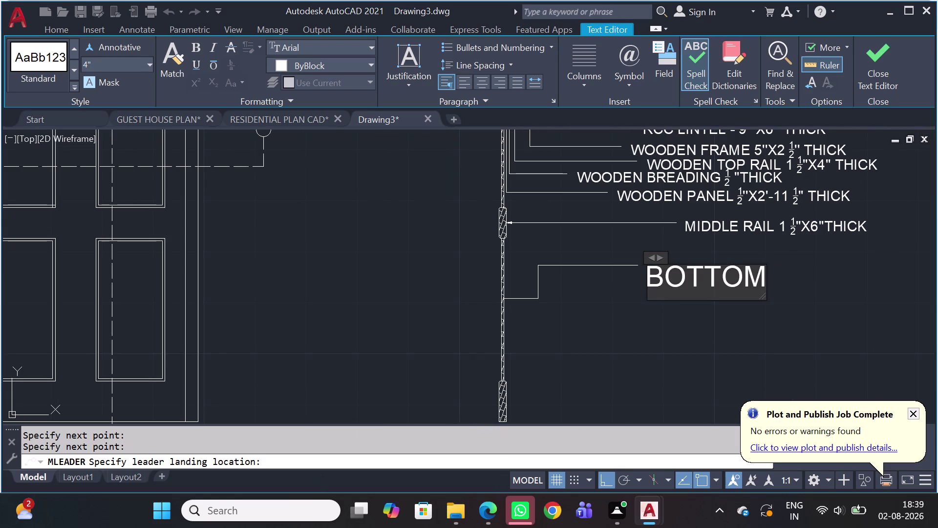
text(RA)
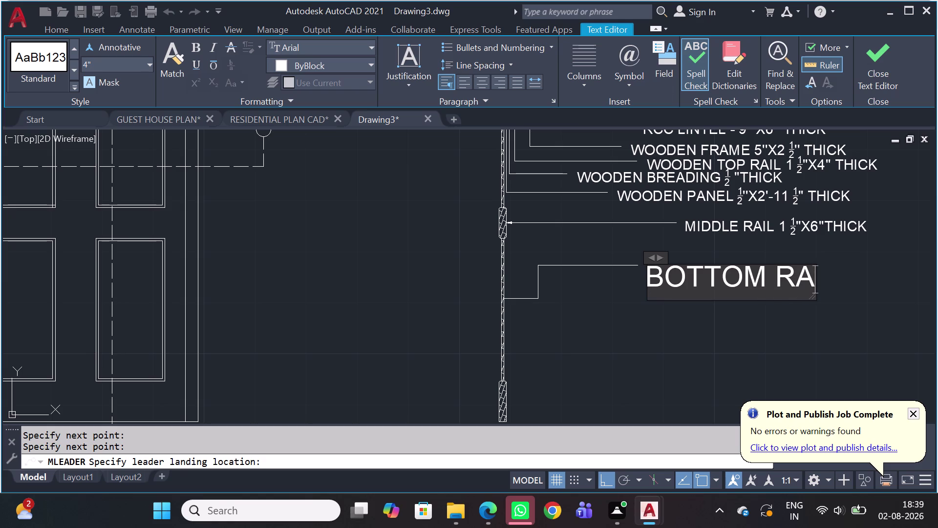
text(IL)
key(space)
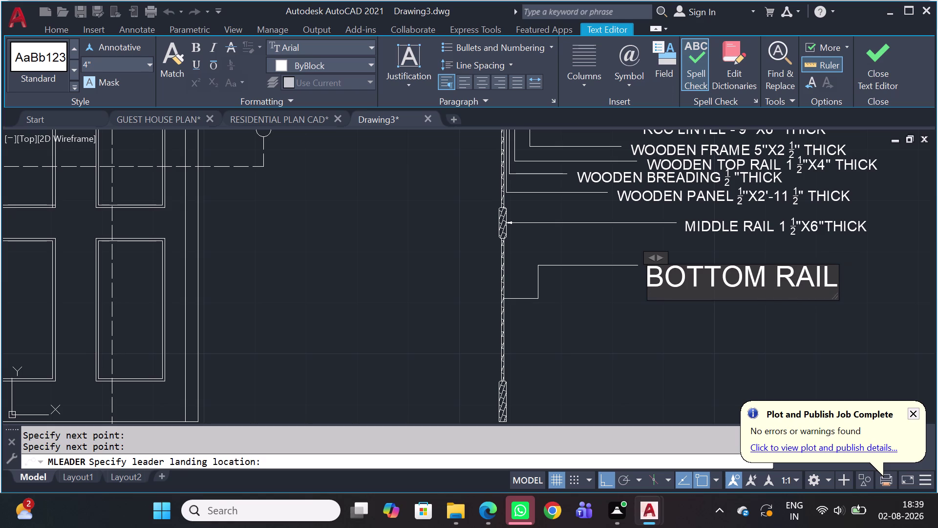
text(1)
key(space)
text(1/)
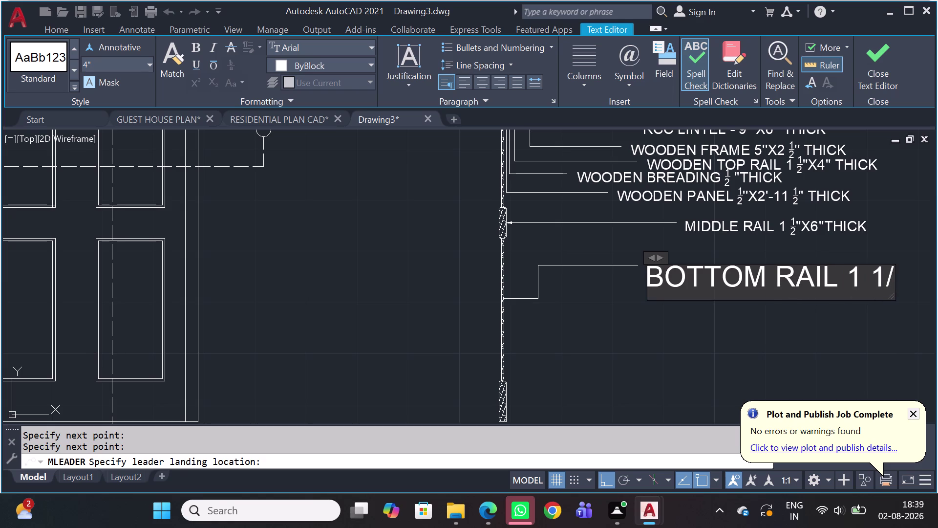
key(2)
key(Return)
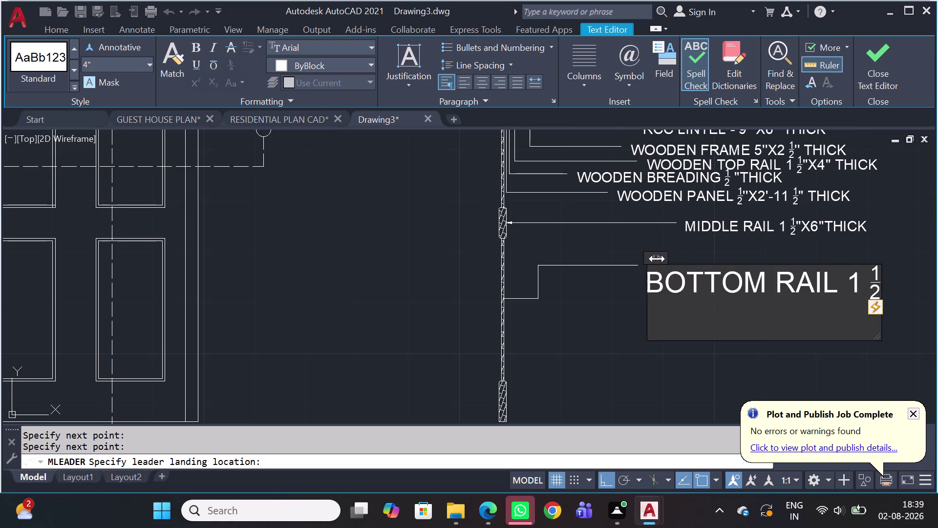
Widen the bottom rail note's text box so the text stops wrapping.
drag(658, 262, 780, 247)
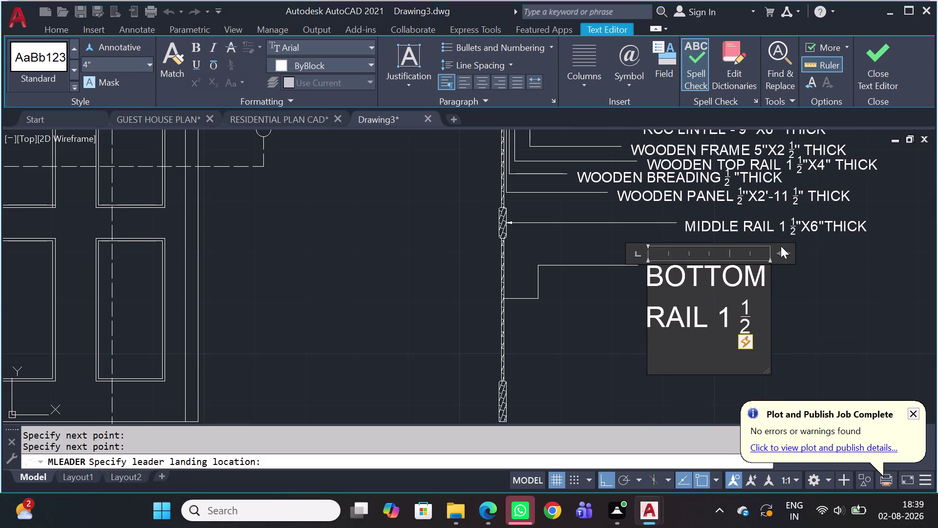
middle_drag(775, 256, 676, 255)
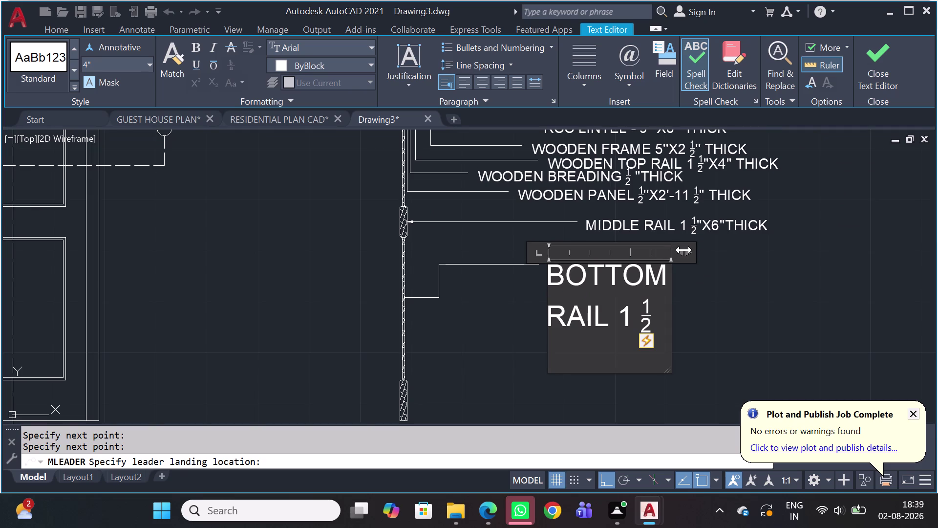
drag(685, 251, 765, 246)
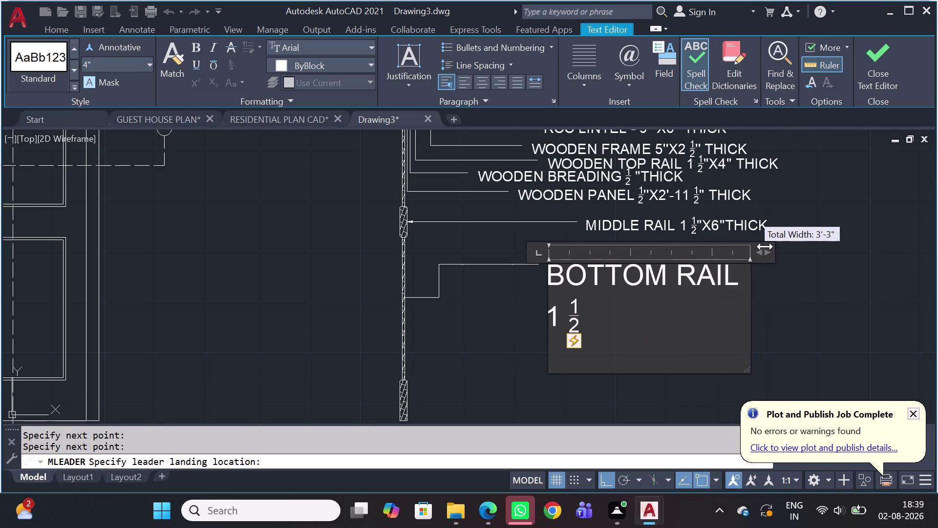
drag(765, 246, 834, 236)
click(794, 283)
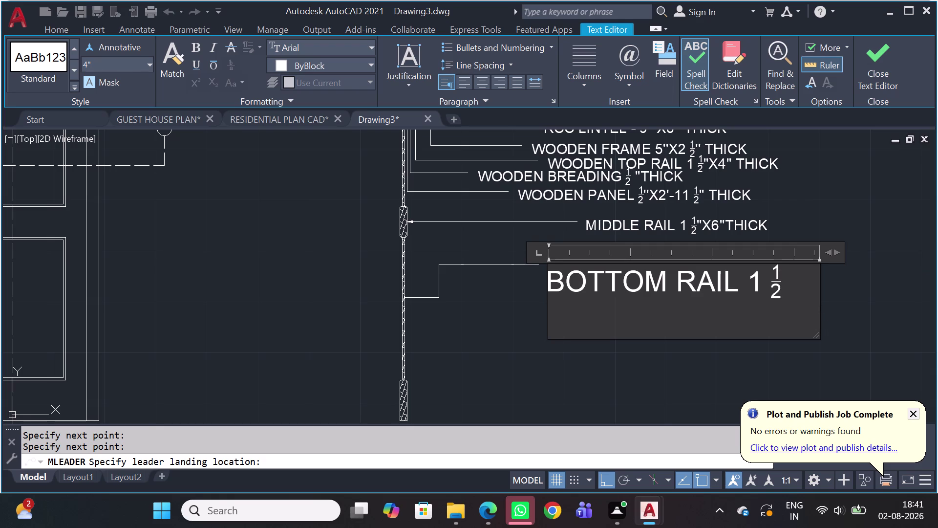
Add 'X8"' after the fraction and widen the text box to fit.
key(x)
text(8)
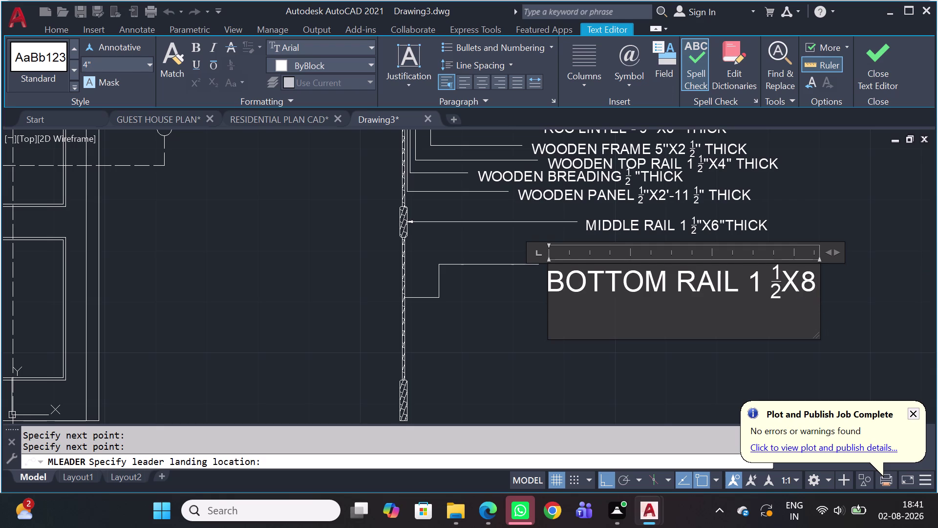
text('')
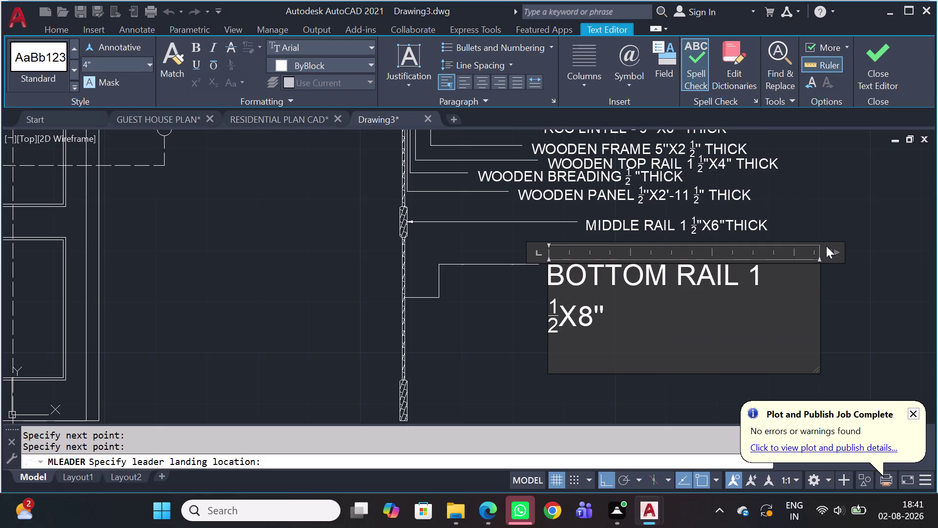
drag(836, 255, 876, 246)
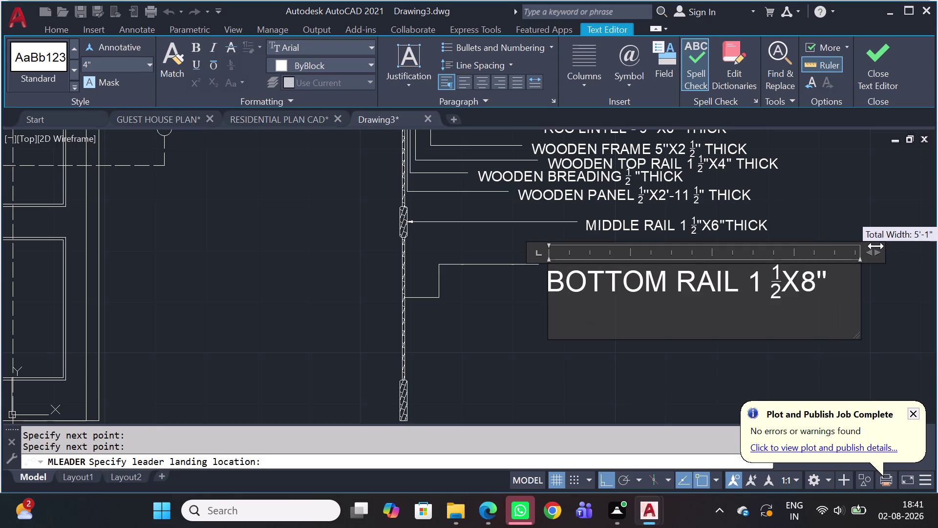
drag(876, 246, 876, 246)
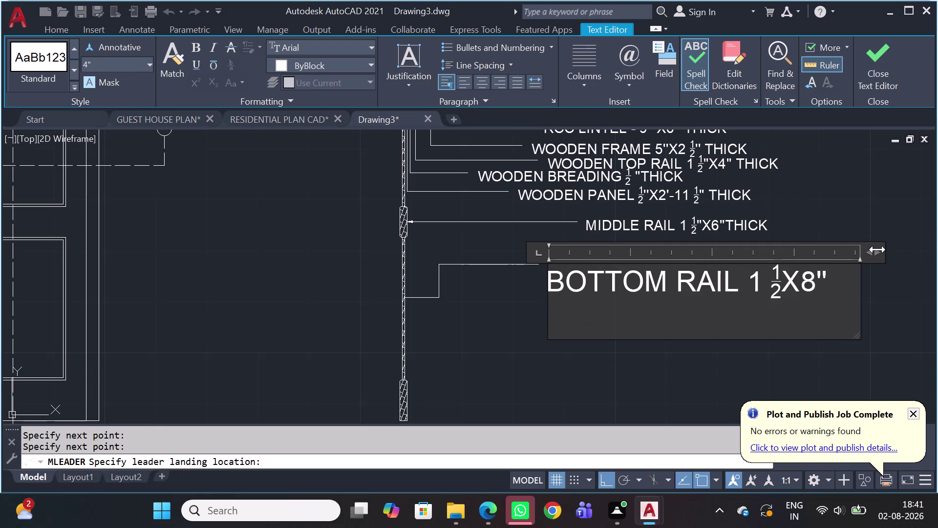
drag(877, 251, 911, 253)
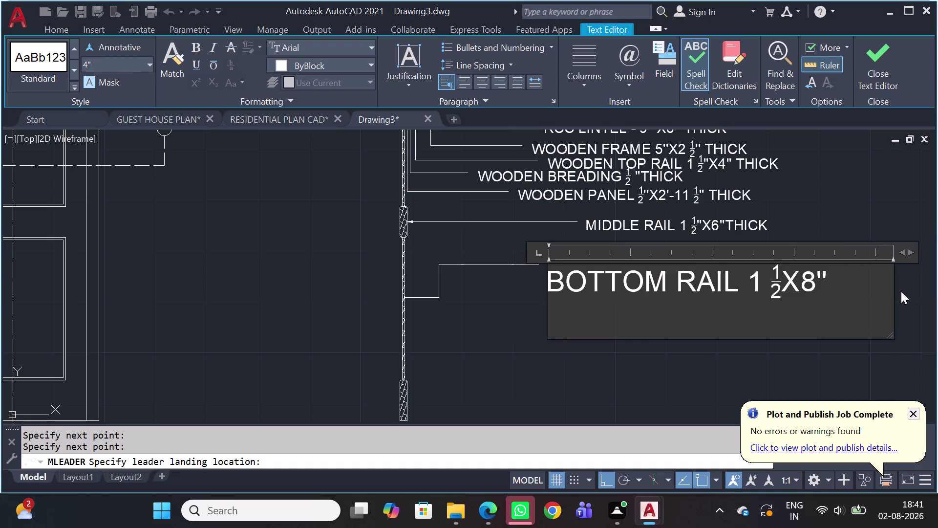
Append 'THICK', widen the box to keep one line, and close the editor.
key(space)
text(TH)
text(I)
key(c)
key(k)
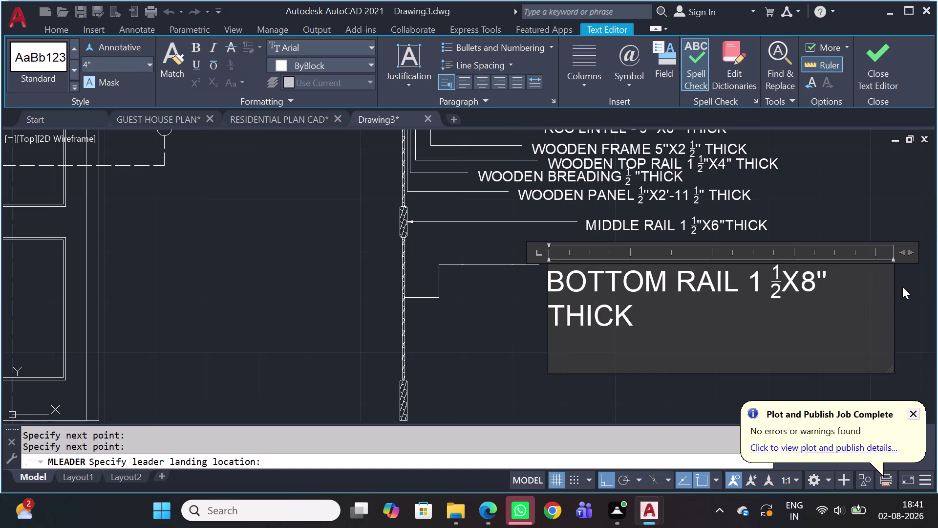
middle_drag(881, 279, 761, 309)
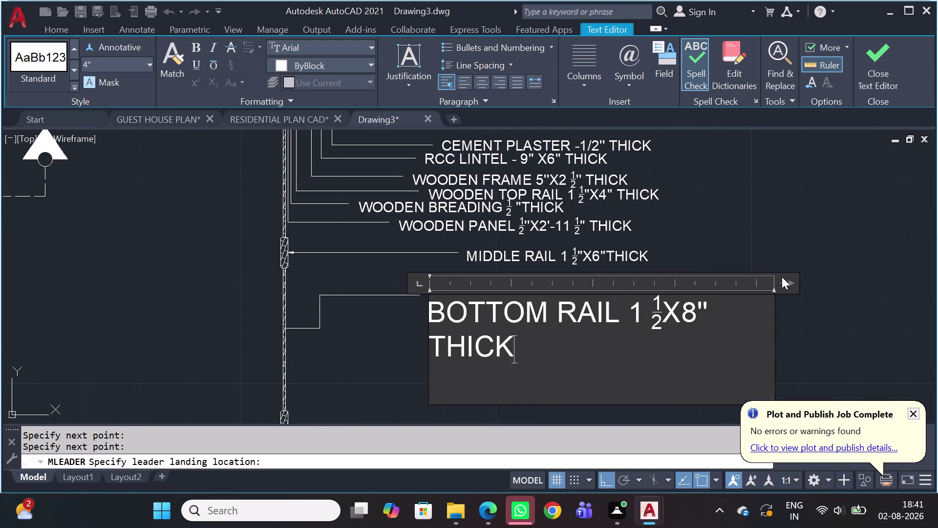
drag(781, 286, 821, 279)
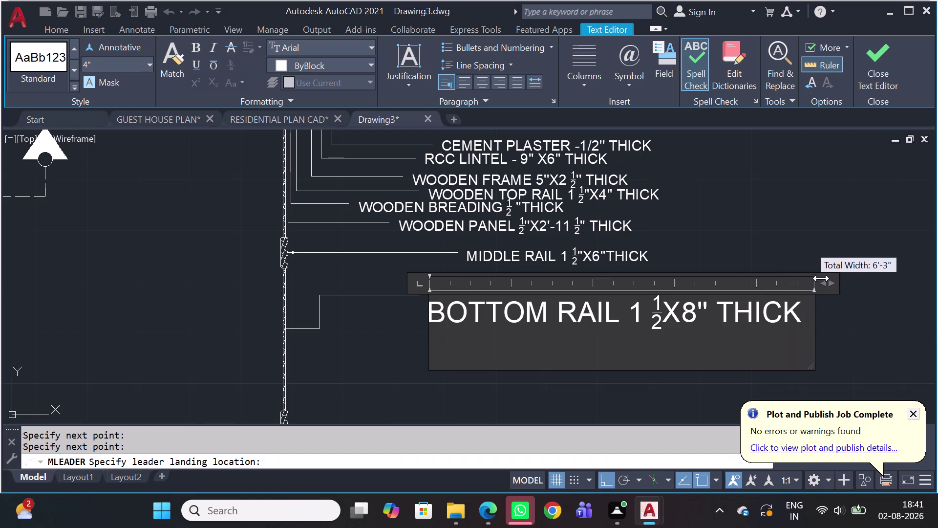
drag(821, 279, 821, 278)
click(827, 327)
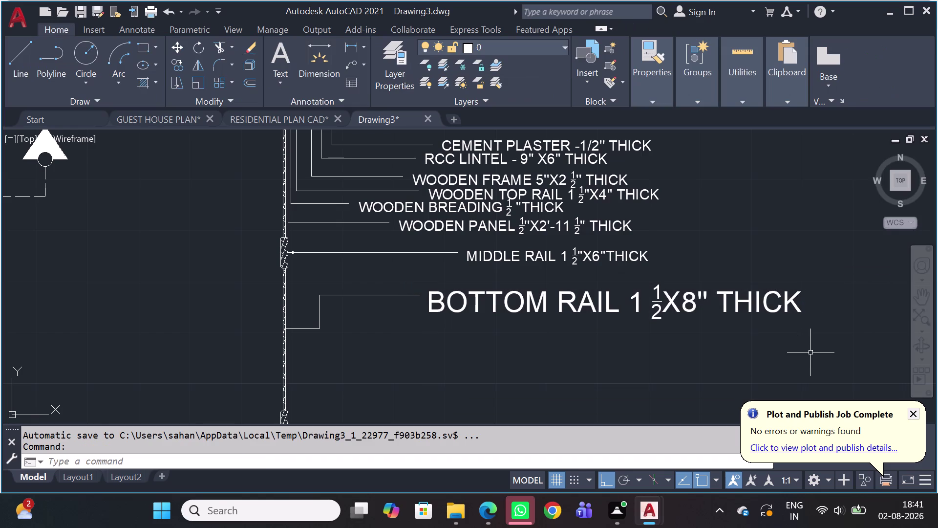
Copy the MIDDLE RAIL note's properties onto the BOTTOM RAIL note with MA.
key(m)
text(A)
key(space)
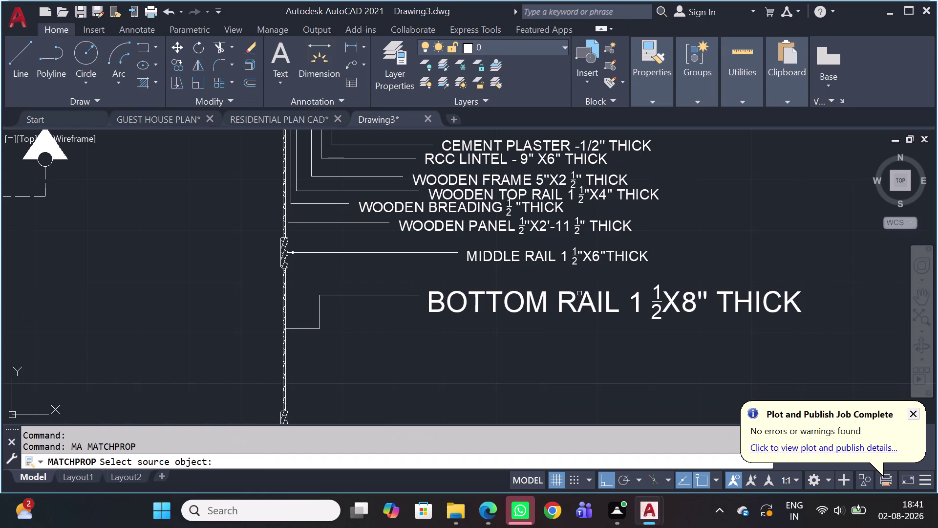
click(575, 253)
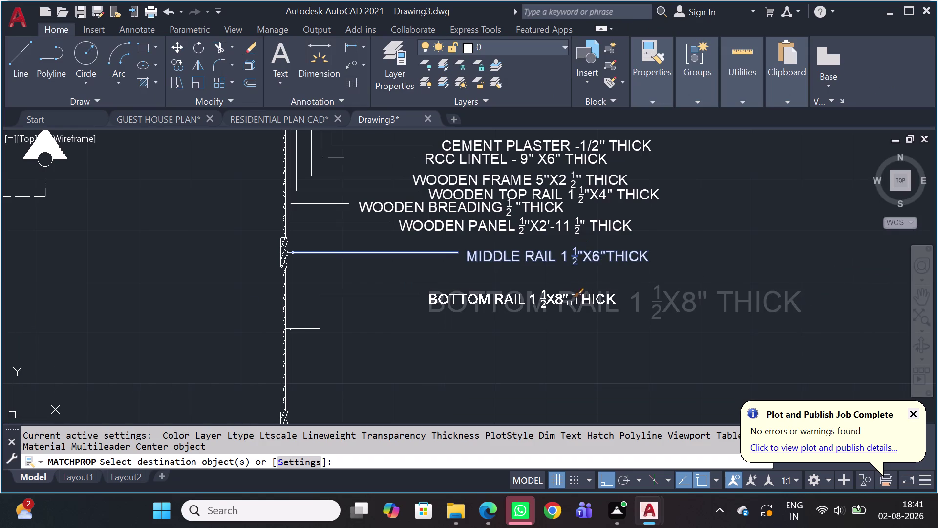
click(569, 305)
key(Escape)
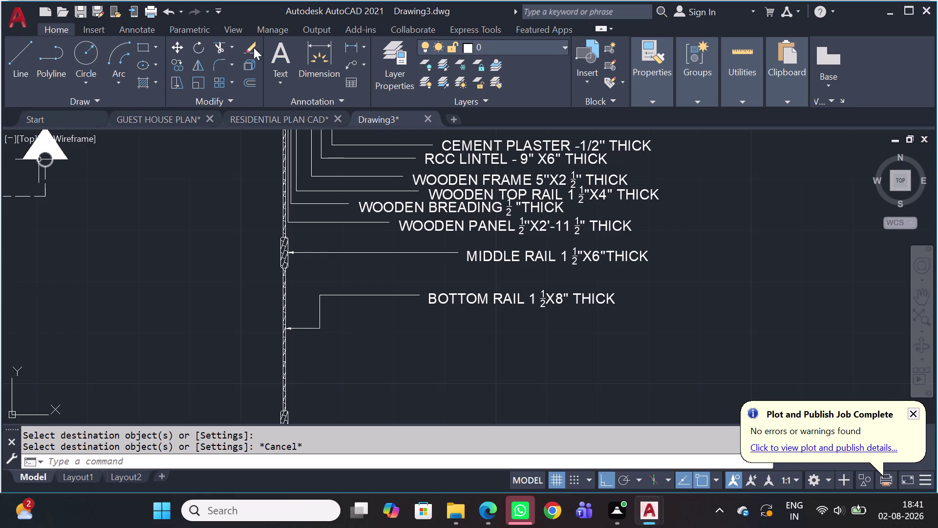
scroll(down, 3)
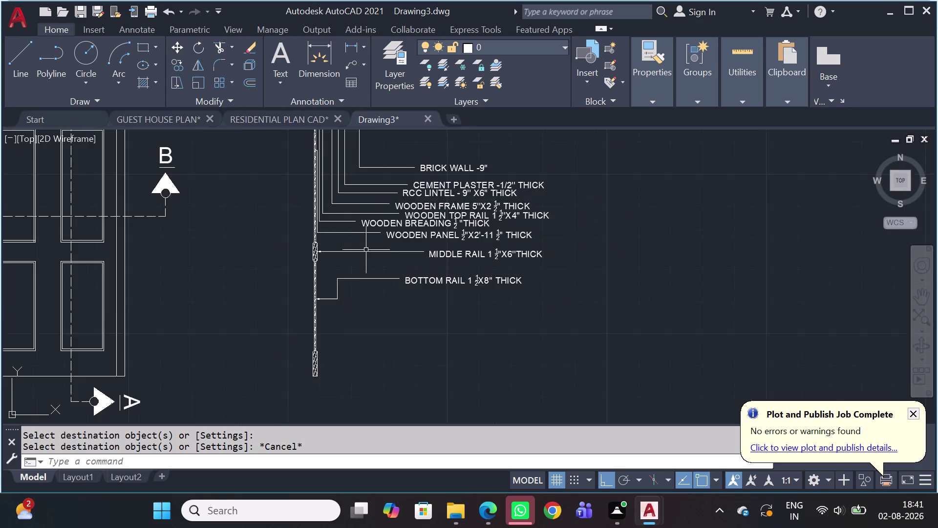
scroll(down, 3)
scroll(up, 3)
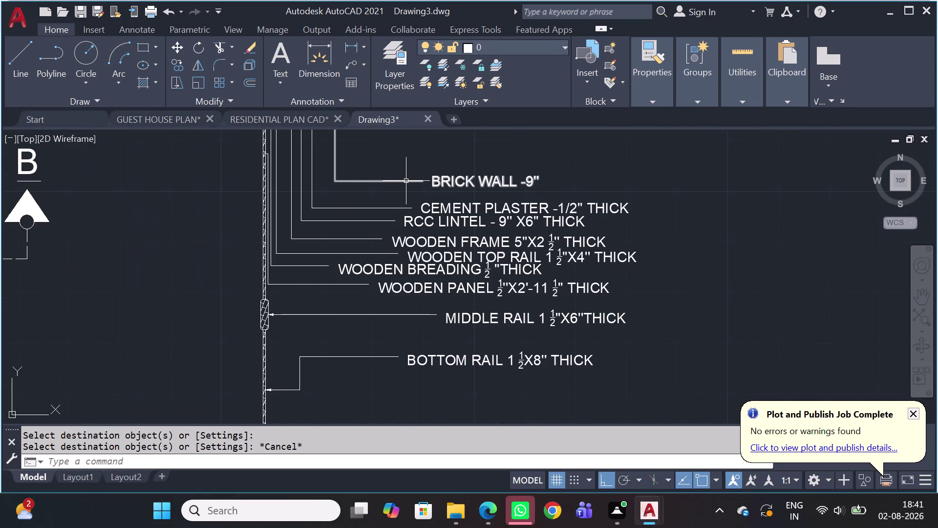
click(406, 181)
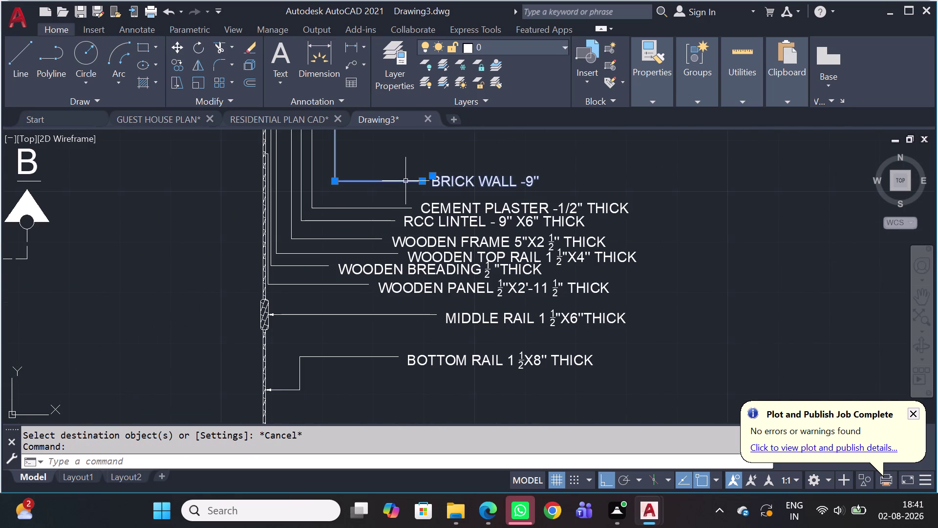
Stretch the BRICK WALL note's landing grip left toward the door section.
scroll(up, 3)
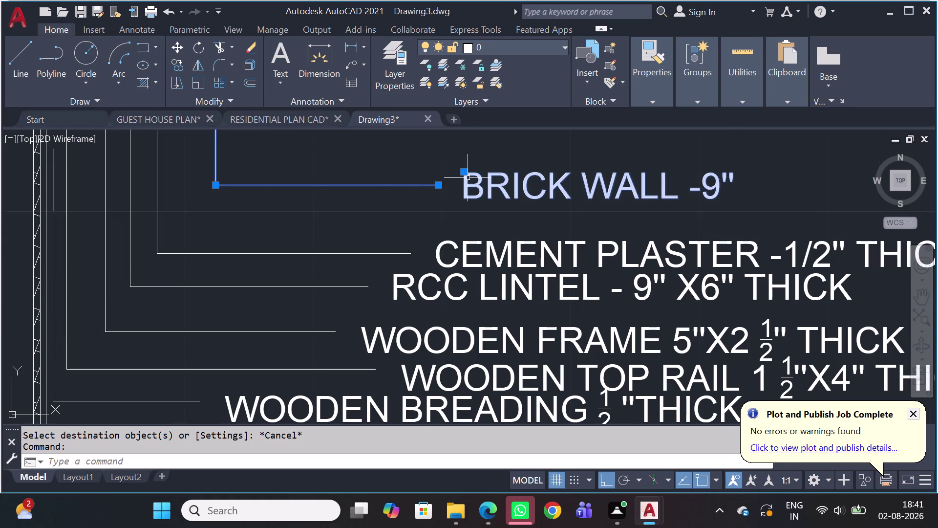
click(465, 176)
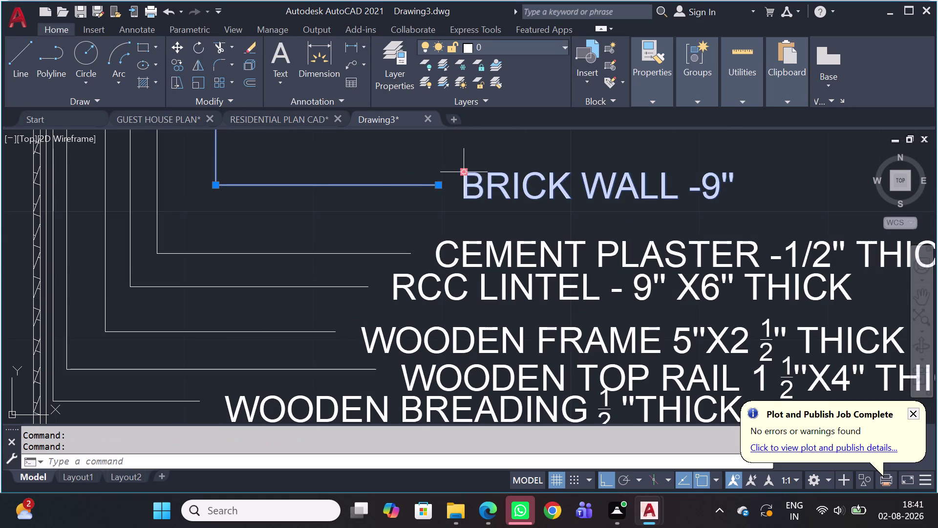
click(464, 176)
click(464, 173)
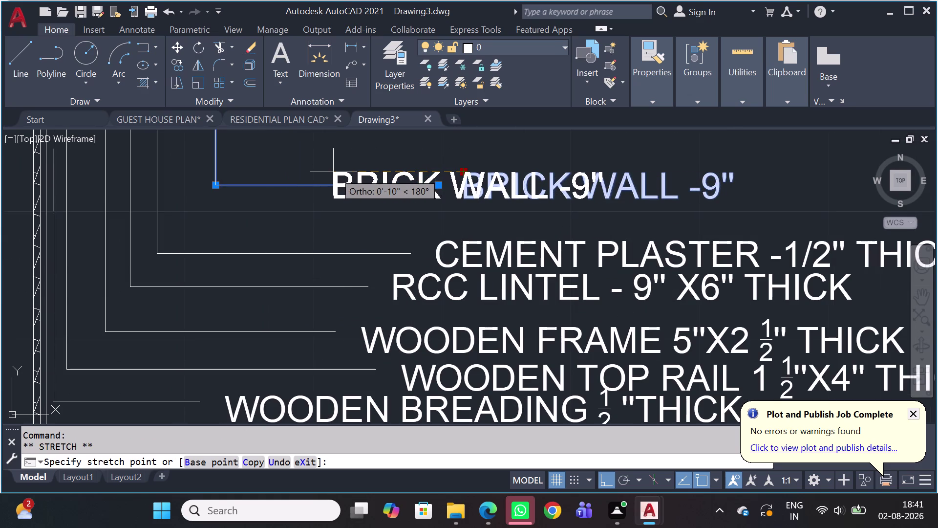
click(333, 174)
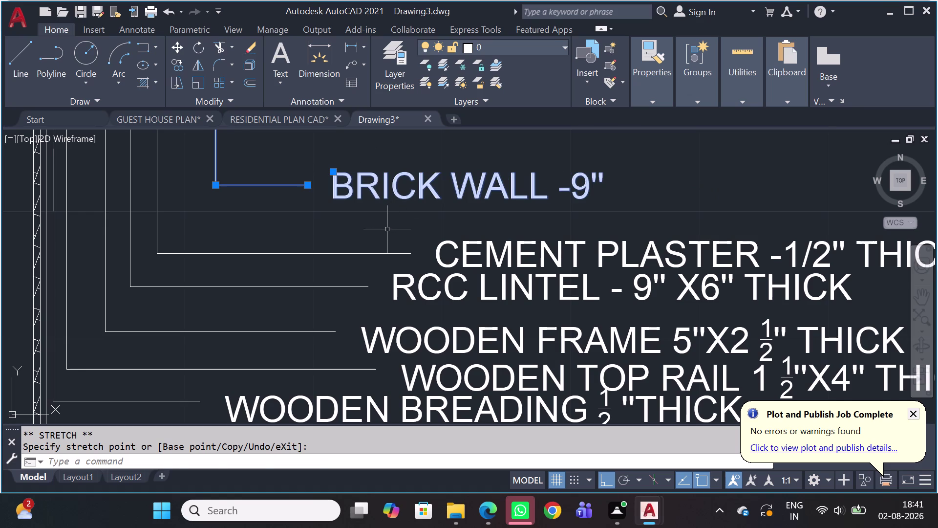
click(378, 241)
click(291, 267)
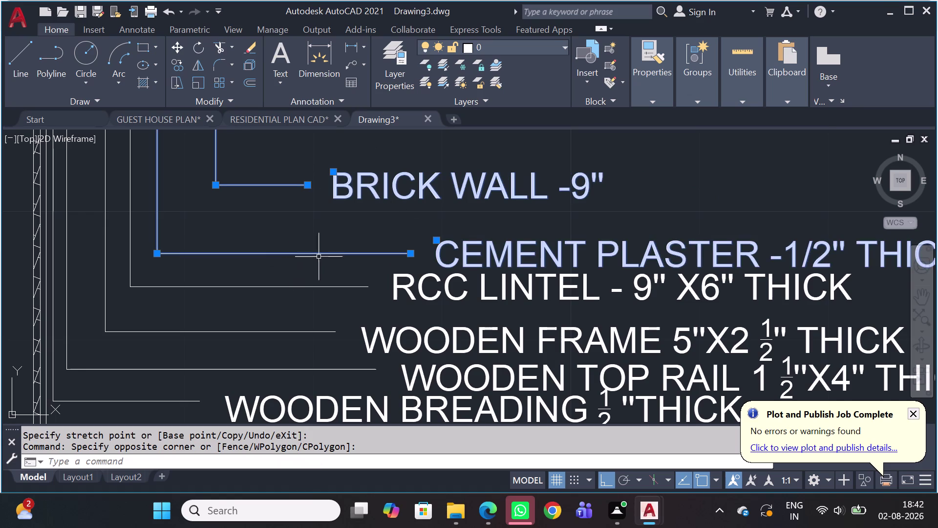
key(Escape)
scroll(down, 3)
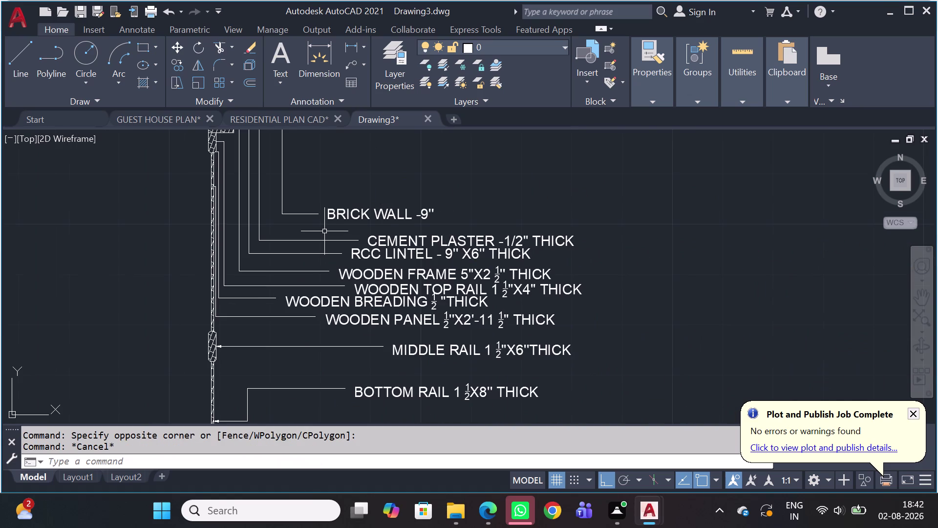
key(x)
key(l)
key(space)
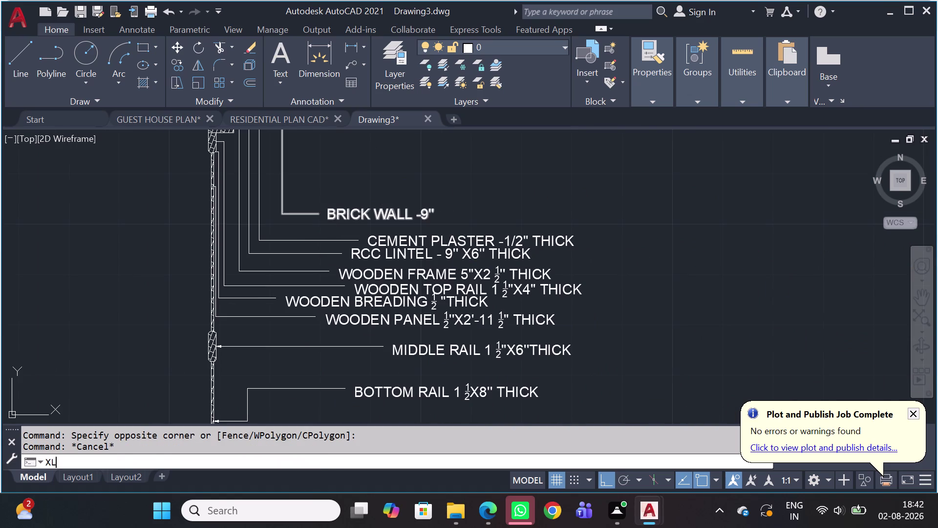
Place a vertical construction line at the start of the BRICK WALL text.
key(h)
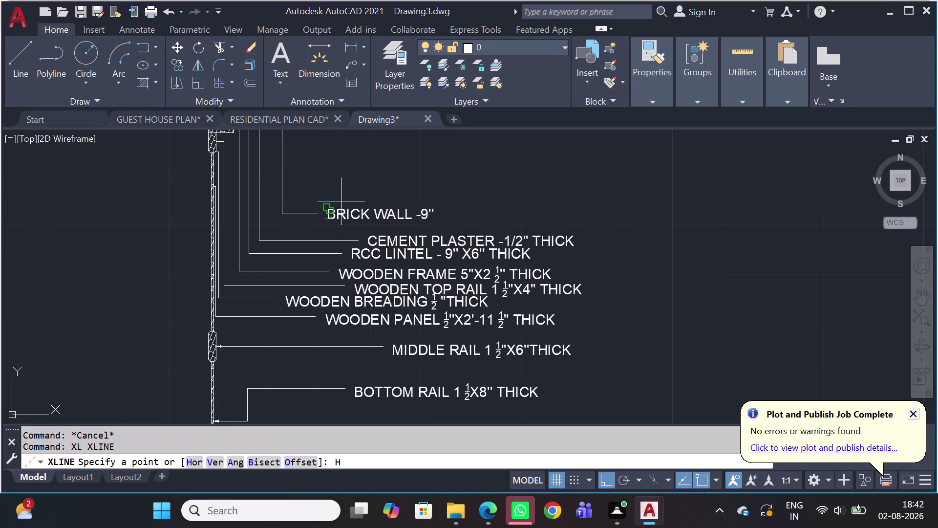
key(BackSpace)
key(v)
key(space)
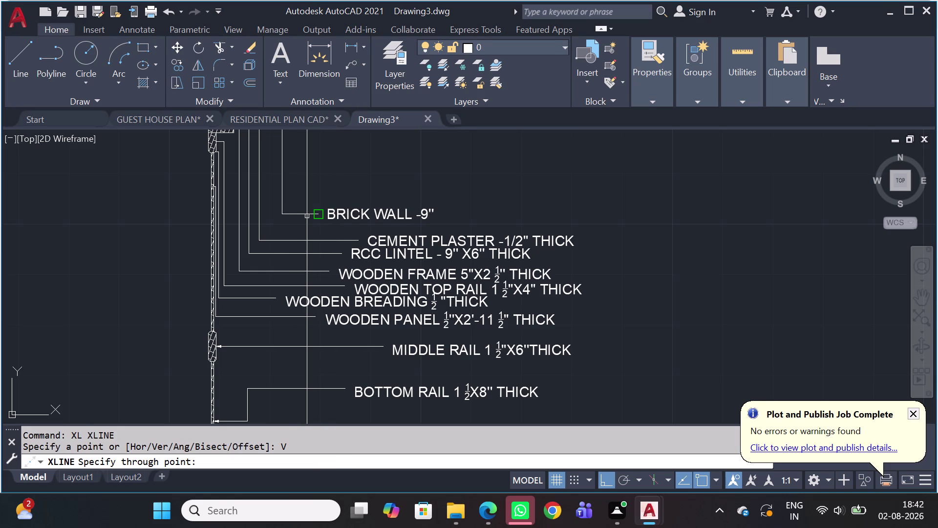
click(317, 218)
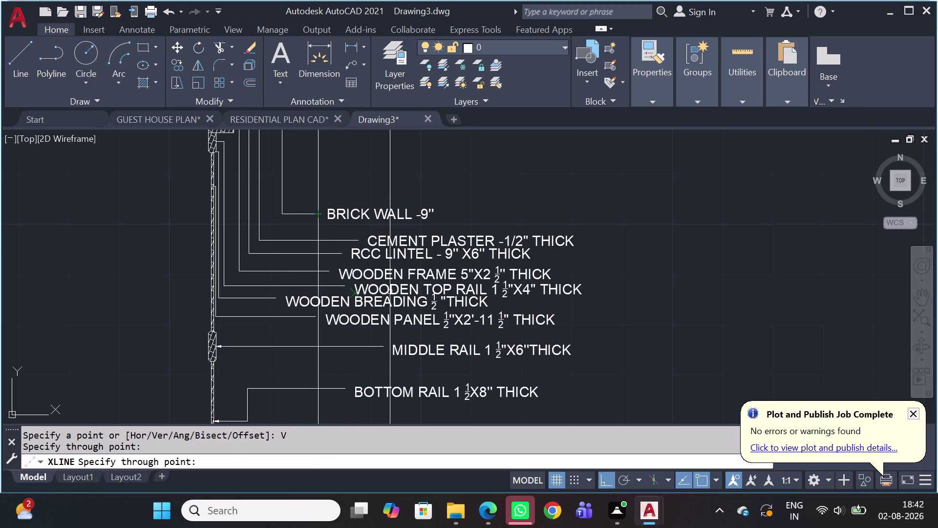
key(Escape)
scroll(up, 3)
click(451, 204)
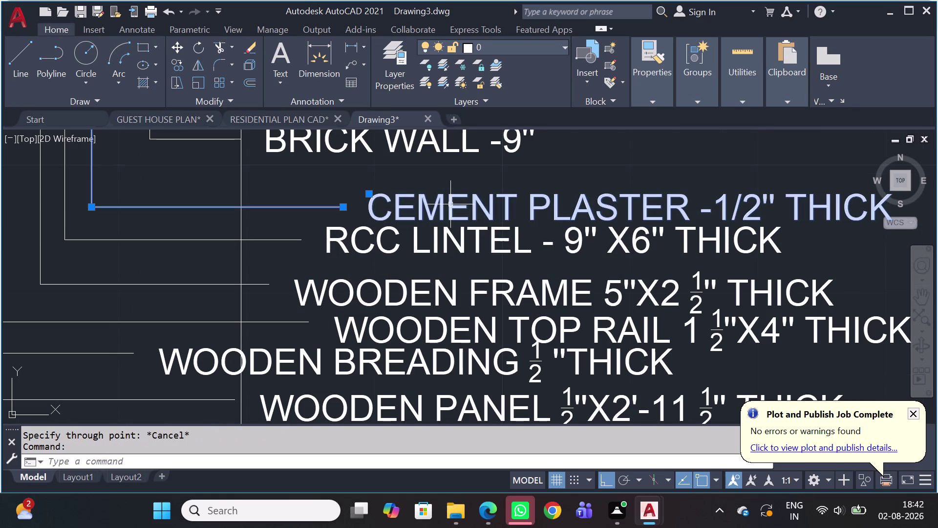
Try stretching the CEMENT PLASTER note to the guide, undoing misplaced moves.
click(369, 197)
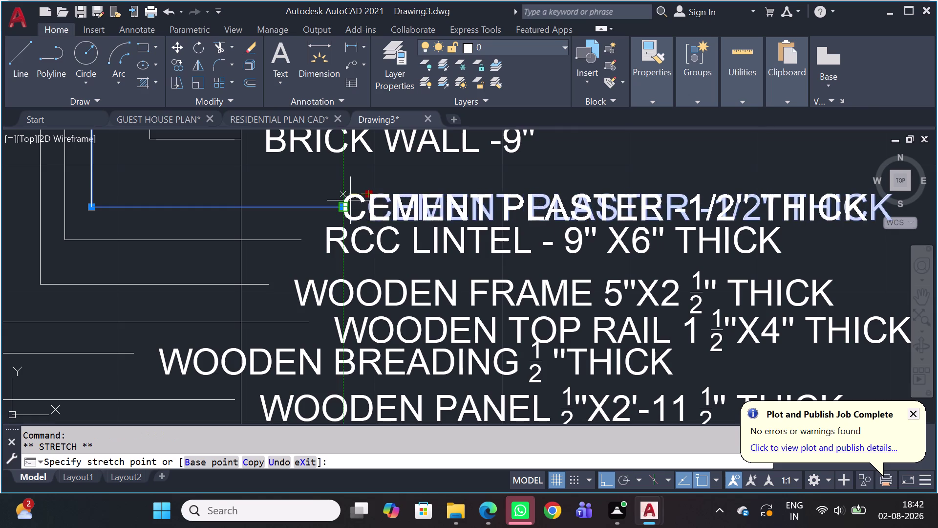
click(239, 204)
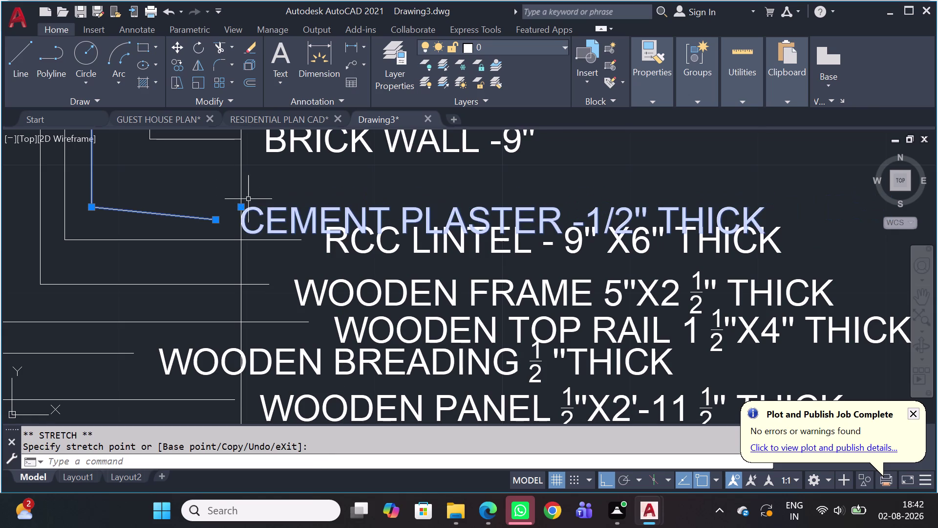
key(ctrl+z)
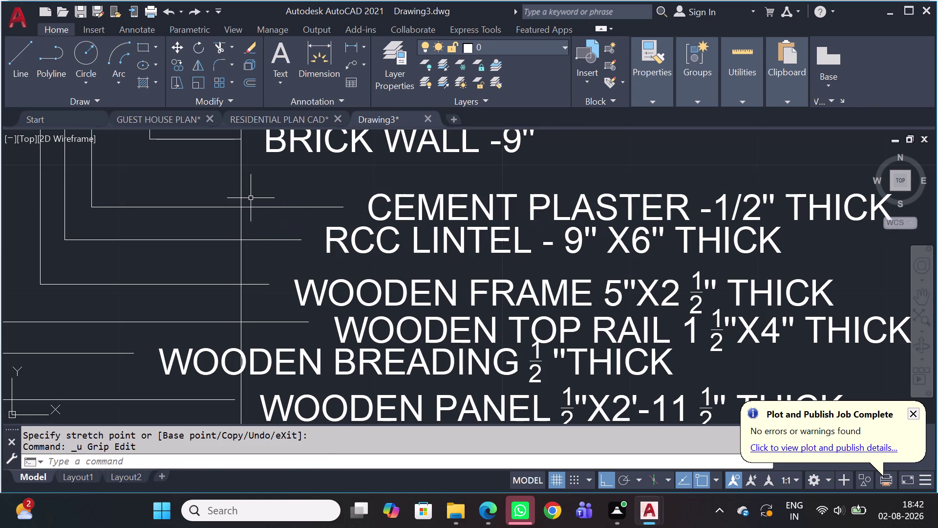
click(276, 204)
click(270, 216)
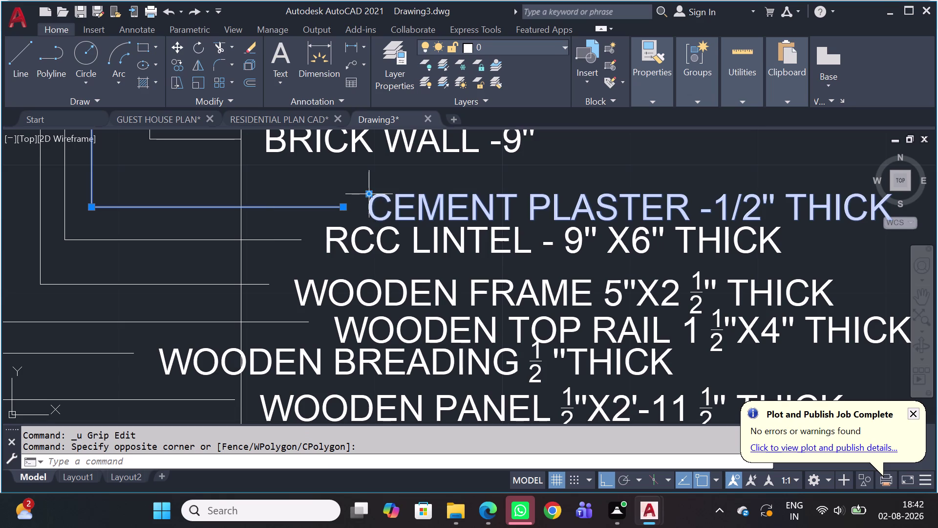
click(372, 197)
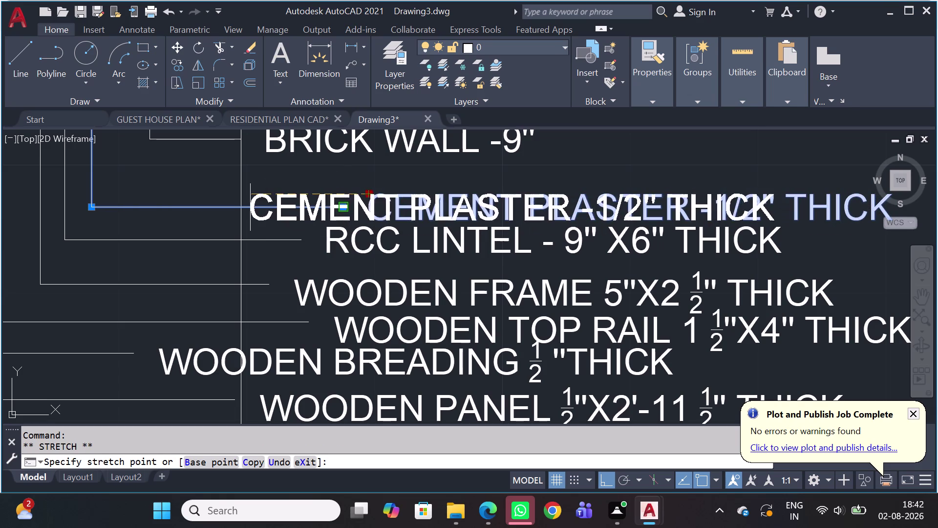
click(244, 202)
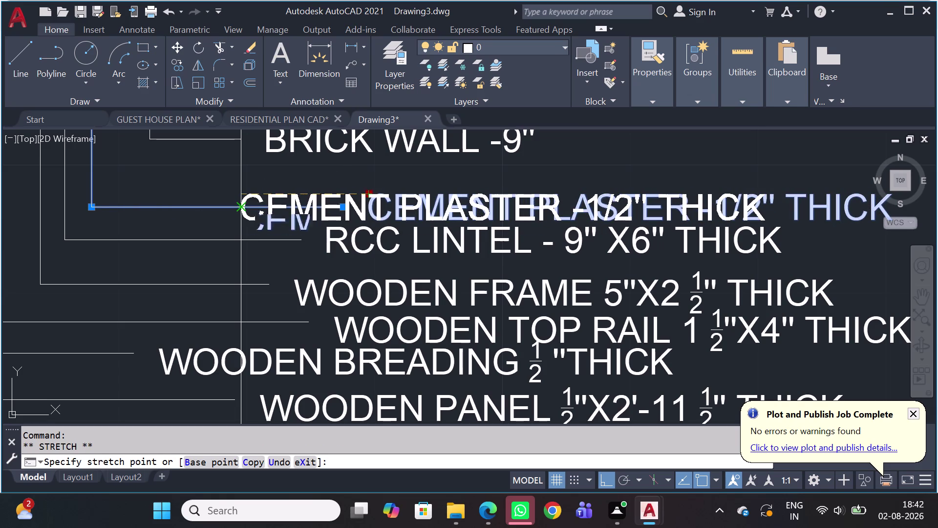
key(ctrl+z)
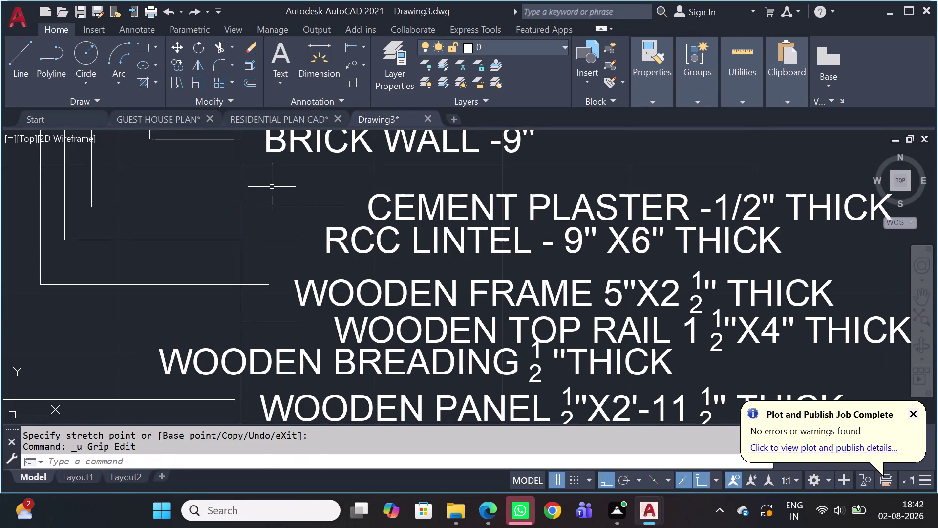
drag(276, 190, 279, 195)
Stretch the CEMENT PLASTER note's landing onto the vertical guide.
click(262, 225)
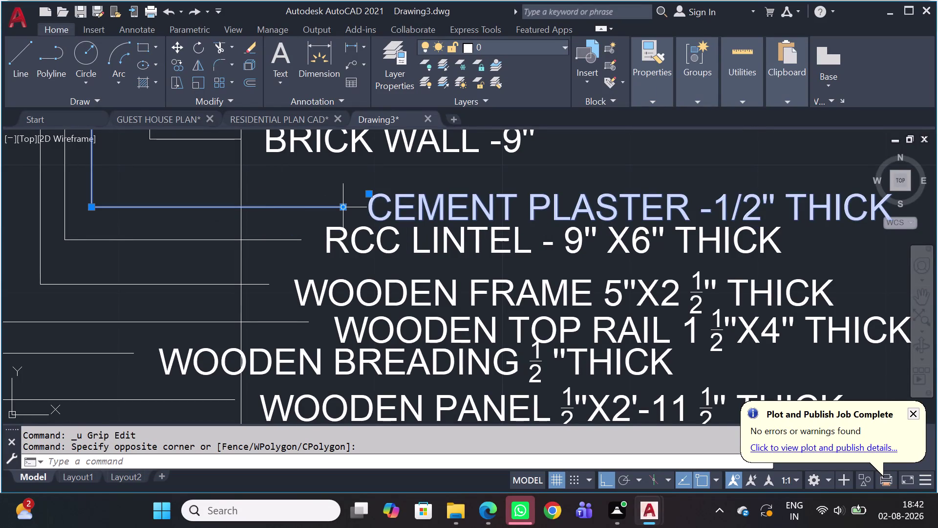
click(341, 212)
click(315, 208)
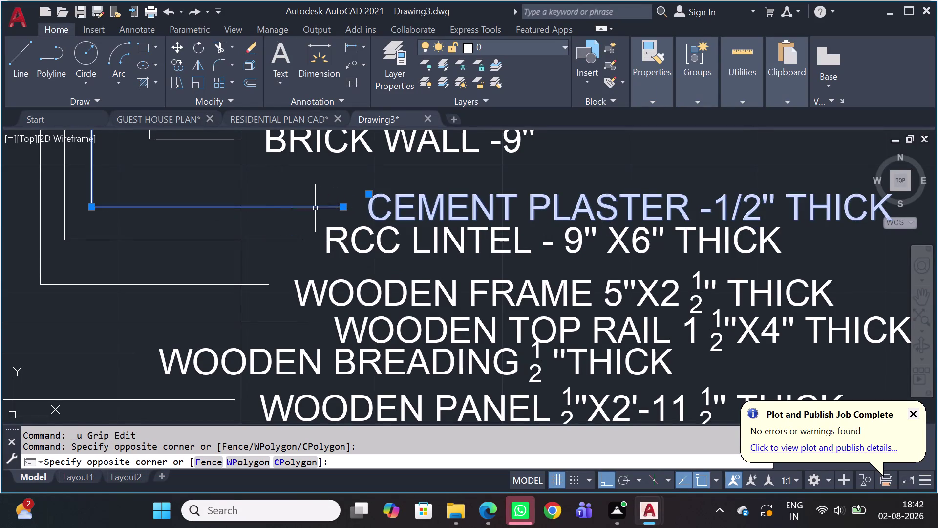
click(346, 204)
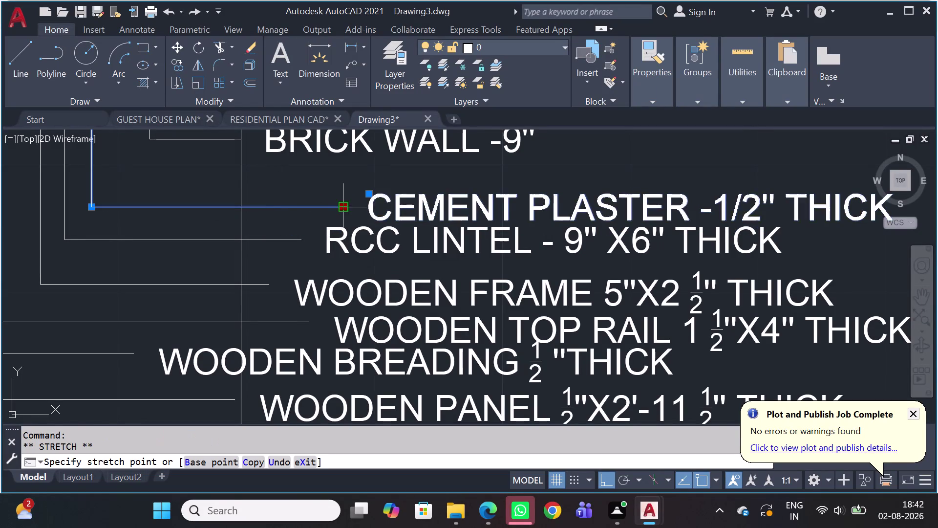
click(237, 210)
scroll(down, 3)
scroll(up, 3)
scroll(up, 3)
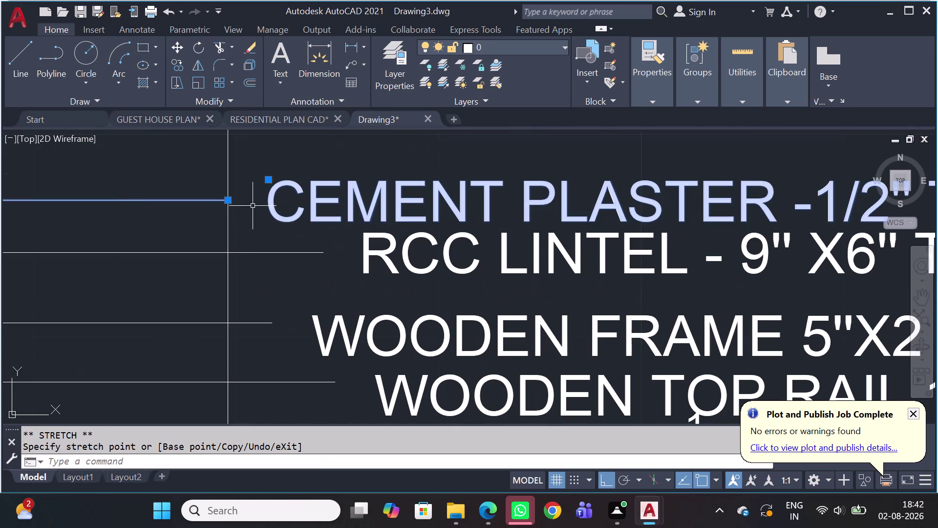
Align the RCC LINTEL note's text under the cement plaster note.
middle_drag(249, 288, 422, 279)
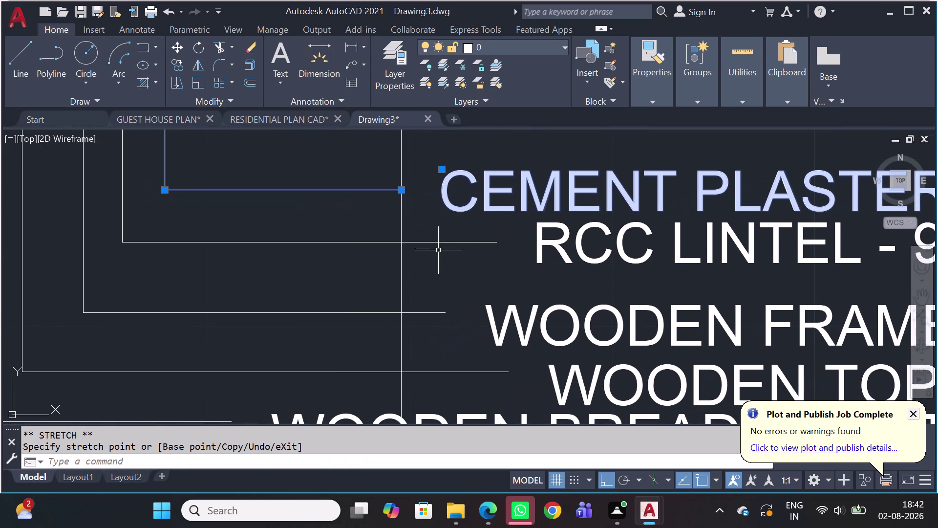
click(468, 256)
click(454, 233)
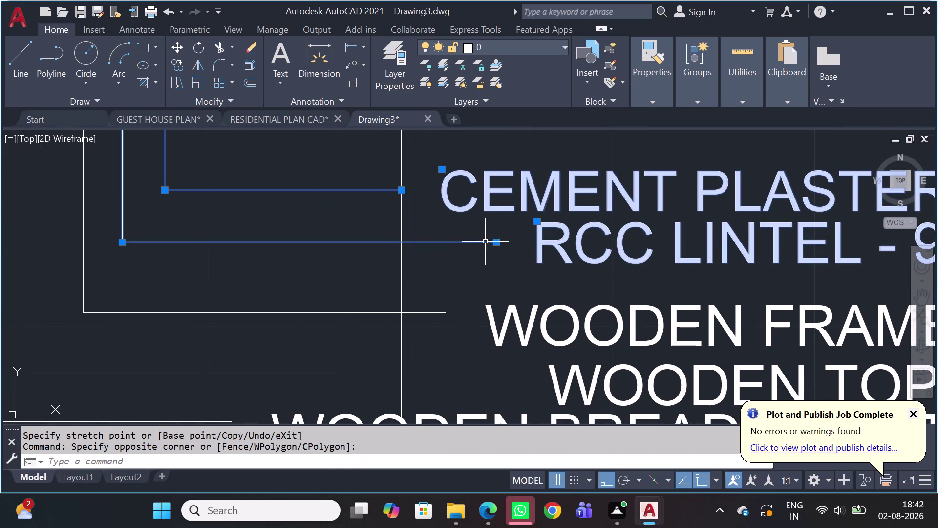
click(494, 246)
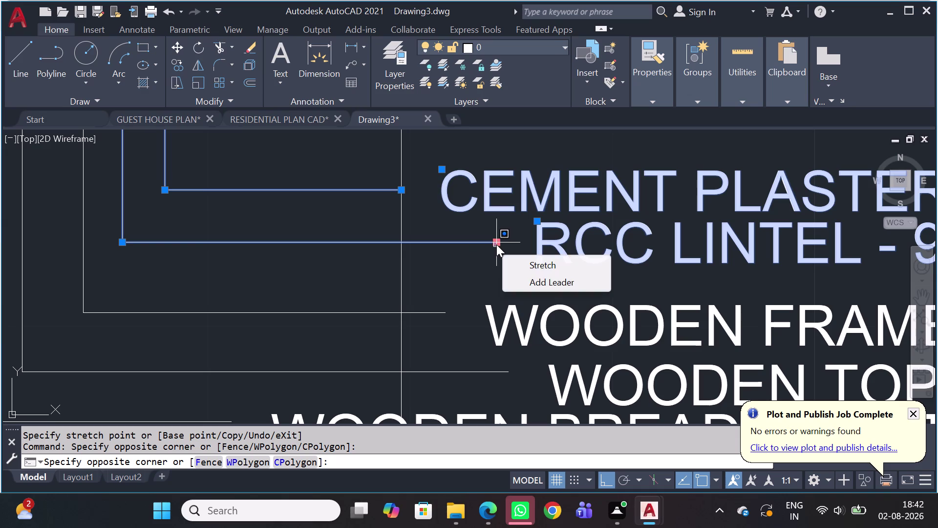
click(497, 244)
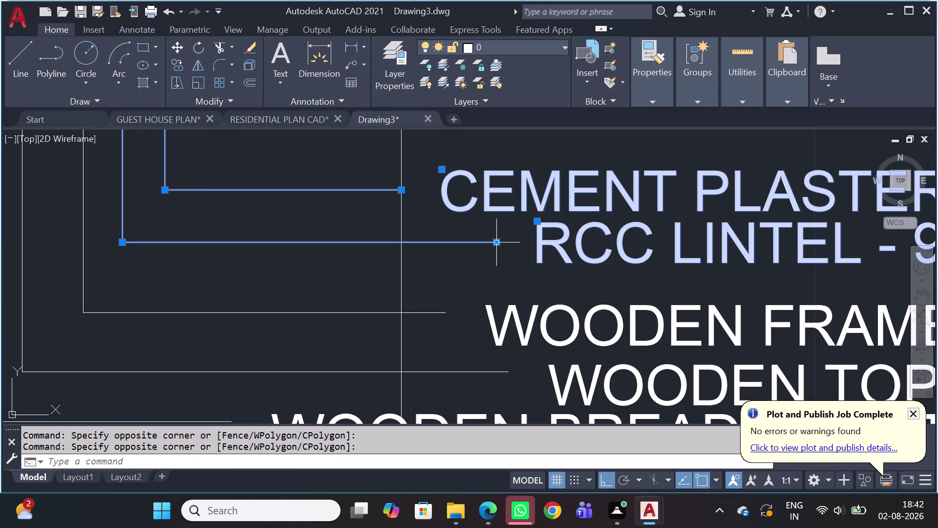
click(497, 245)
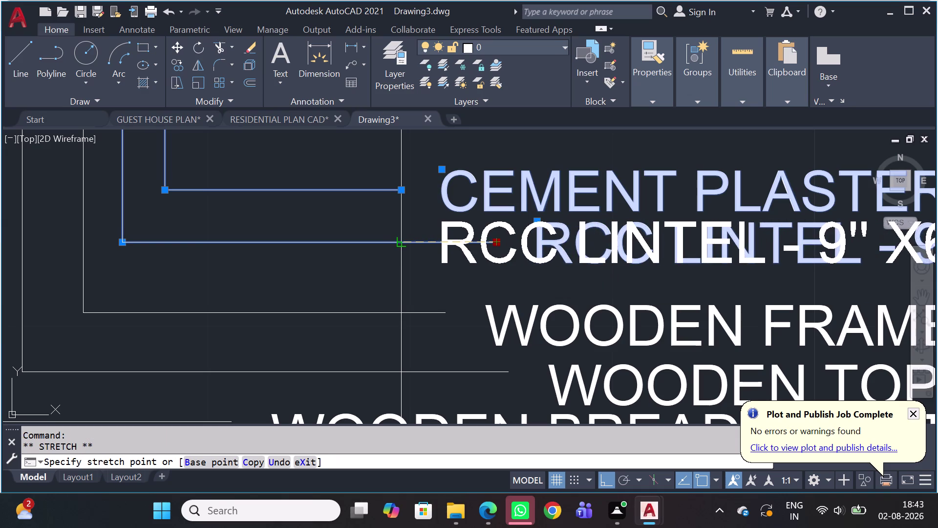
click(399, 239)
scroll(down, 3)
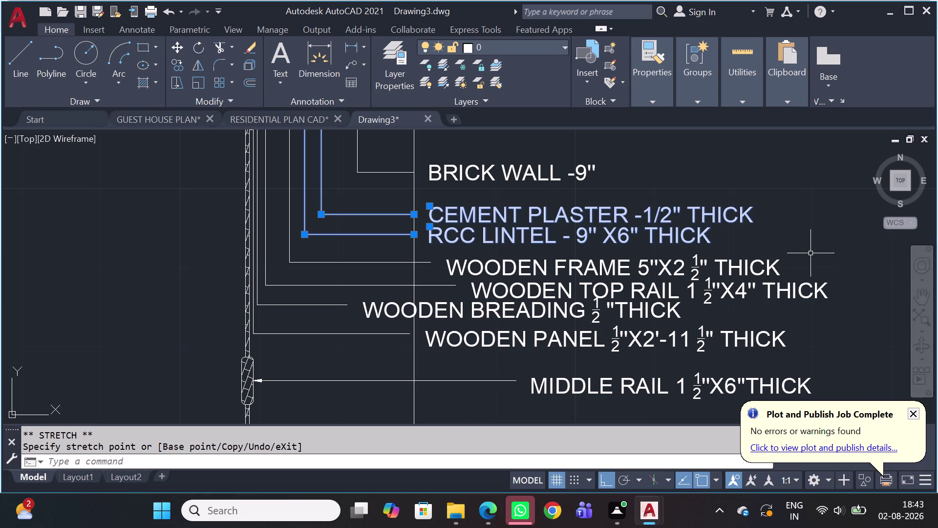
scroll(up, 3)
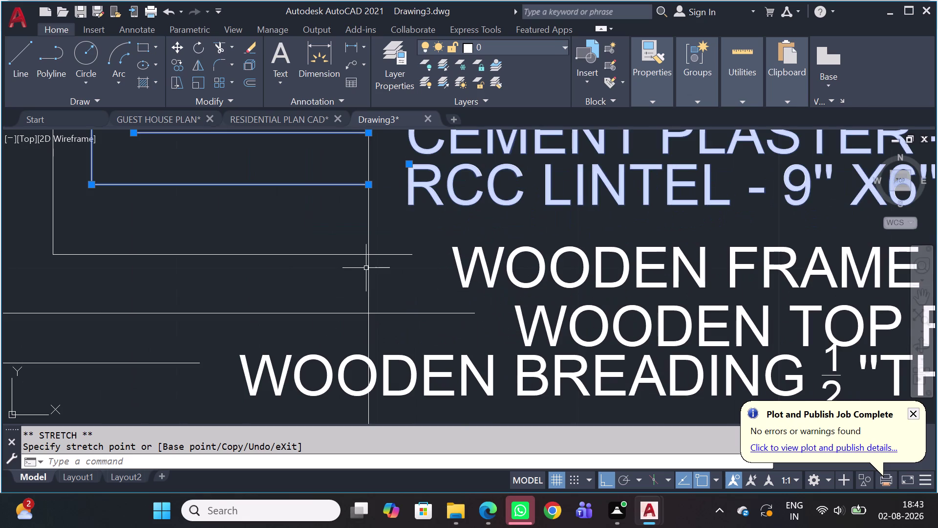
scroll(up, 3)
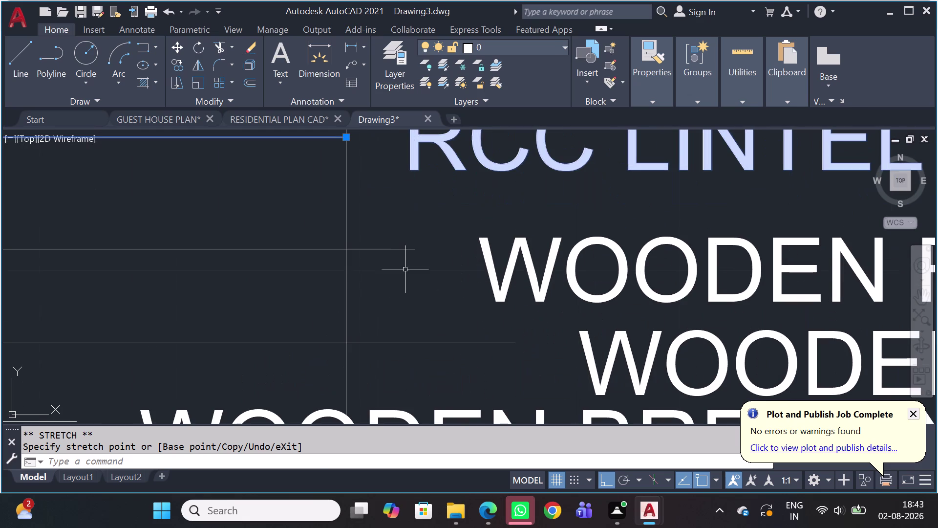
Move the WOODEN FRAME note's text in line with the notes above.
click(405, 280)
click(409, 250)
click(407, 242)
click(403, 246)
click(405, 246)
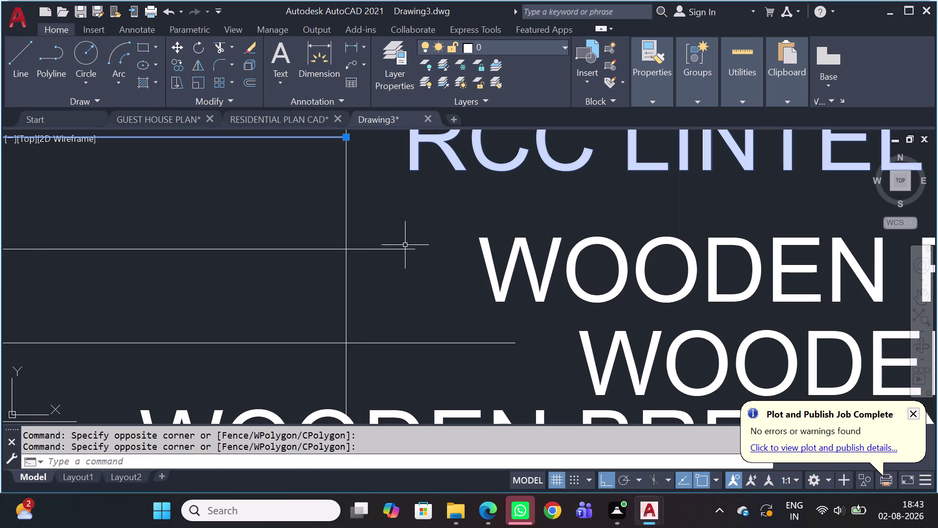
click(387, 254)
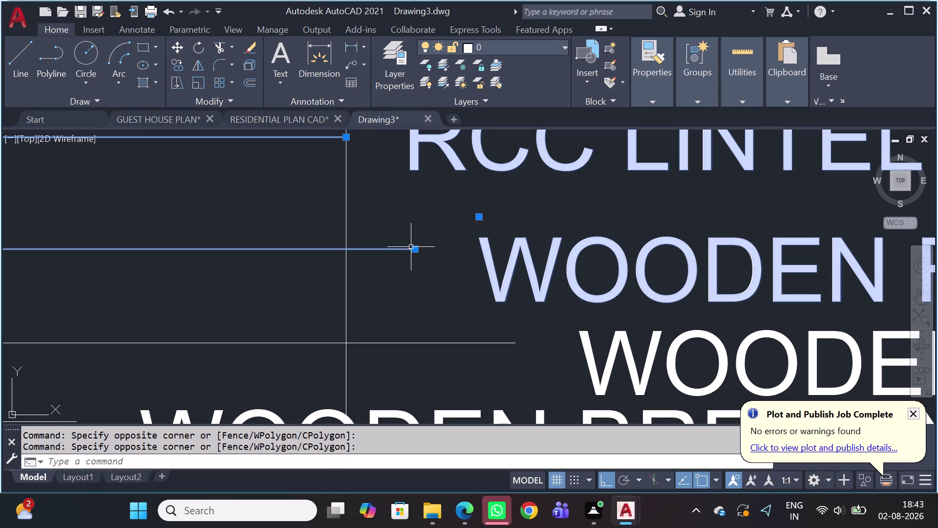
click(413, 250)
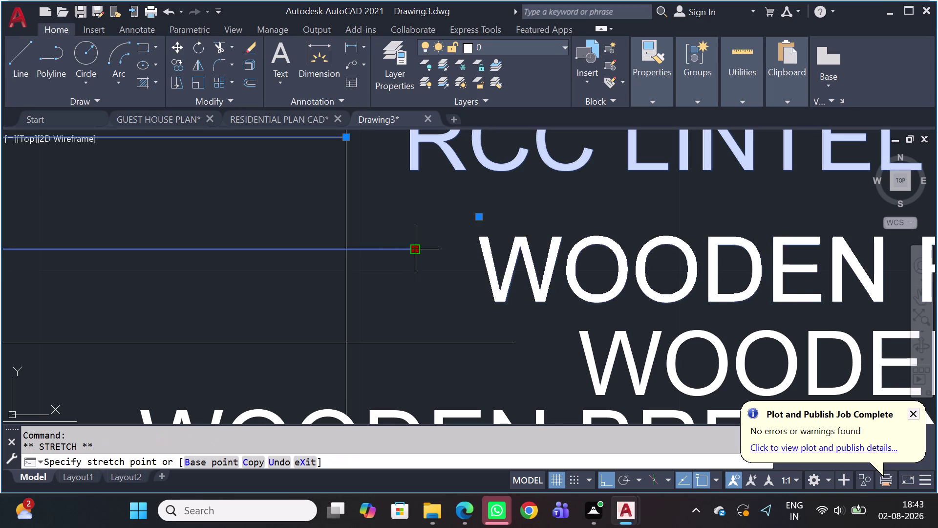
click(351, 248)
scroll(down, 3)
scroll(up, 3)
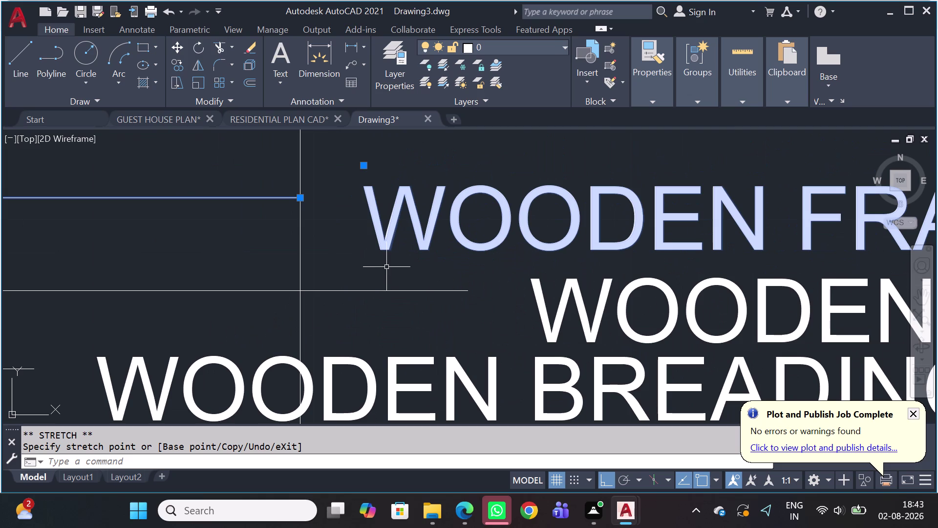
Align the WOODEN TOP RAIL note's text with the frame note.
click(395, 299)
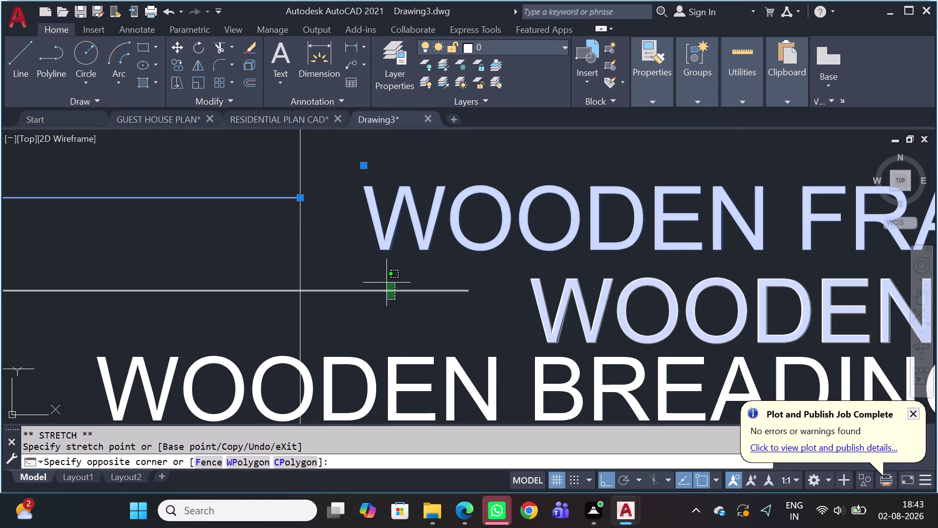
click(387, 283)
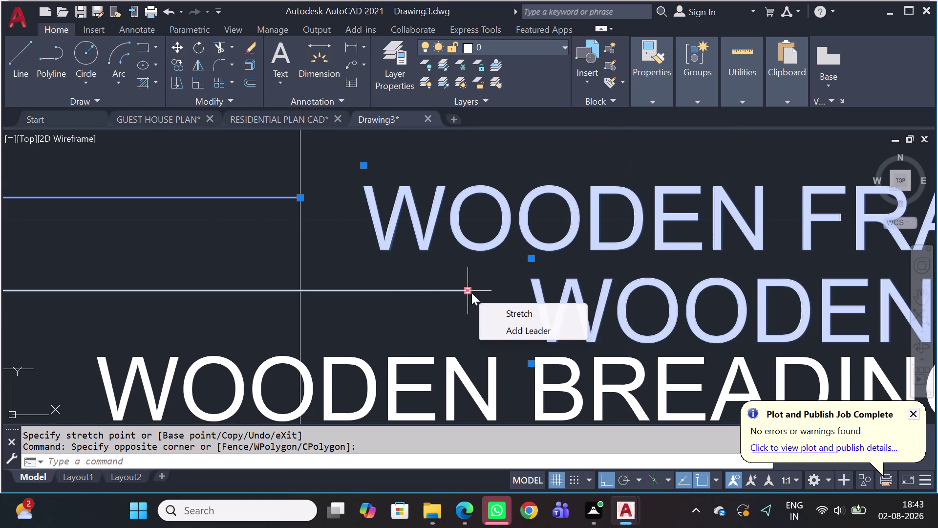
click(471, 293)
click(350, 288)
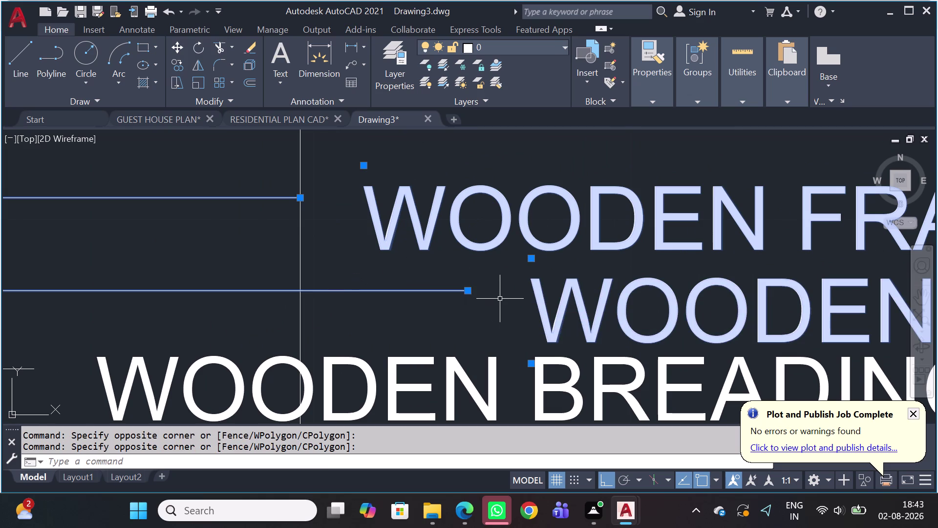
click(465, 289)
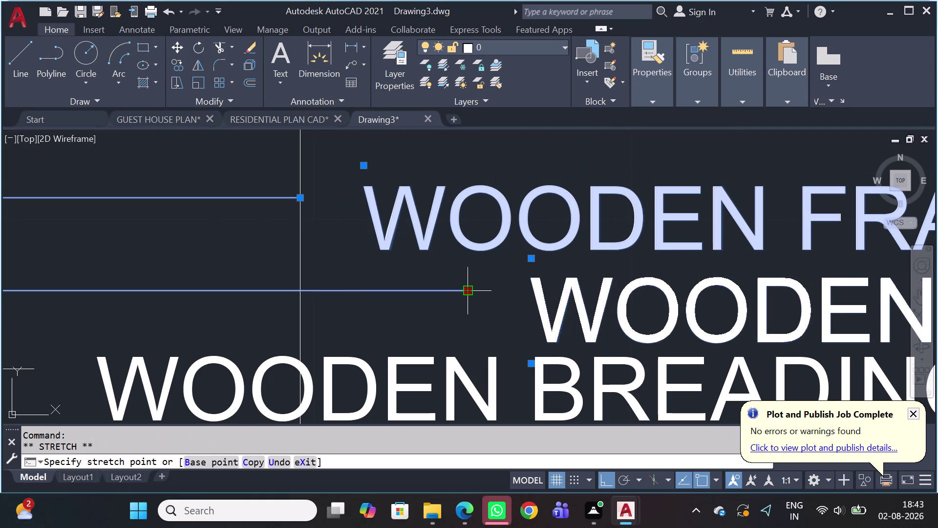
click(301, 290)
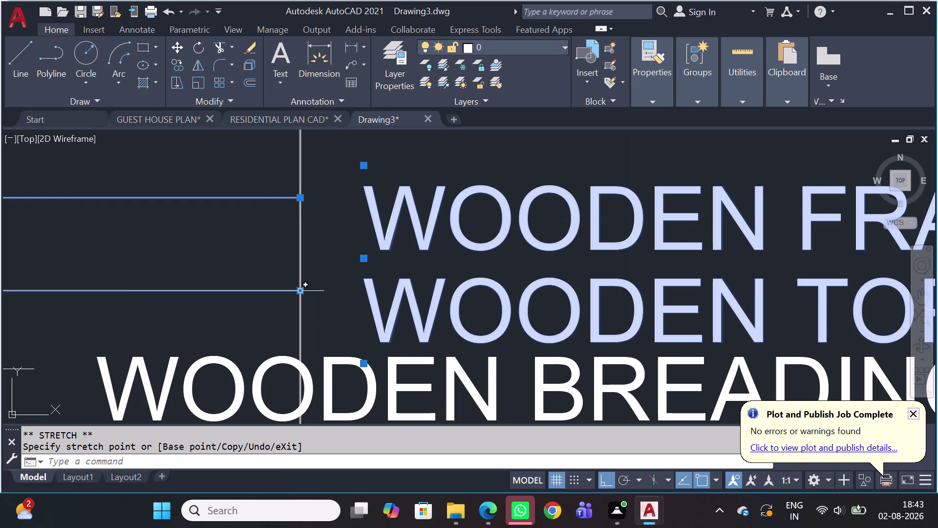
scroll(down, 3)
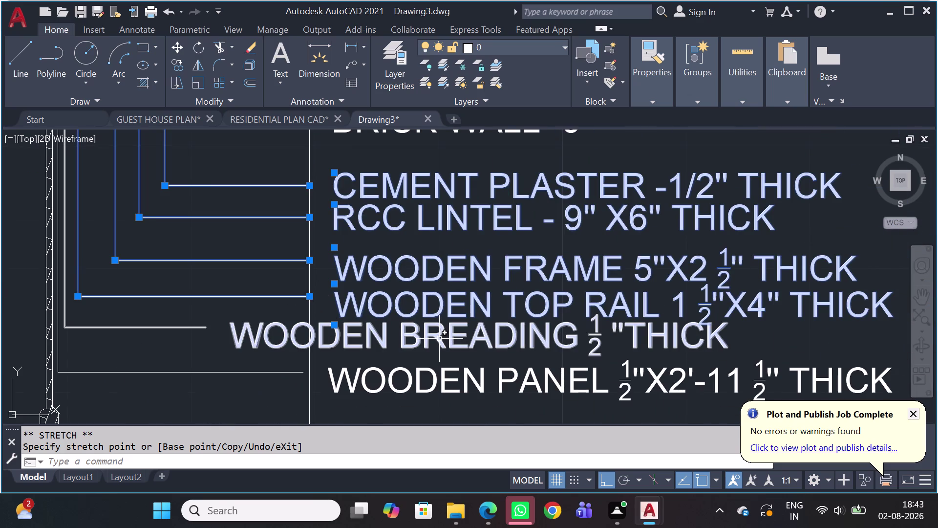
Stretch the WOODEN BREADING note's landing so its text sits under the top rail note.
middle_drag(453, 349, 475, 293)
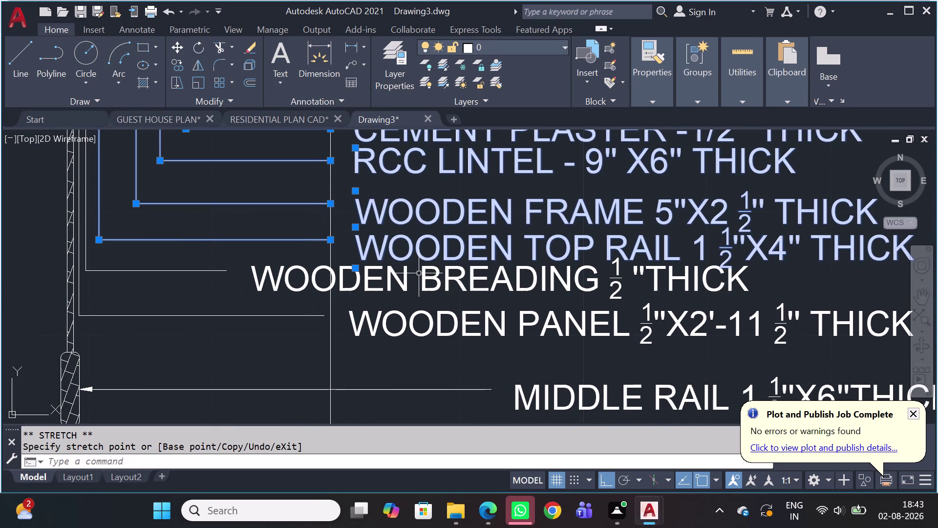
click(416, 284)
click(347, 290)
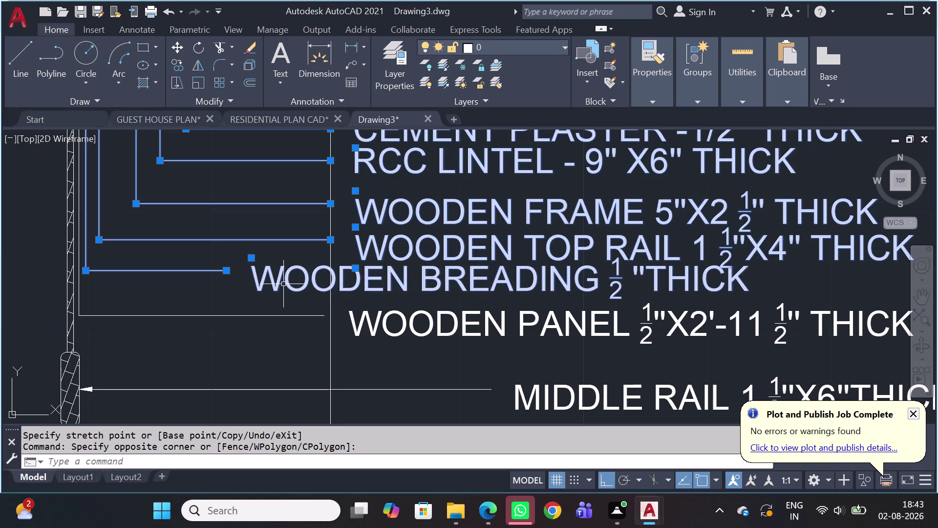
click(250, 257)
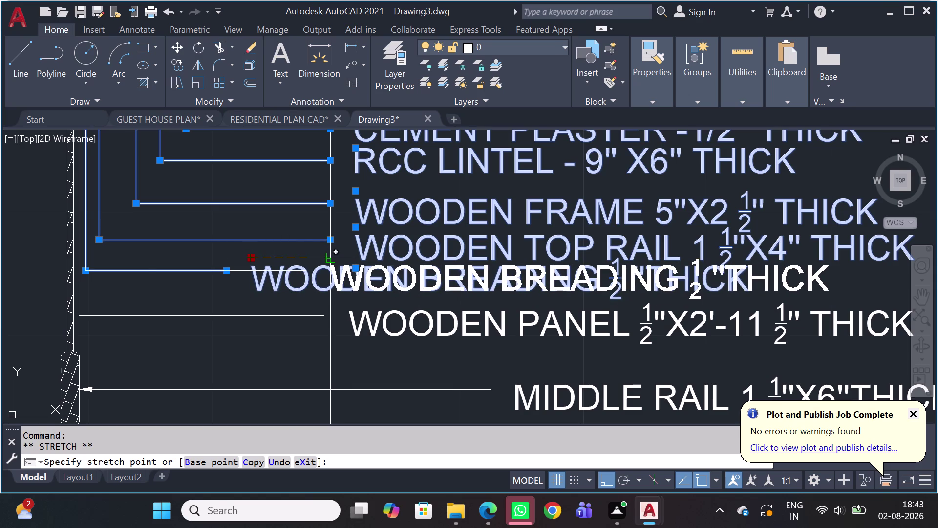
click(354, 260)
scroll(down, 3)
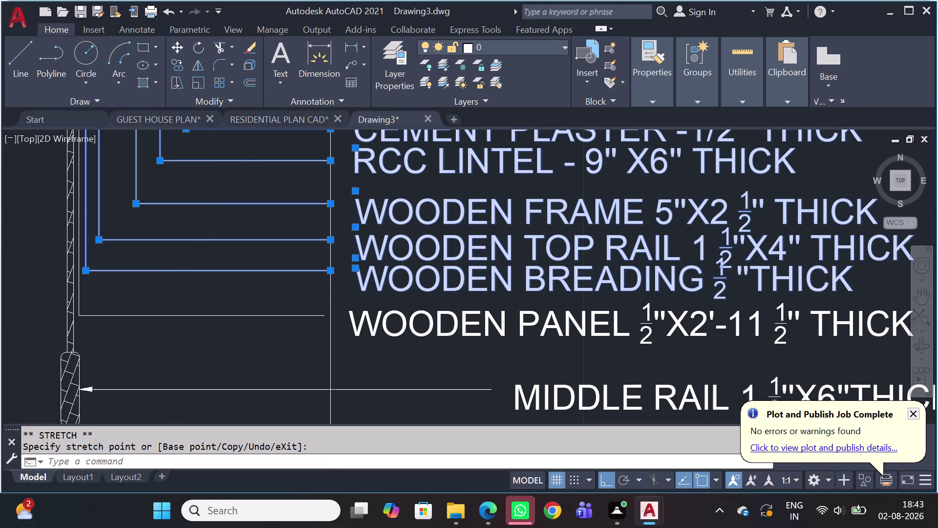
scroll(up, 3)
Extend the WOODEN PANEL note's leader landing to the vertical guide line.
click(354, 305)
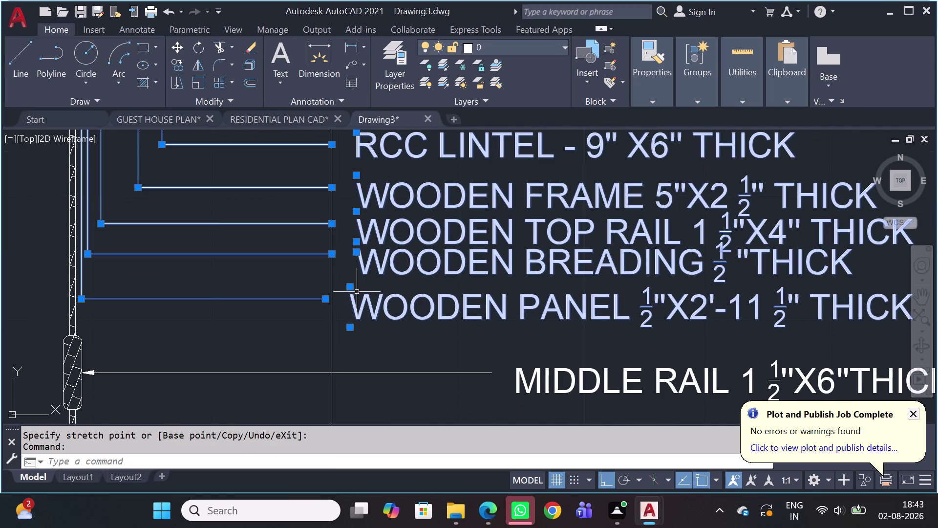
scroll(up, 3)
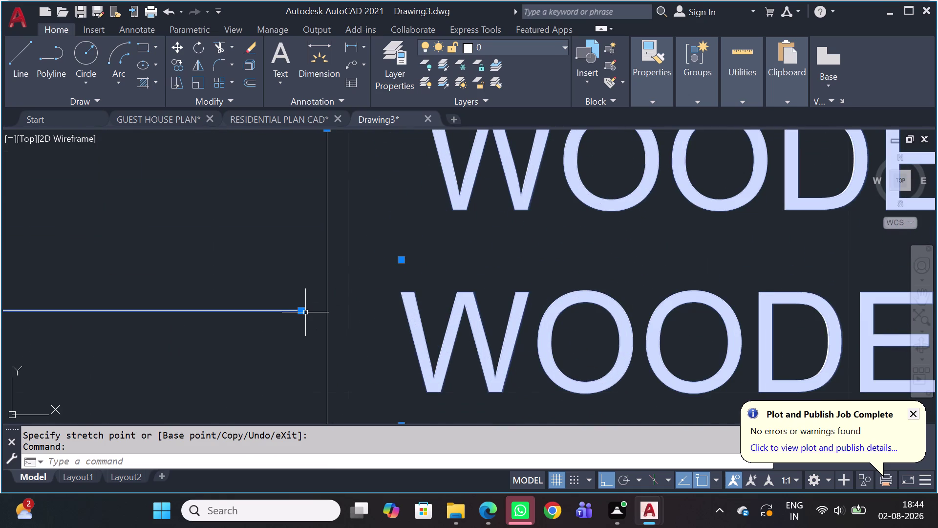
click(303, 311)
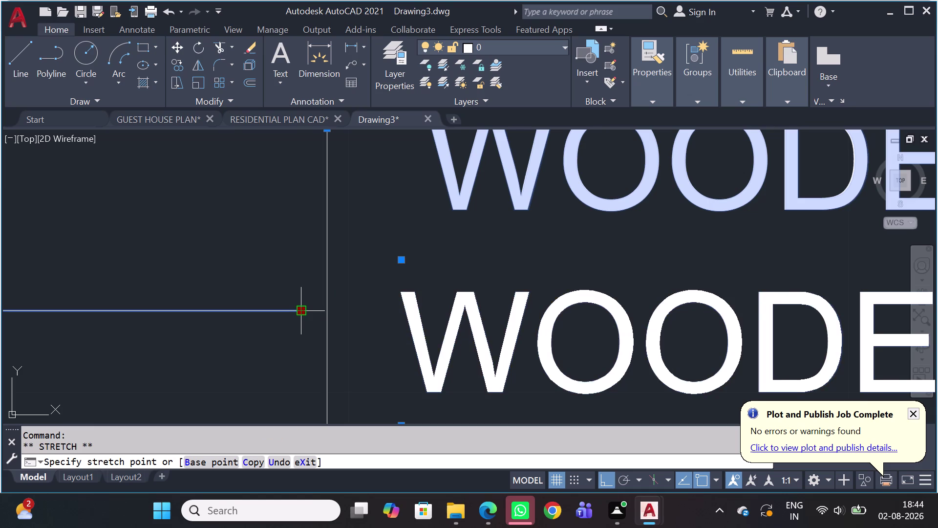
click(329, 308)
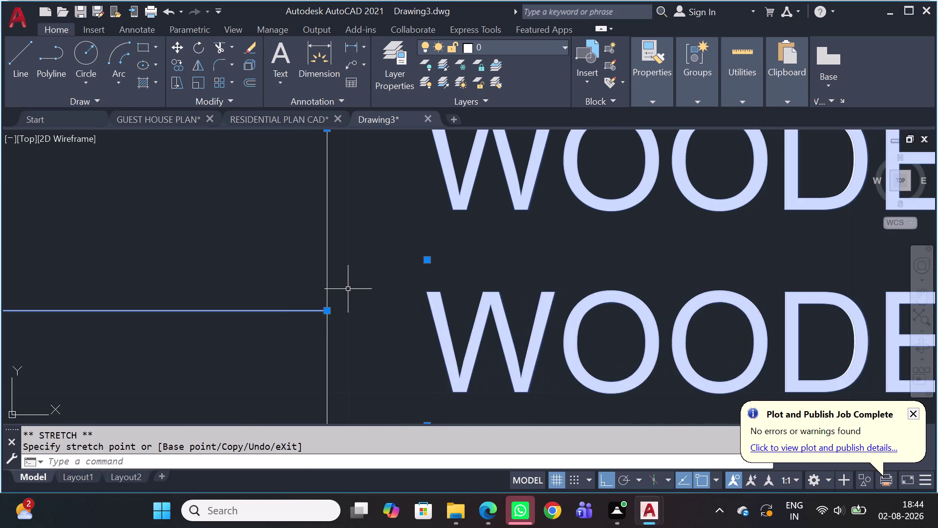
scroll(down, 3)
scroll(up, 3)
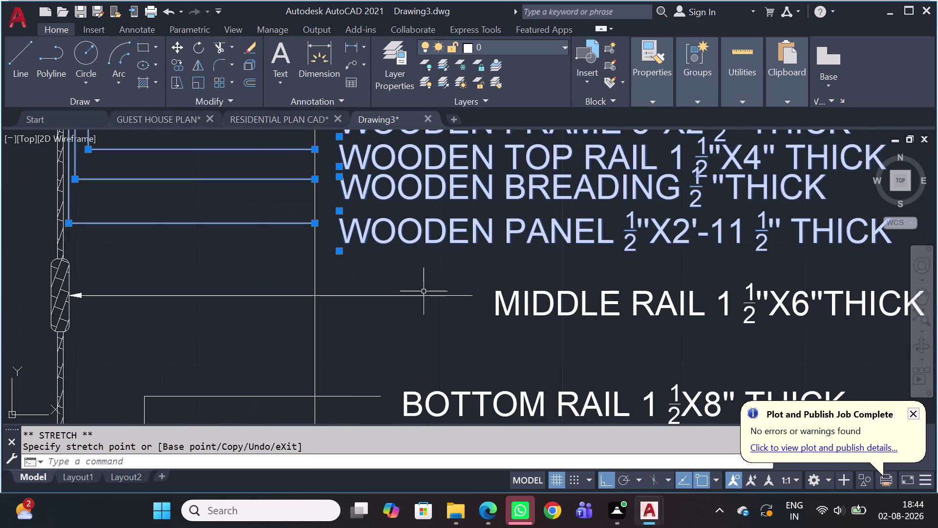
Move the Middle Rail note's text left to align with the notes above.
click(424, 295)
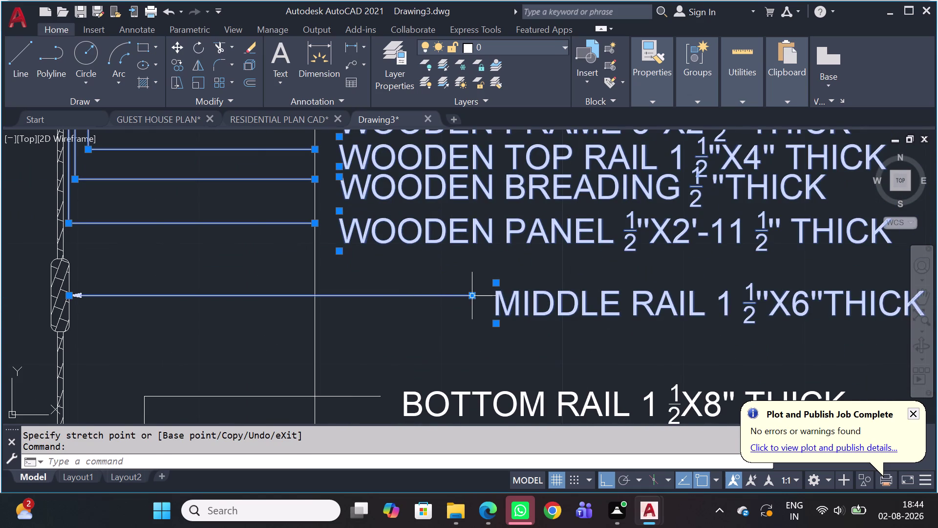
click(471, 297)
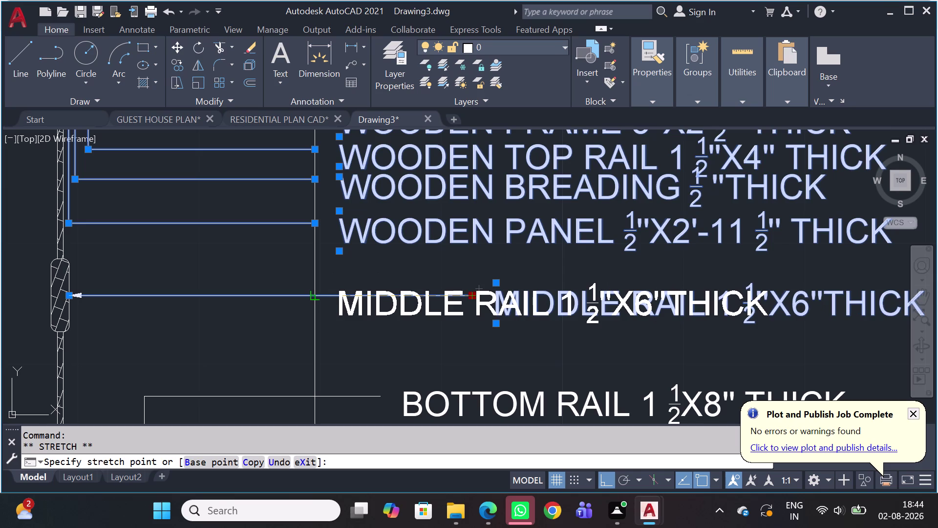
click(311, 293)
scroll(down, 3)
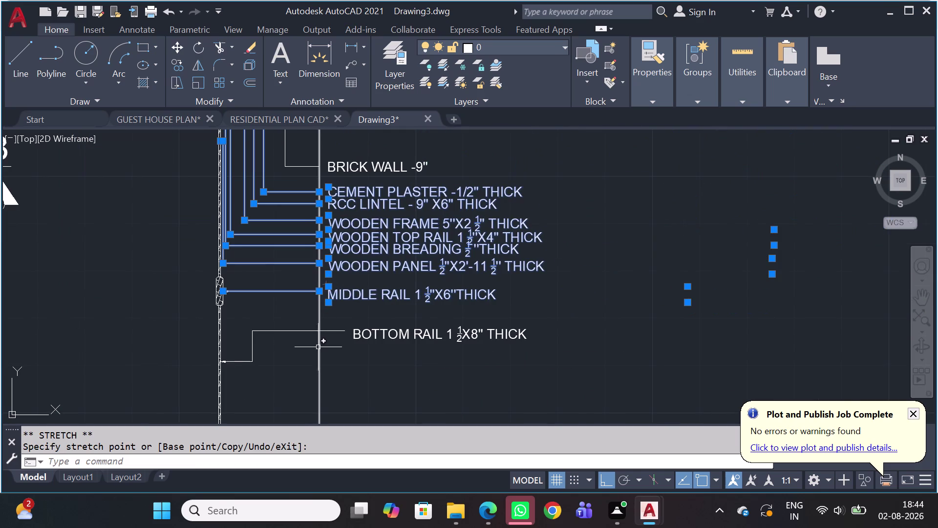
Stretch the Bottom Rail note's landing left onto the vertical guide, then clear the selection.
scroll(up, 3)
click(365, 327)
click(345, 282)
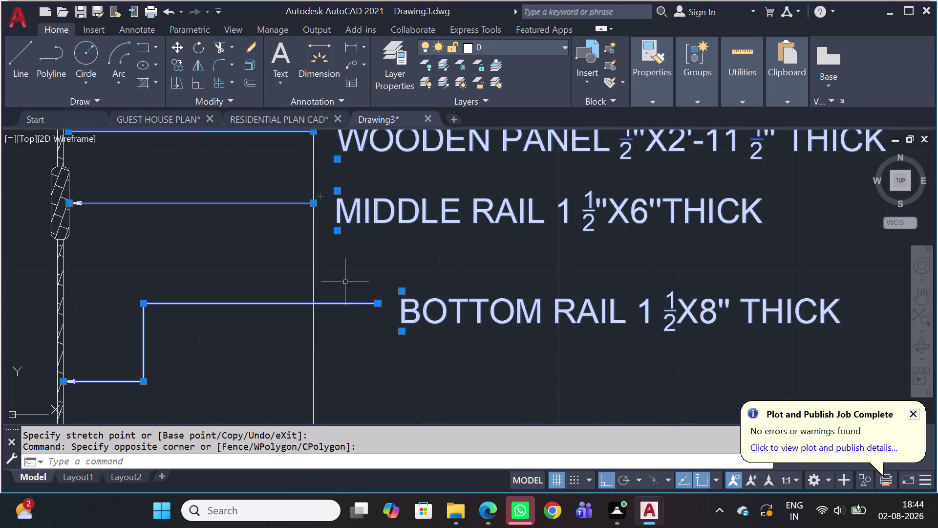
click(377, 310)
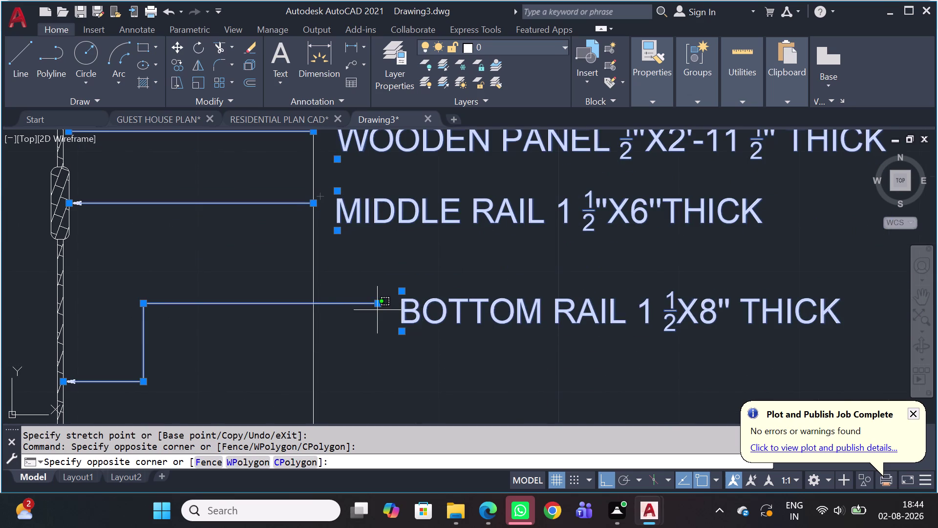
click(345, 307)
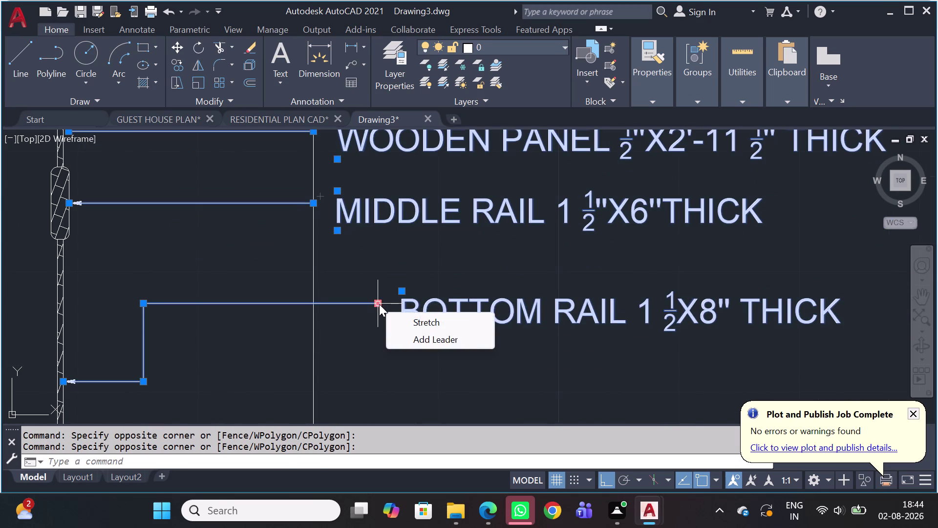
click(379, 304)
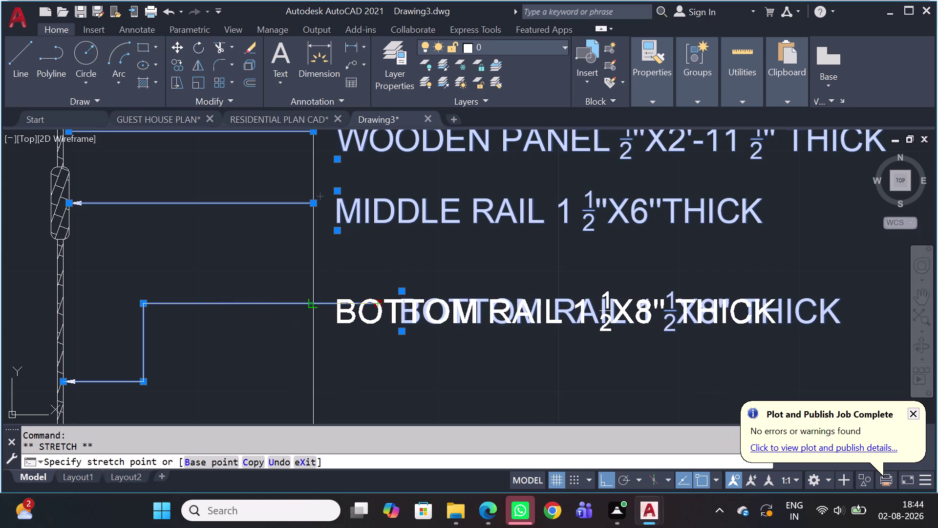
click(317, 302)
scroll(down, 3)
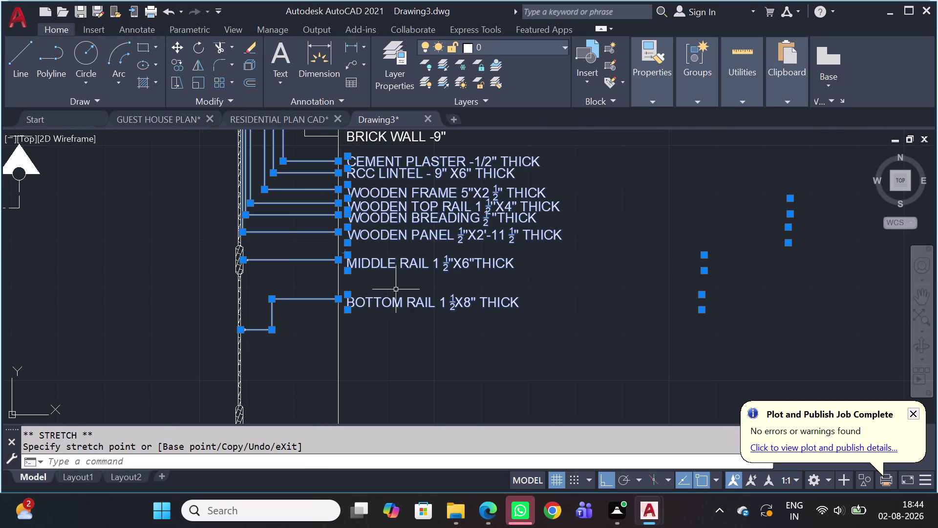
key(Escape)
key(Escape)
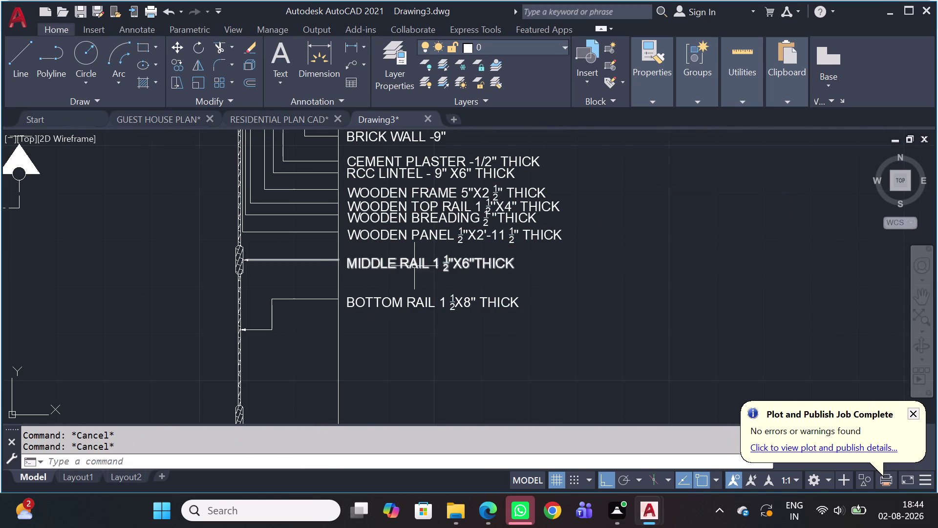
scroll(down, 3)
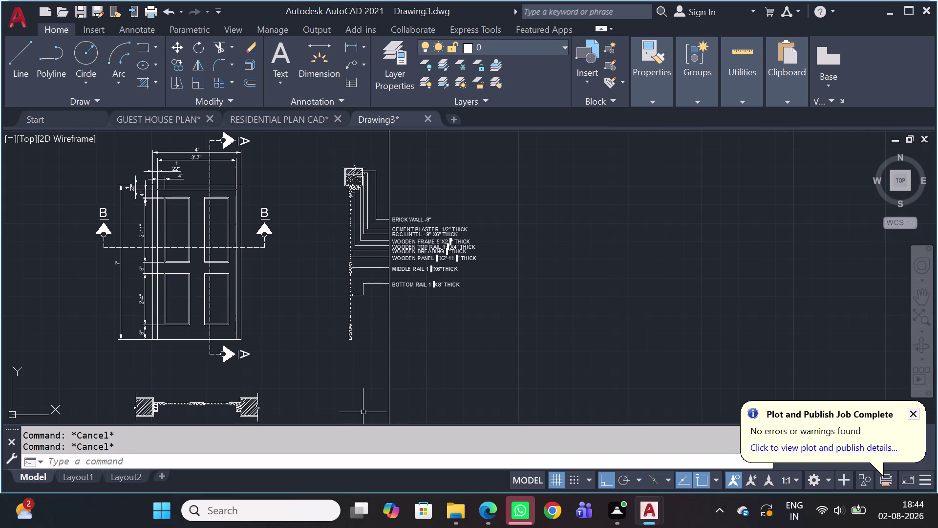
Window-select the vertical guide line below the notes and delete it.
scroll(up, 3)
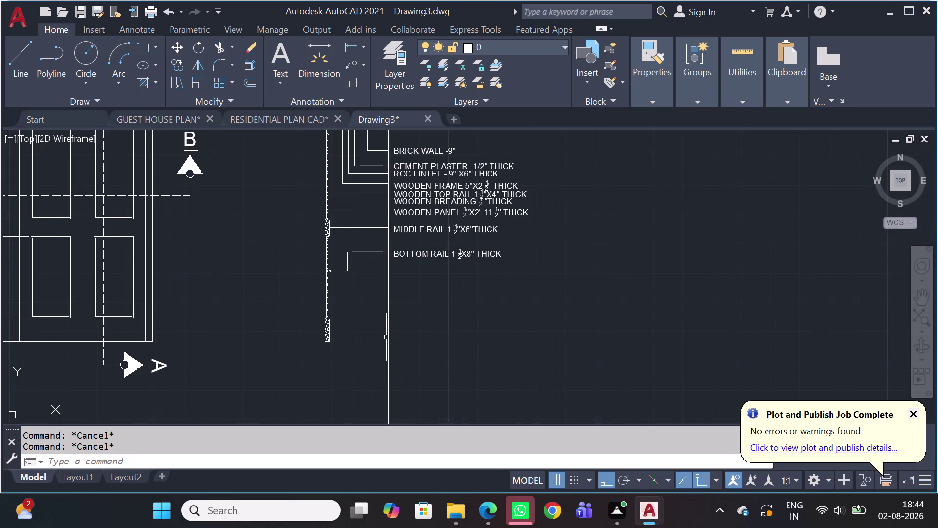
scroll(up, 3)
click(422, 333)
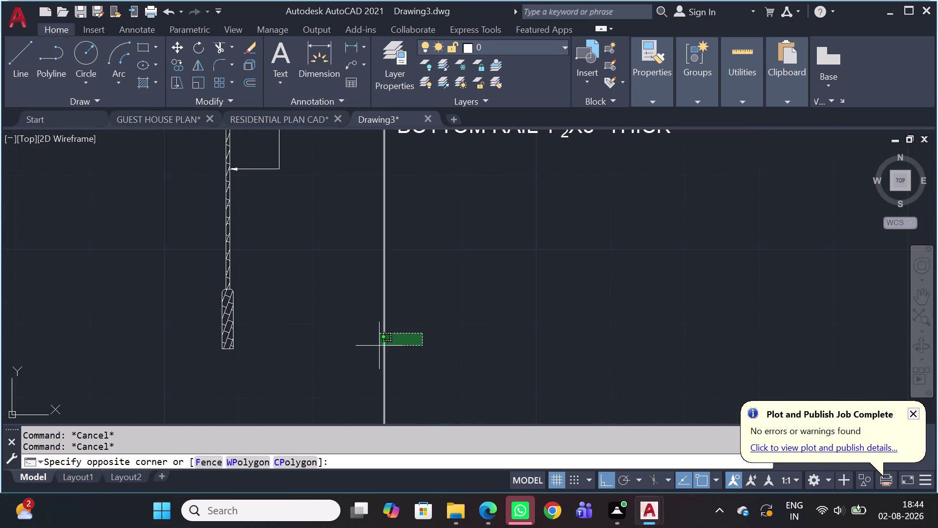
drag(374, 348, 372, 355)
key(Delete)
Pan and zoom around the door section to review the full stack of aligned notes.
scroll(down, 3)
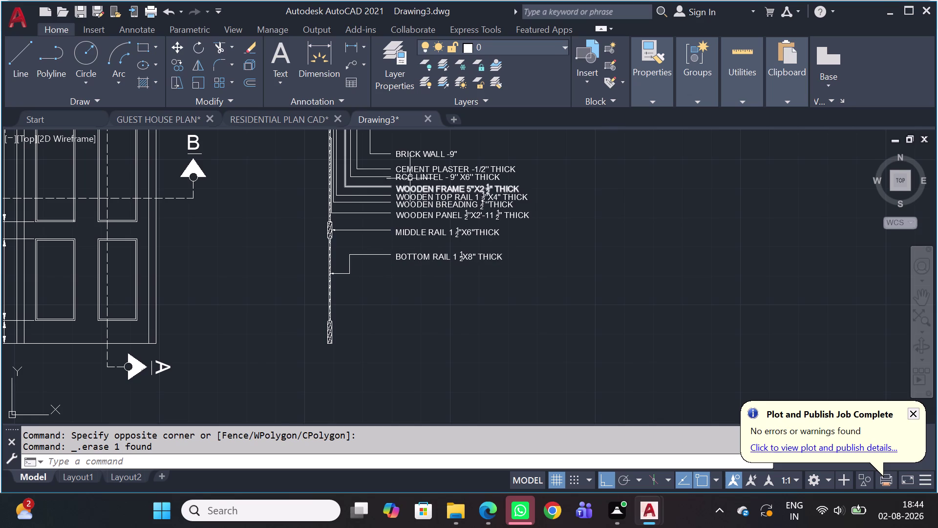
scroll(up, 3)
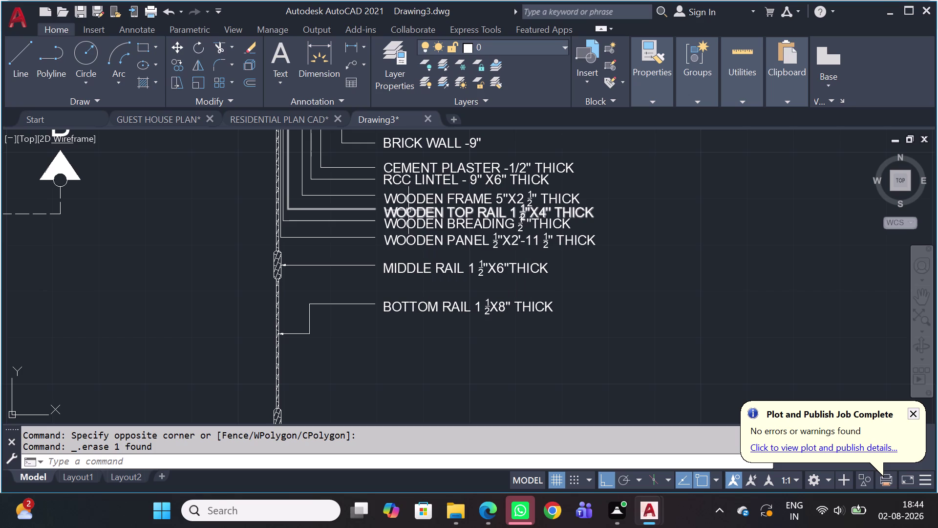
scroll(down, 3)
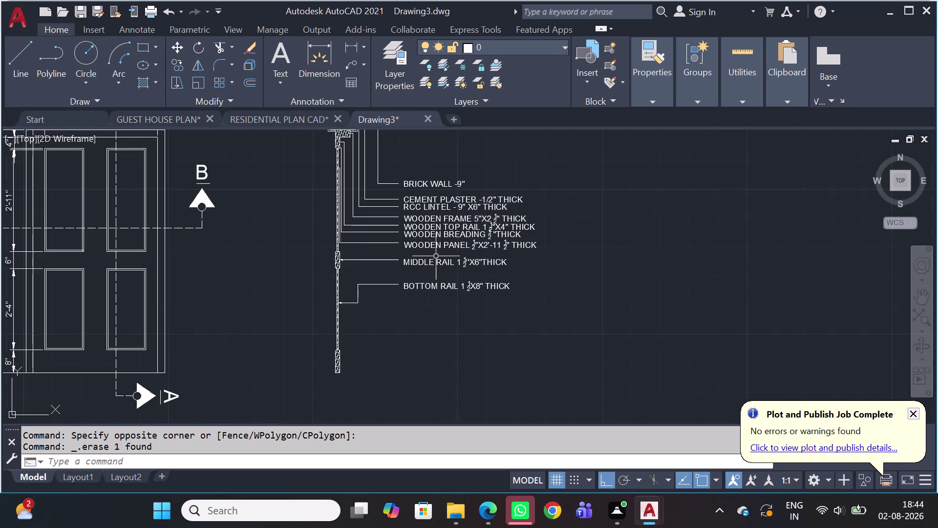
middle_drag(404, 239, 477, 215)
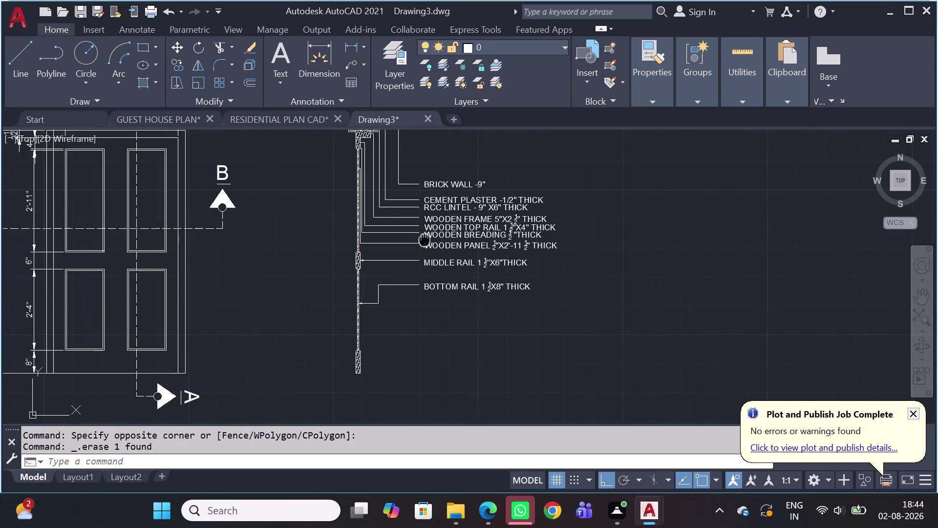
middle_drag(478, 215, 484, 212)
scroll(down, 3)
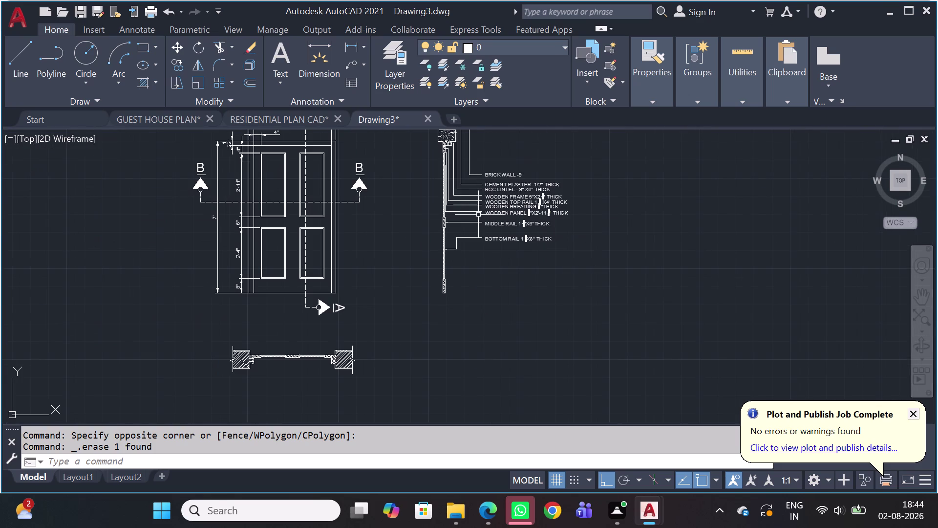
scroll(up, 3)
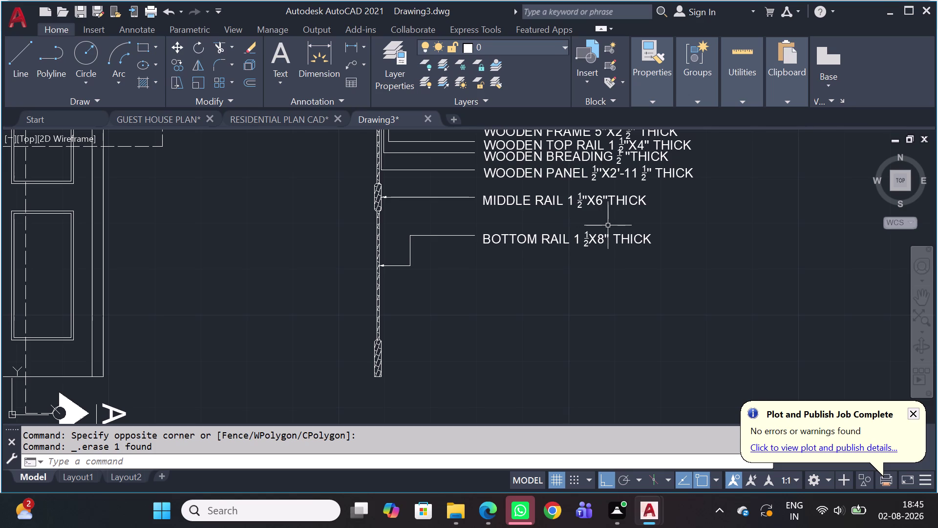
middle_drag(604, 238, 599, 330)
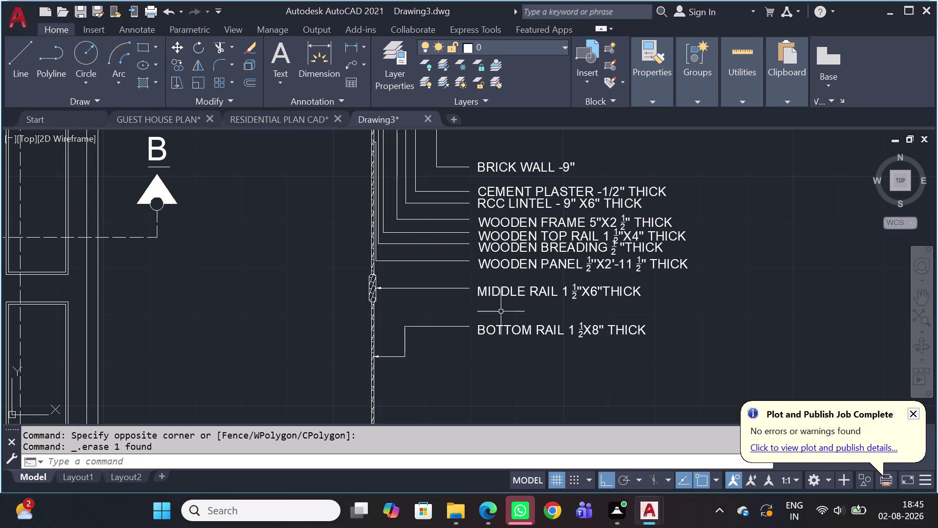
scroll(down, 3)
scroll(up, 3)
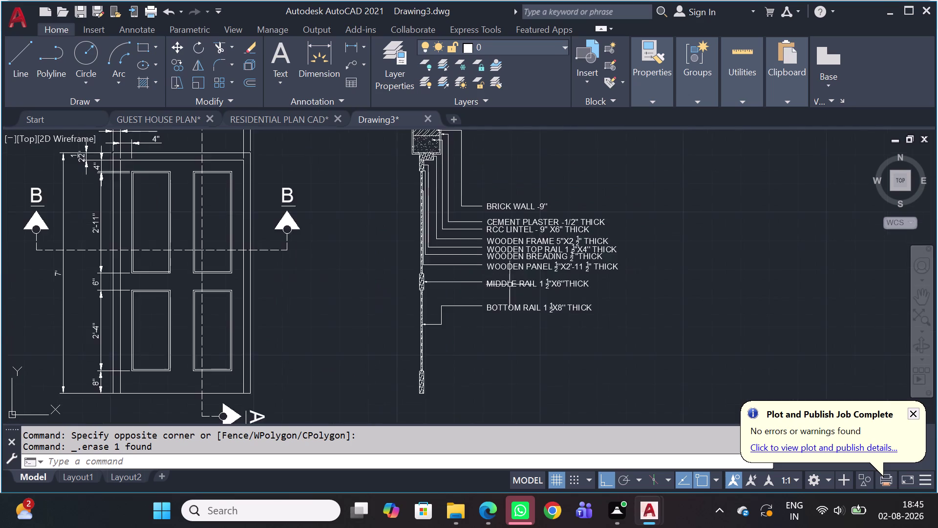
scroll(up, 3)
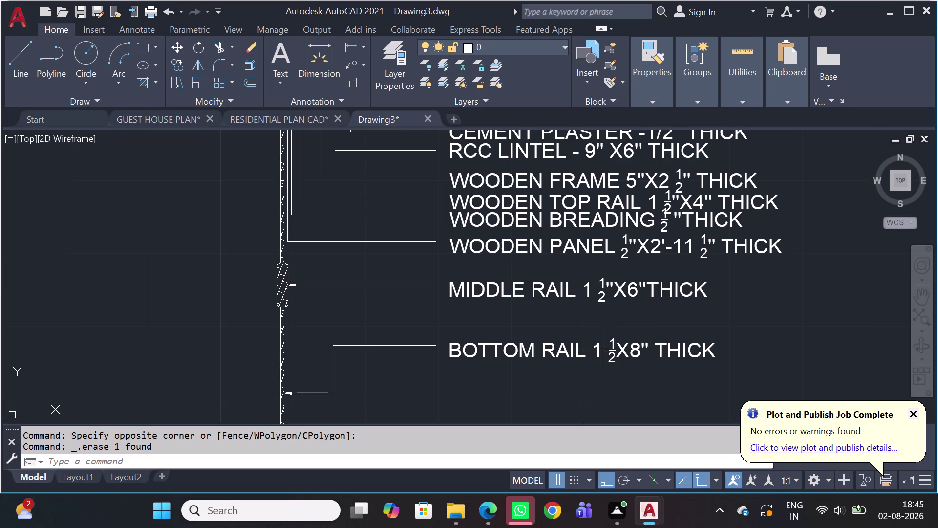
scroll(down, 3)
middle_drag(645, 345, 664, 332)
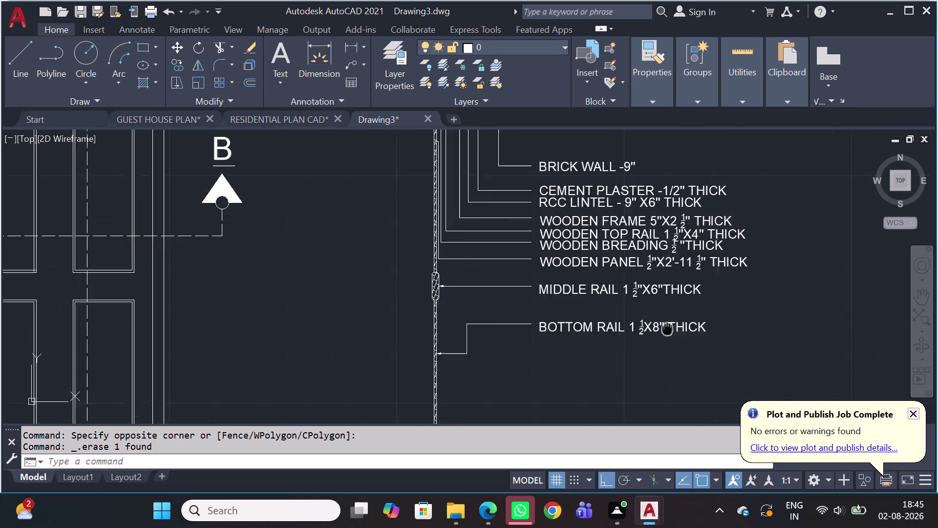
middle_drag(664, 332, 679, 318)
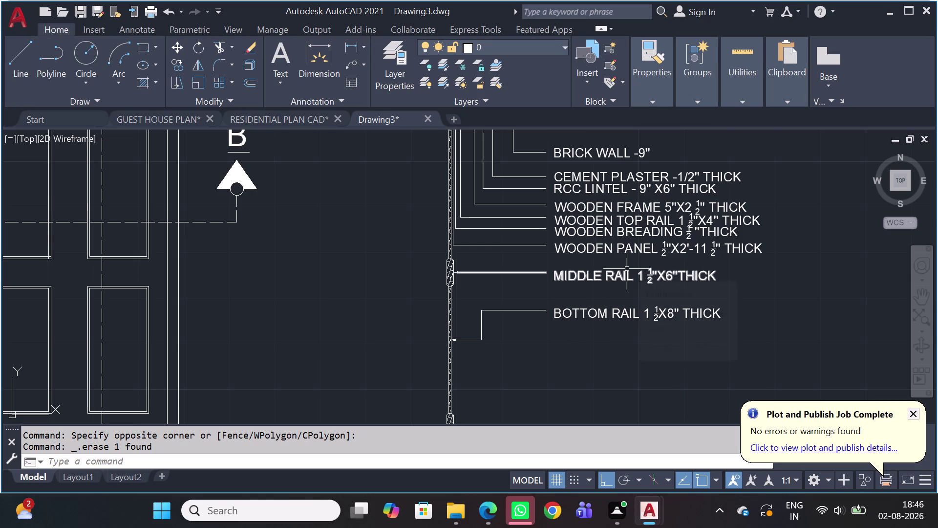
Start a new multileader with its arrowhead on the door section's bottom rail.
scroll(down, 3)
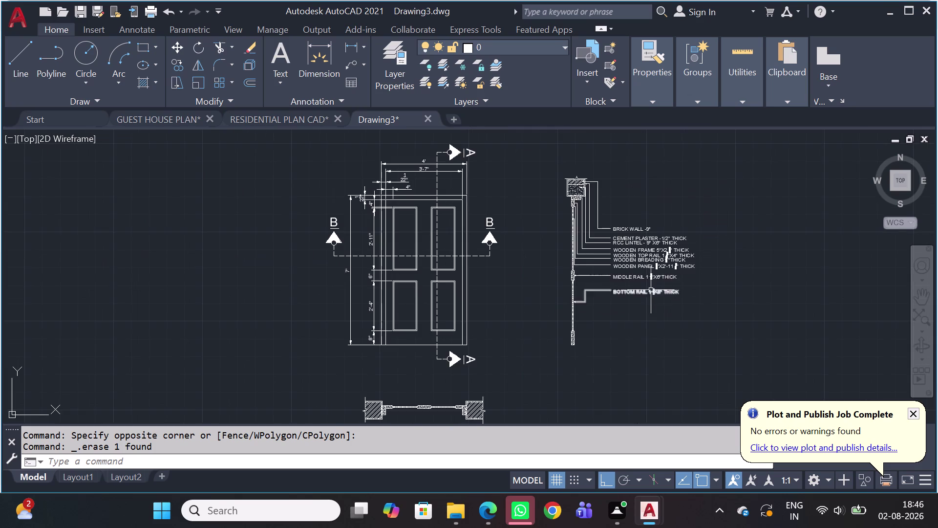
scroll(up, 3)
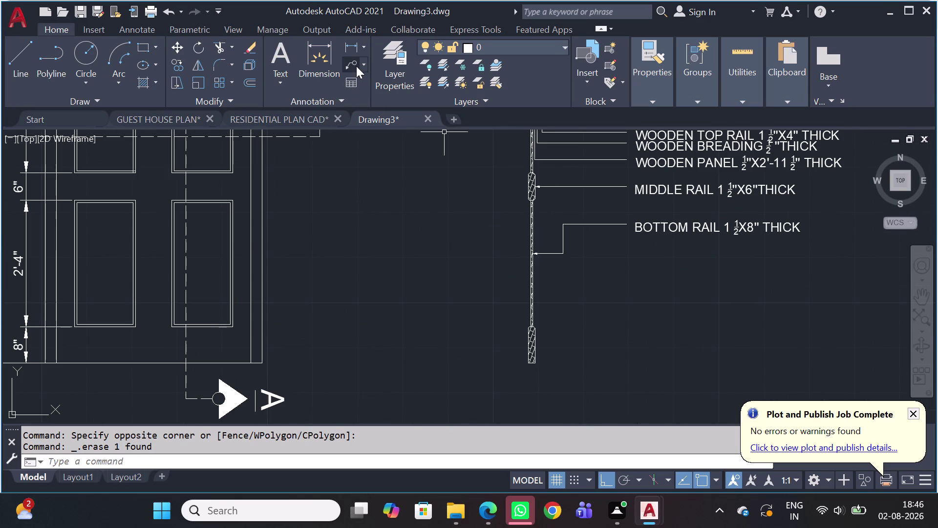
click(355, 69)
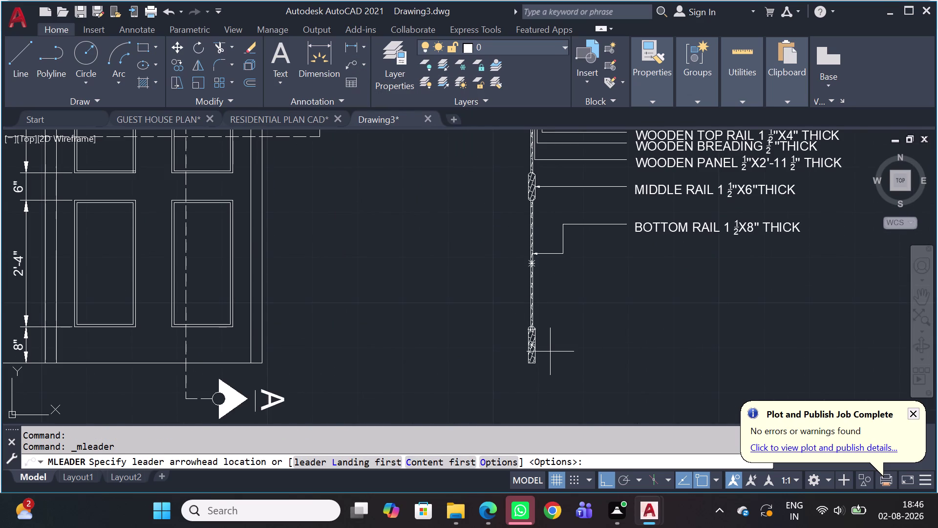
scroll(up, 3)
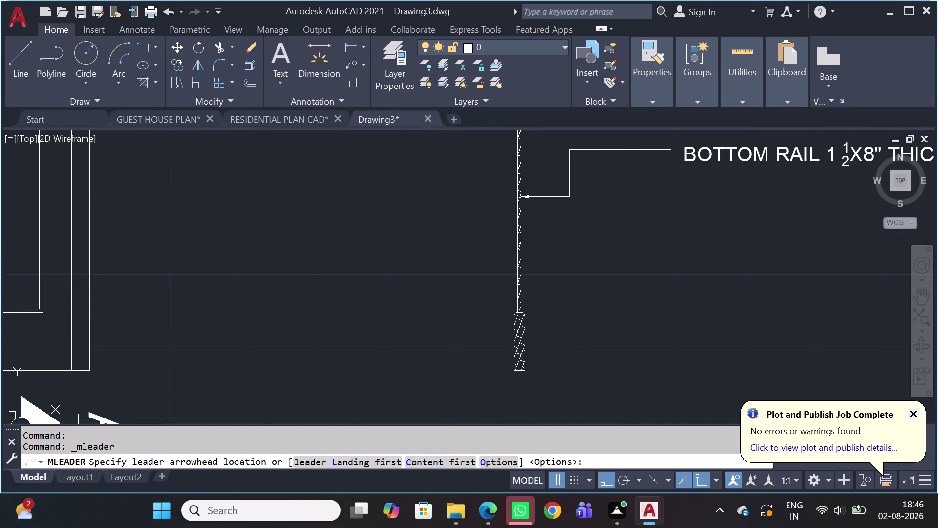
scroll(up, 3)
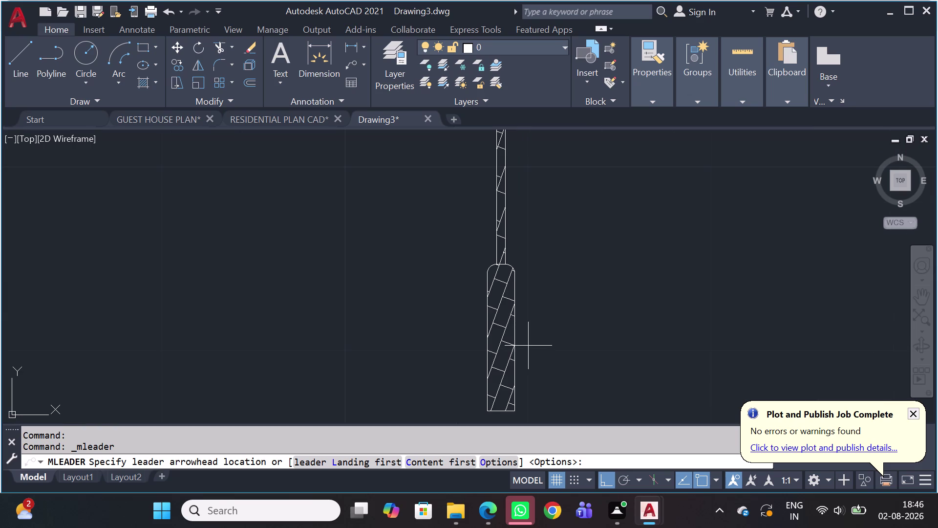
click(510, 342)
Set the leader's bend beside the lower rail and its landing below the BOTTOM RAIL note.
scroll(down, 3)
scroll(down, 3)
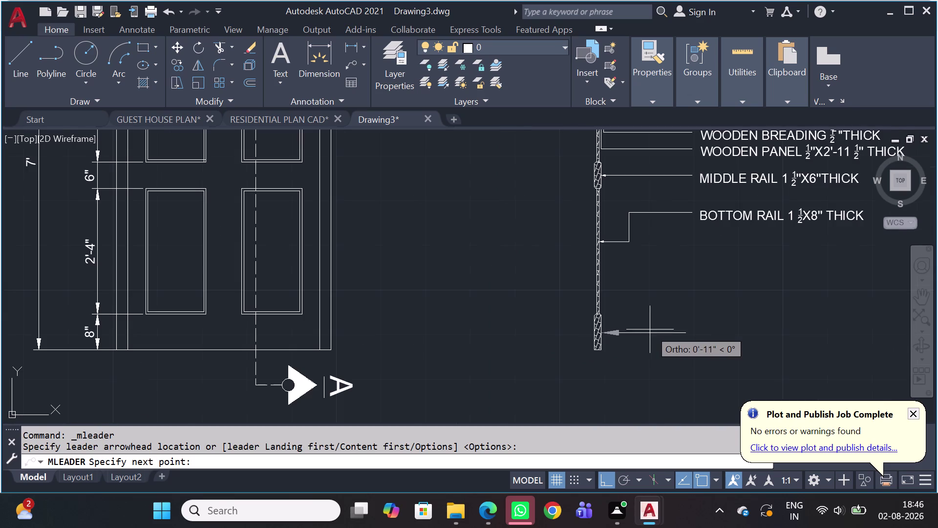
middle_drag(649, 337, 595, 352)
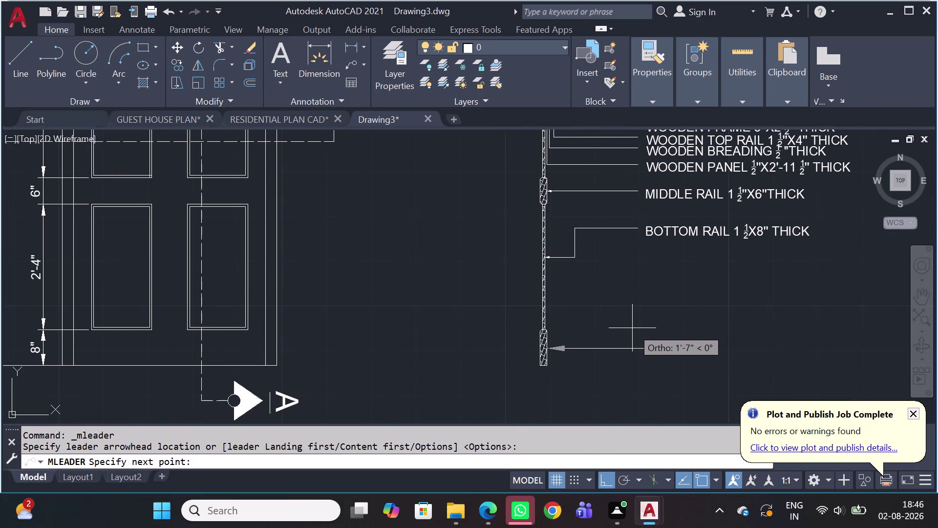
click(635, 337)
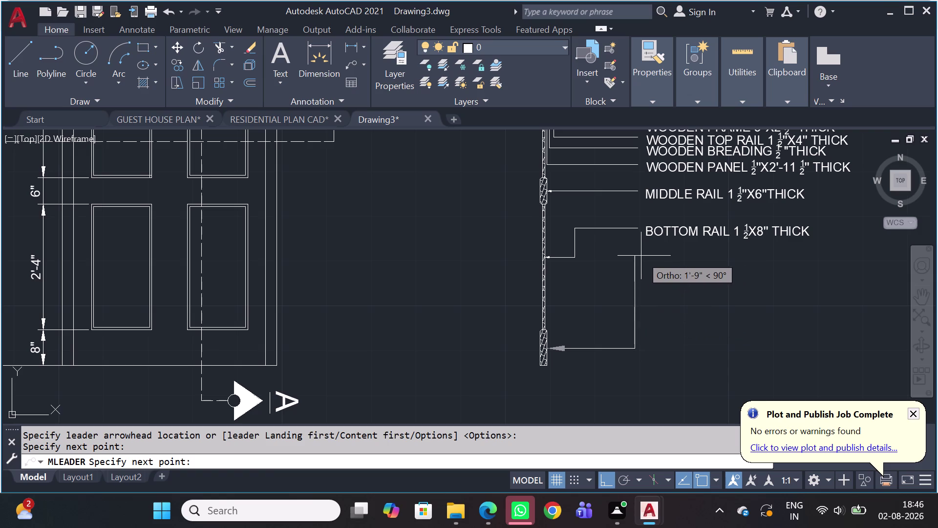
click(641, 252)
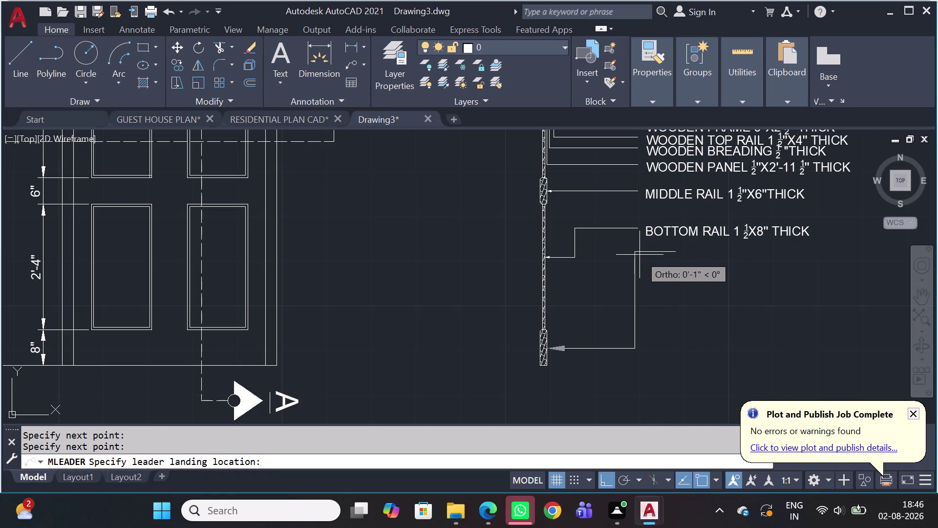
scroll(up, 3)
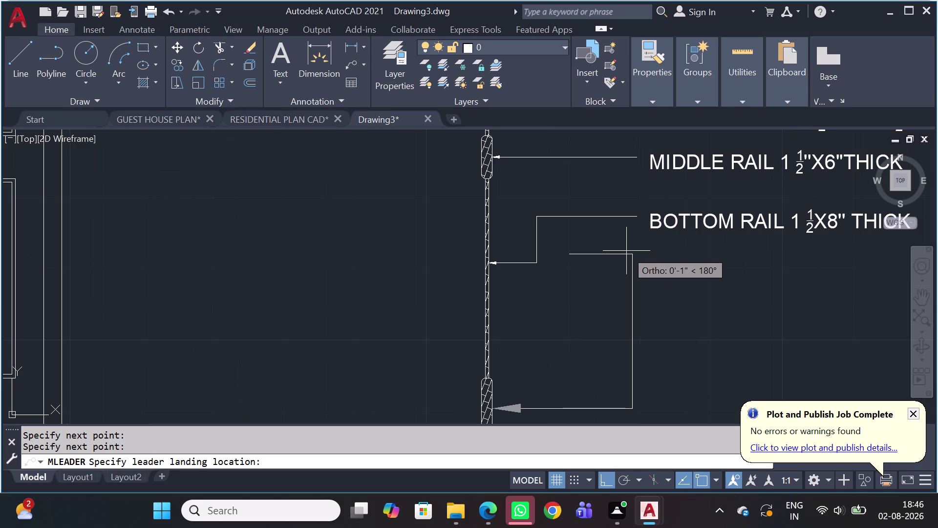
click(650, 253)
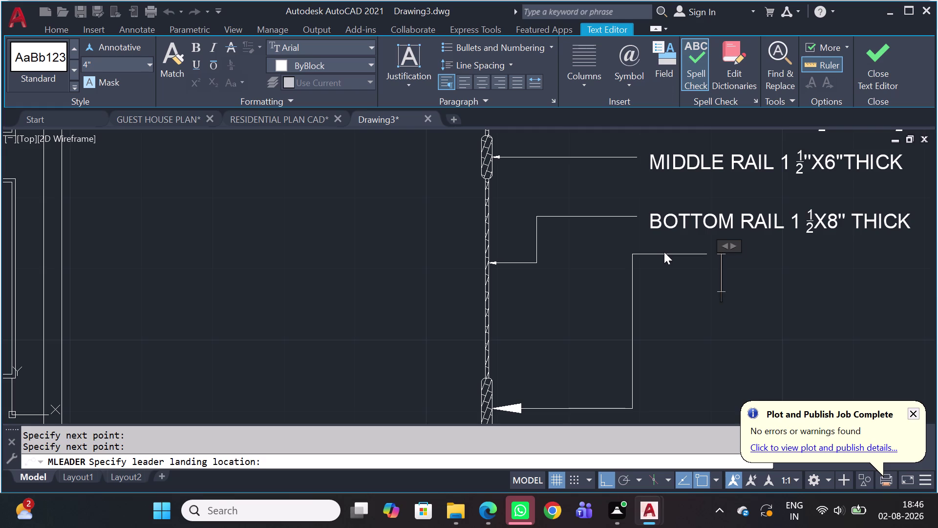
Type 'BOTTOM RAIL 1 1/2' and let the 1/2 autostack into a fraction.
text(BOT)
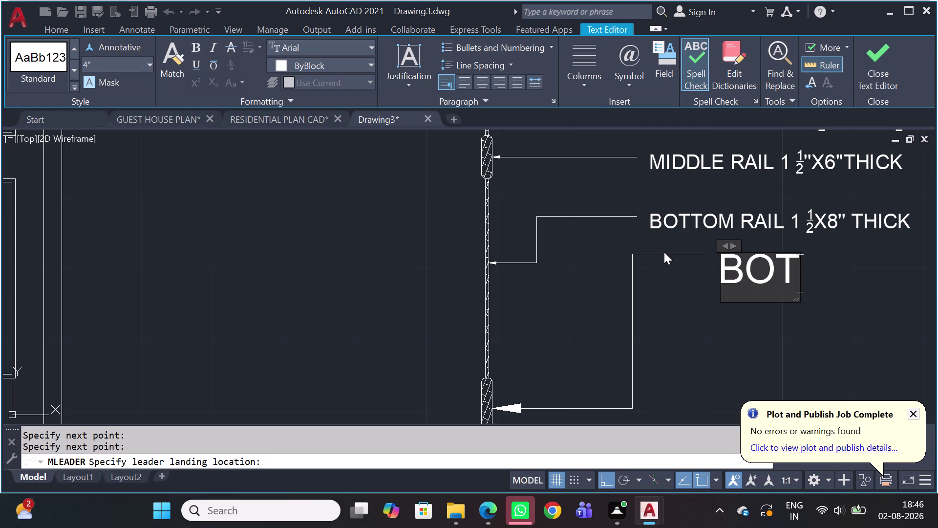
text(TOM)
key(space)
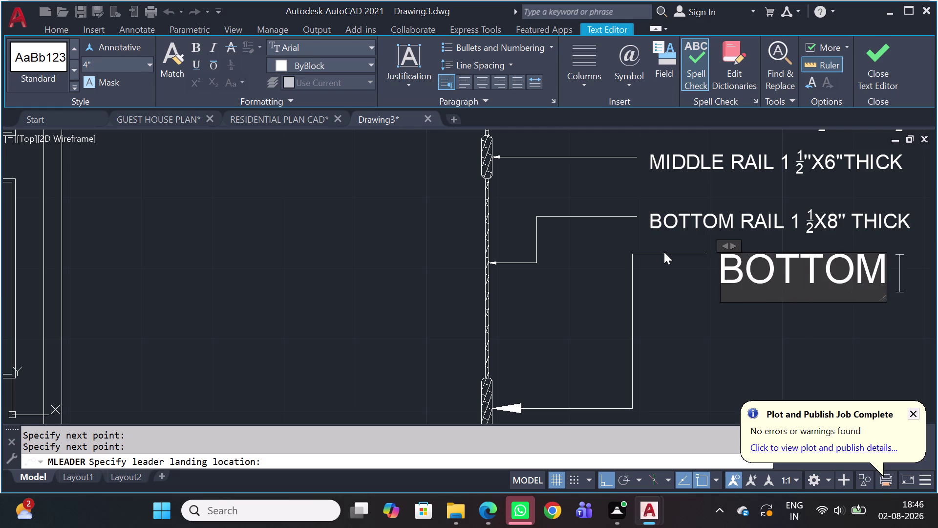
text(RAIL)
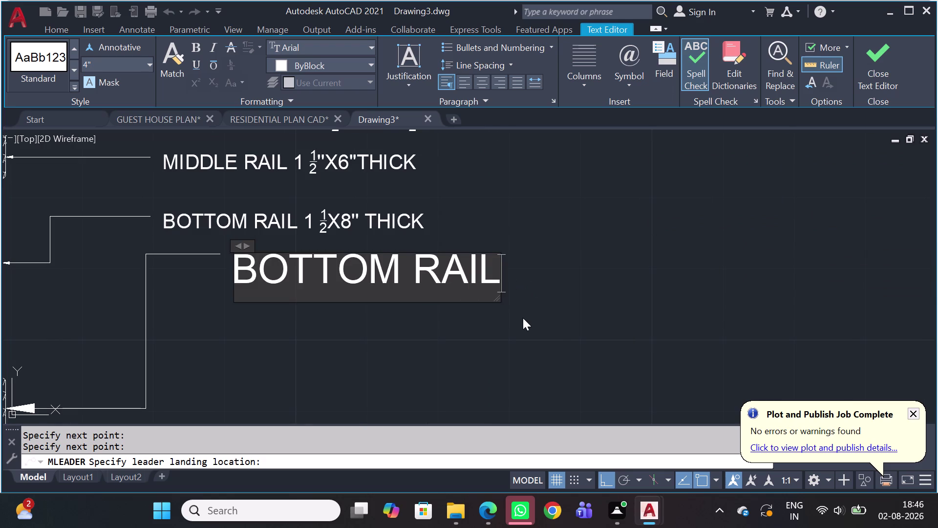
key(space)
key(1)
key(space)
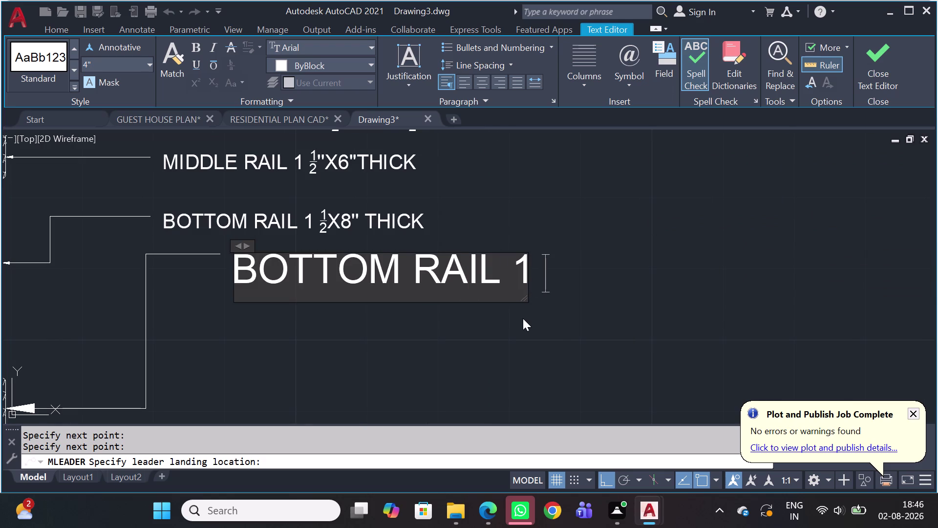
key(1)
text(/)
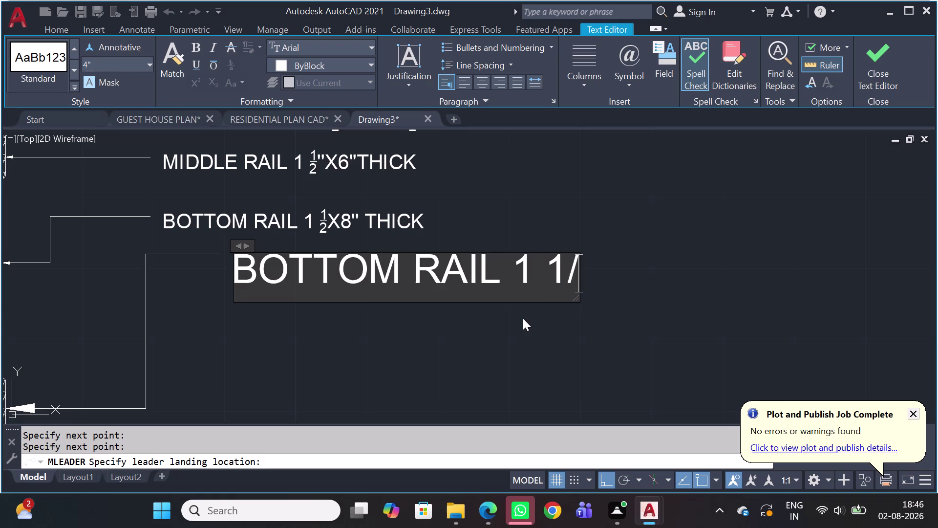
text(2)
key(Return)
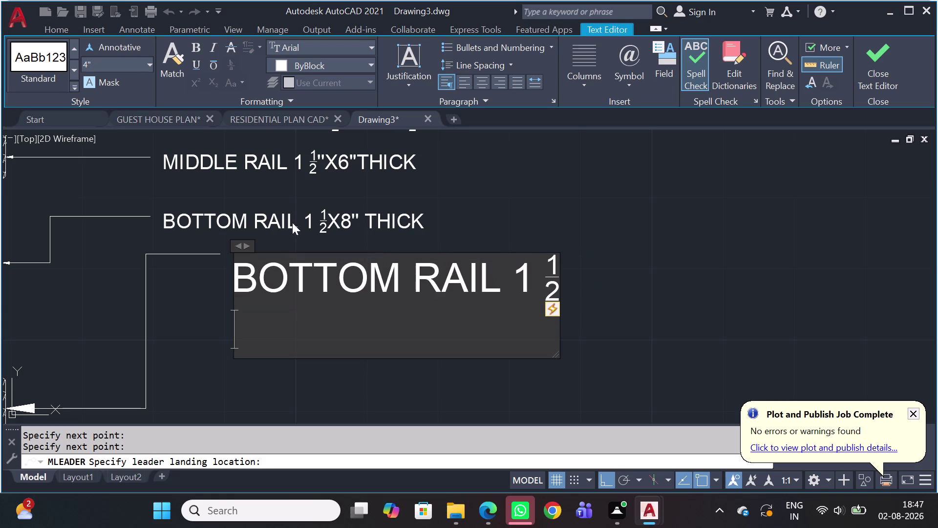
Resize the note's text box wider so the text fits on one line.
click(249, 249)
drag(246, 247, 446, 251)
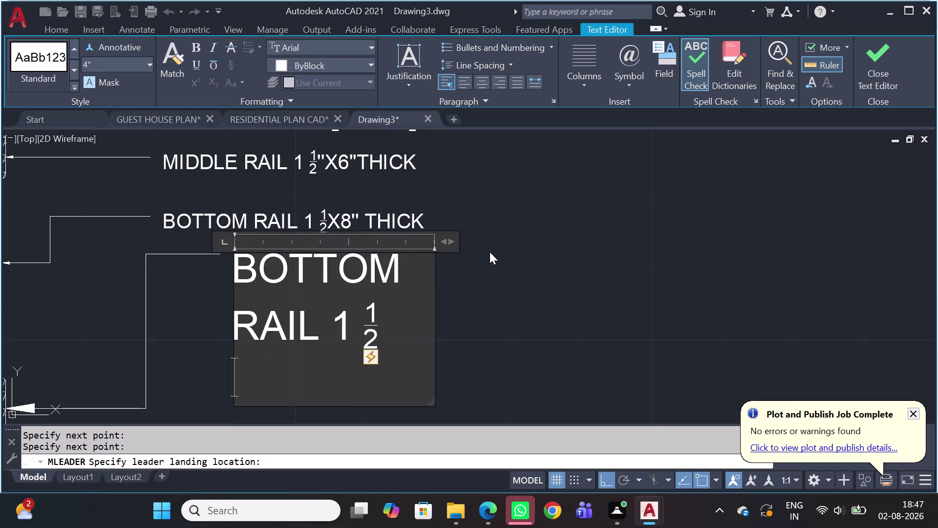
click(454, 241)
drag(446, 242, 698, 233)
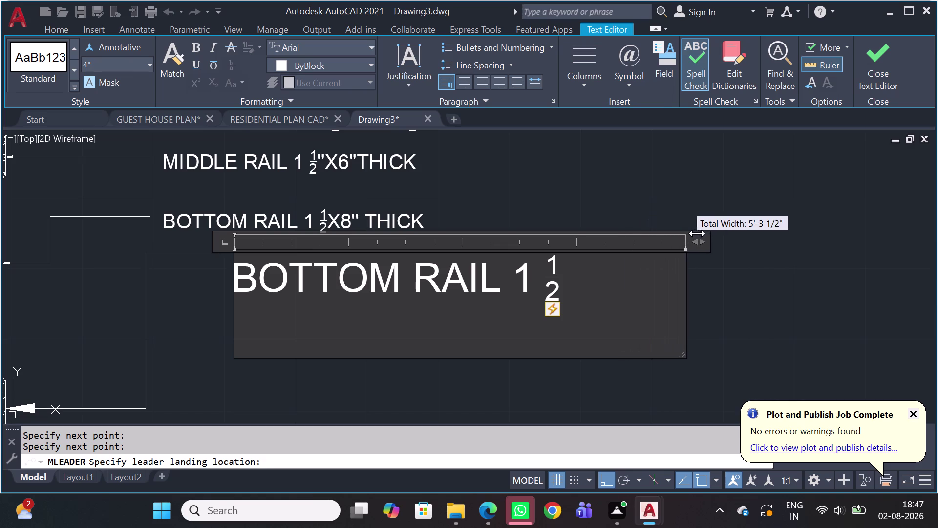
drag(698, 233, 701, 232)
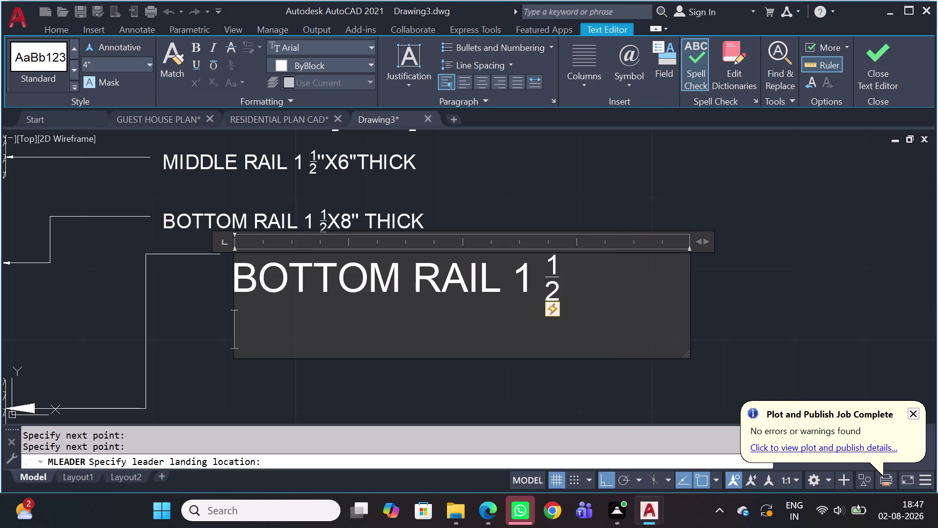
click(587, 277)
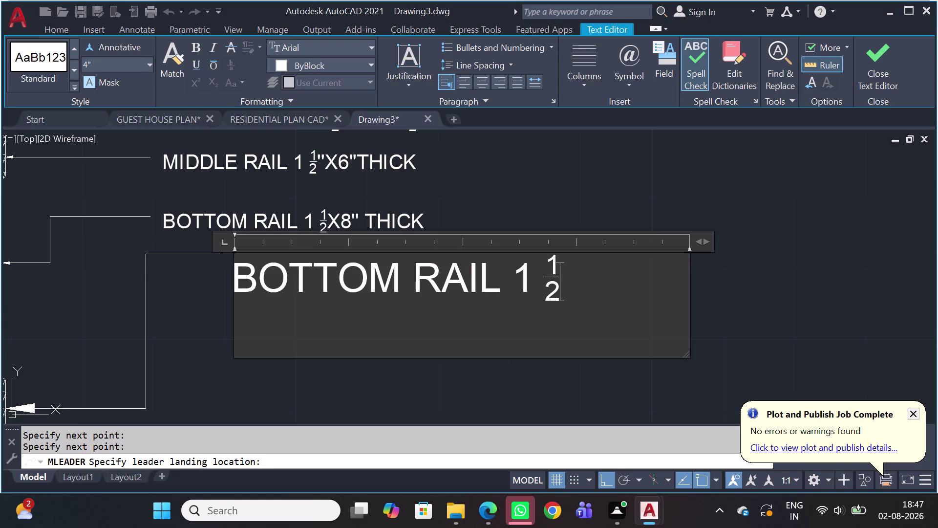
Finish the text with 'X8" THICK', widening the box, and close the editor.
key(x)
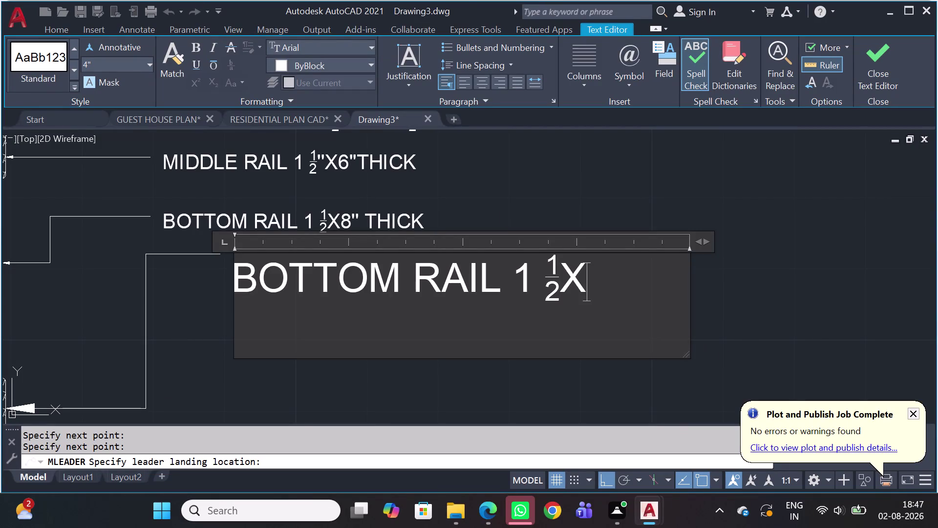
key(8)
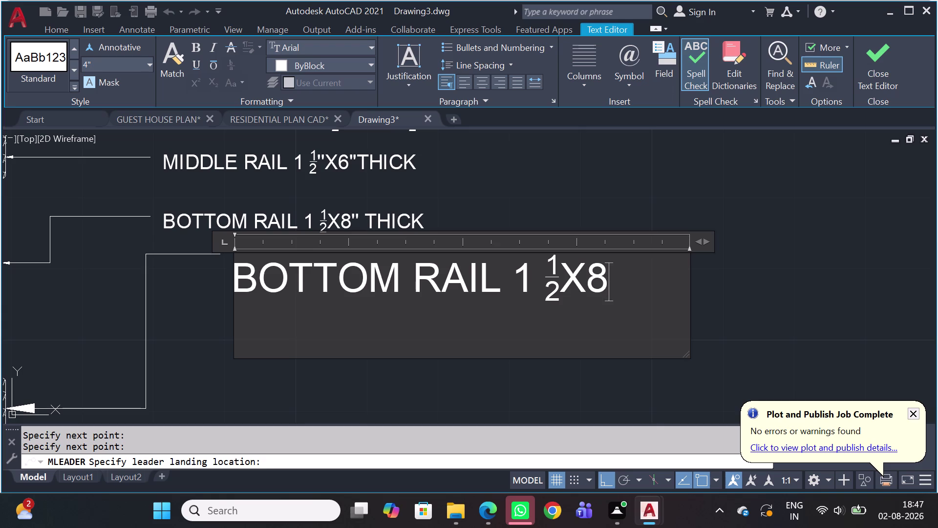
text('')
key(space)
drag(696, 245, 722, 240)
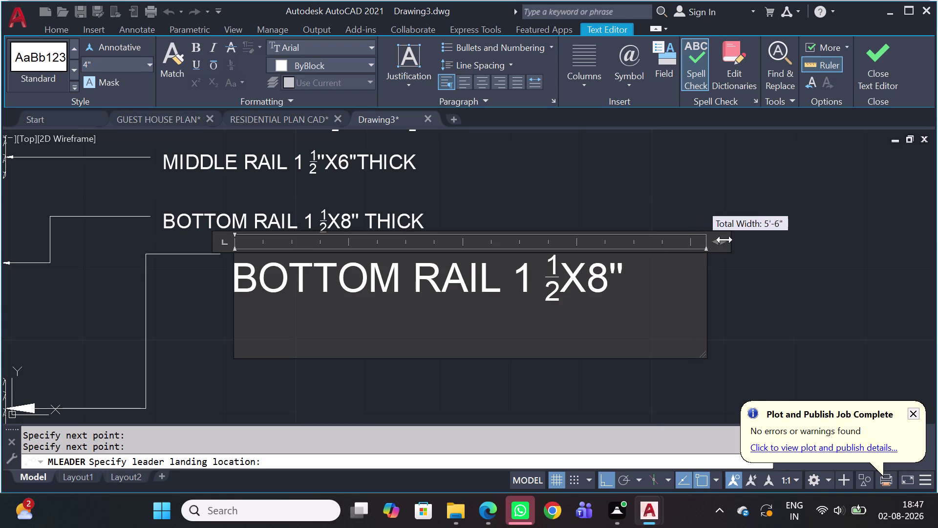
drag(721, 240, 758, 237)
key(t)
key(h)
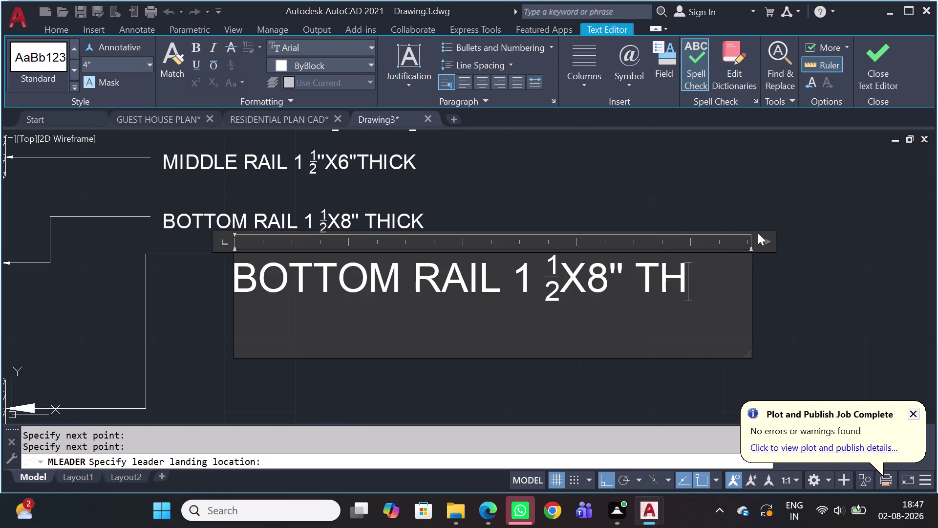
key(i)
text(CK)
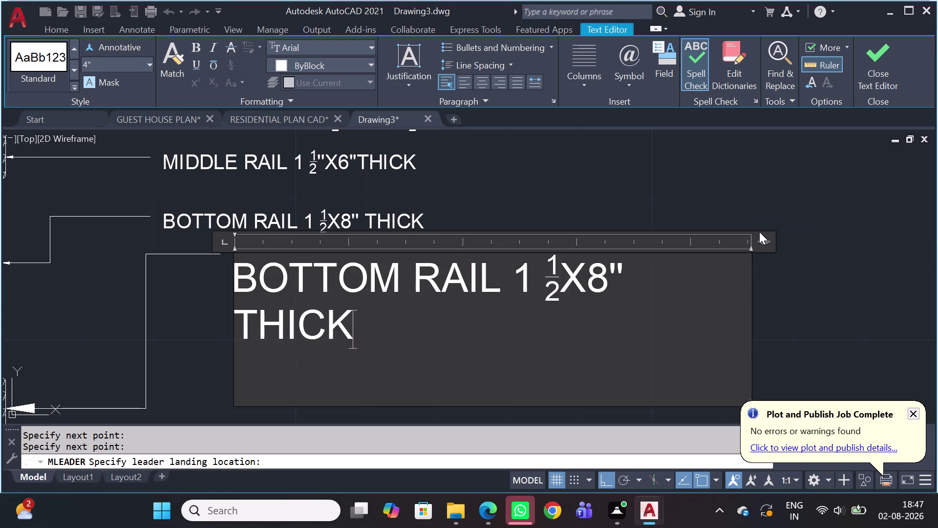
drag(756, 243, 764, 247)
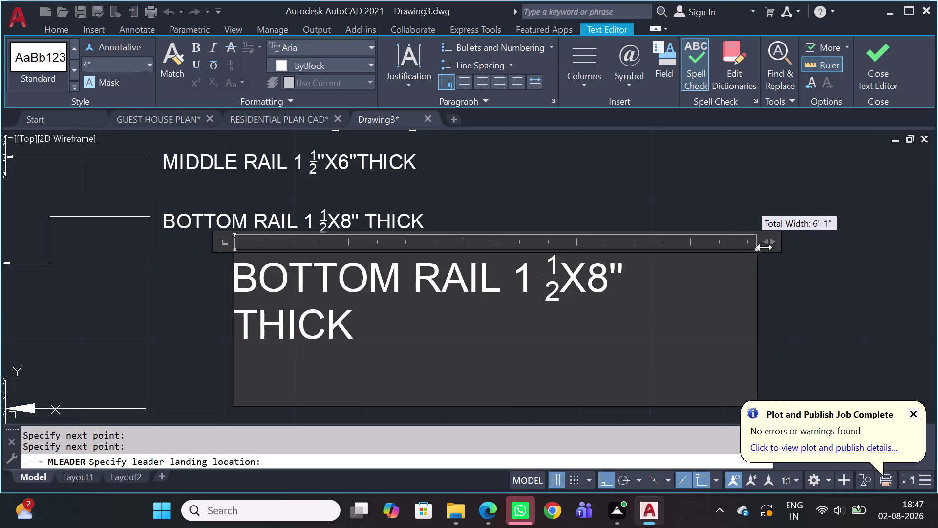
drag(763, 248, 780, 244)
click(810, 269)
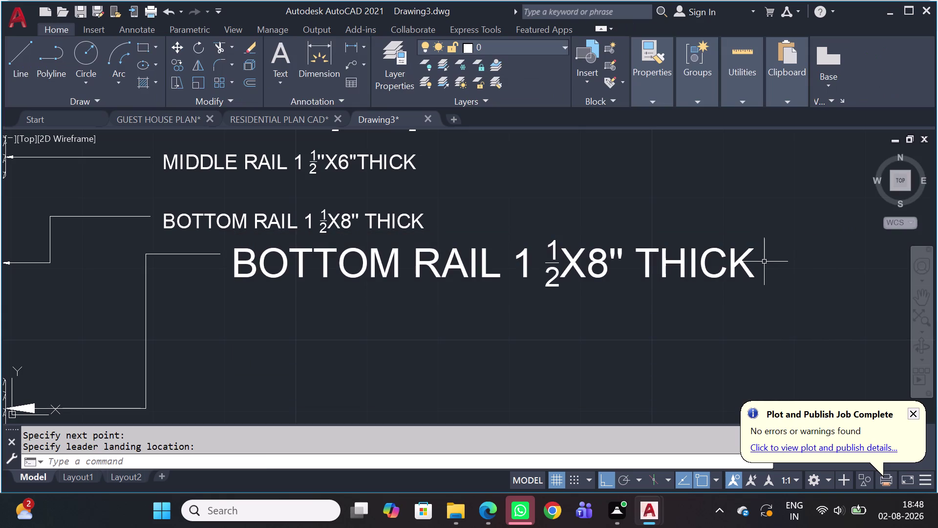
Use MA to copy the existing BOTTOM RAIL note's properties onto the new note.
key(m)
key(a)
key(space)
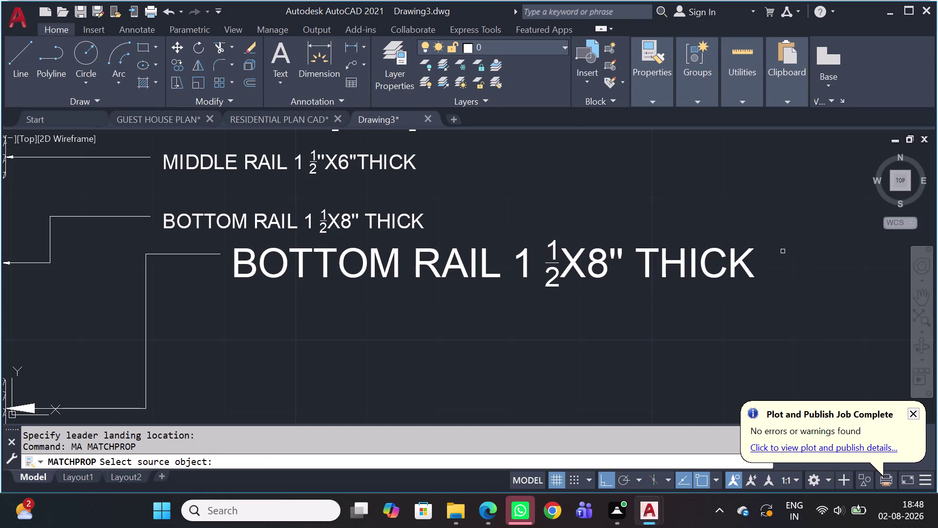
click(209, 222)
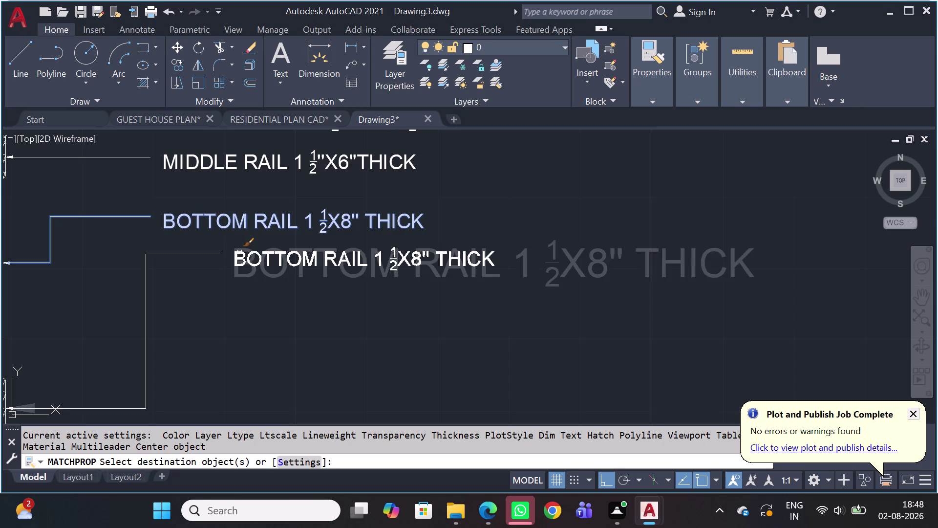
click(242, 256)
click(235, 271)
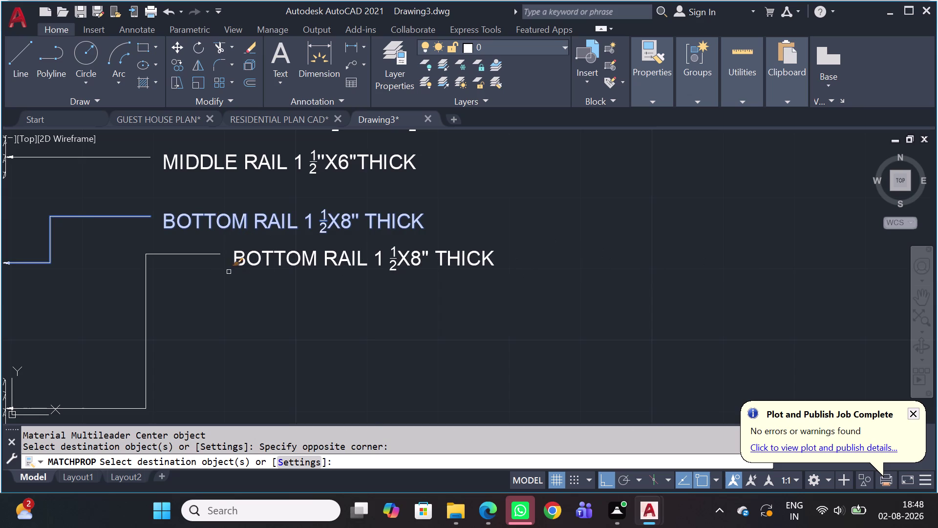
key(Escape)
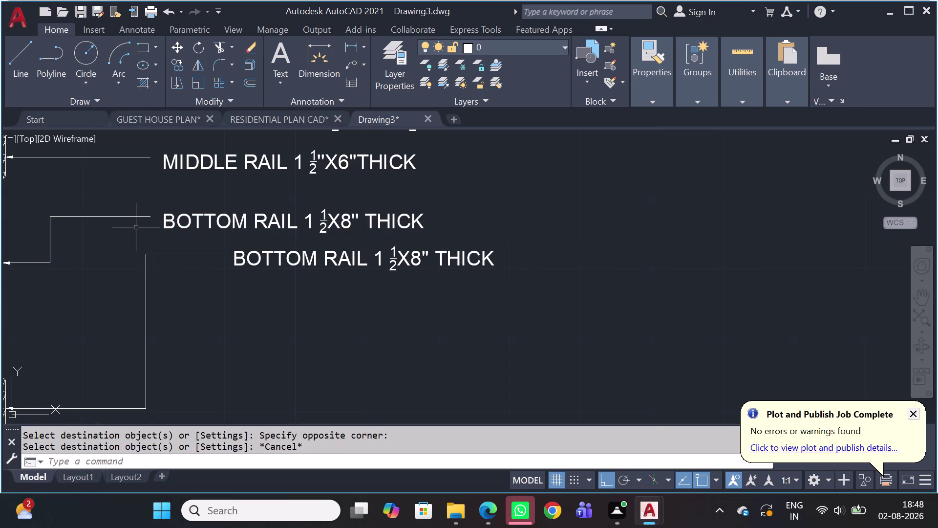
drag(135, 229, 134, 242)
Try stretching the new note's landing left under the note above, then undo it.
click(141, 257)
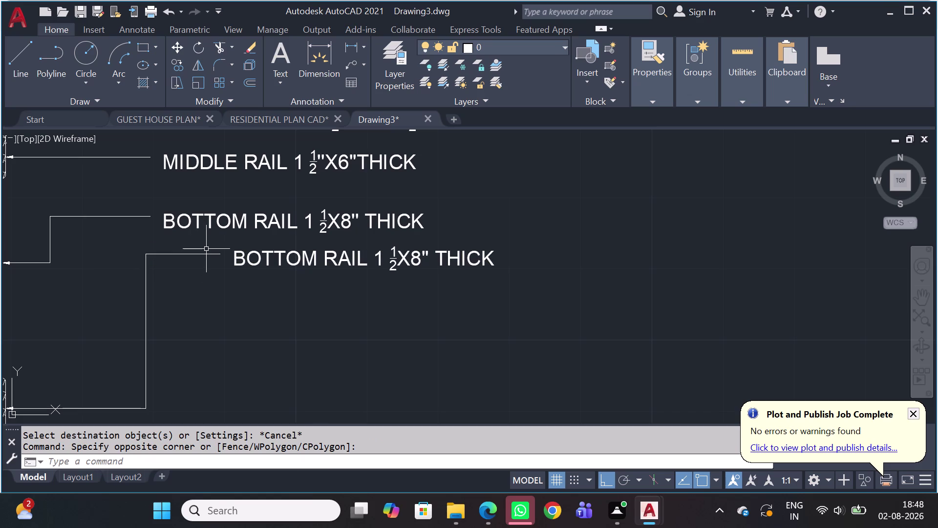
scroll(up, 3)
drag(202, 249, 201, 264)
click(150, 288)
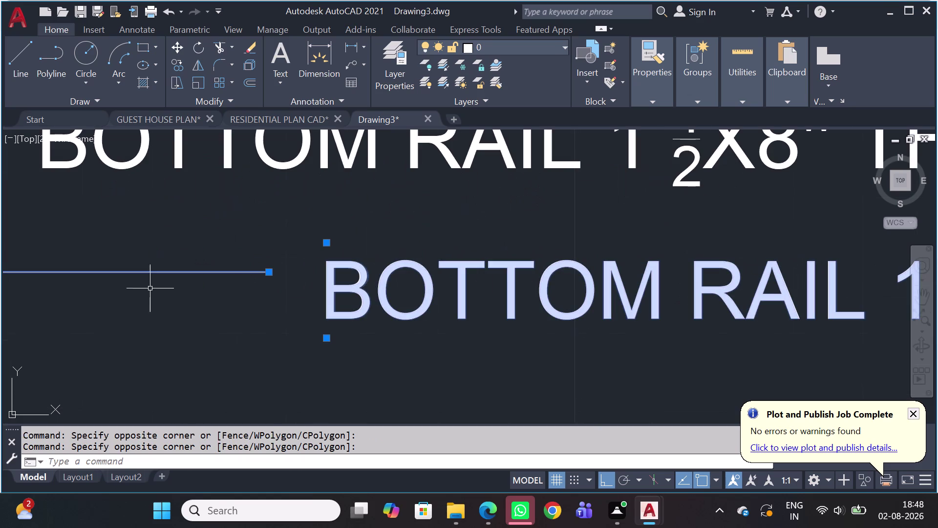
click(330, 240)
scroll(down, 3)
click(306, 239)
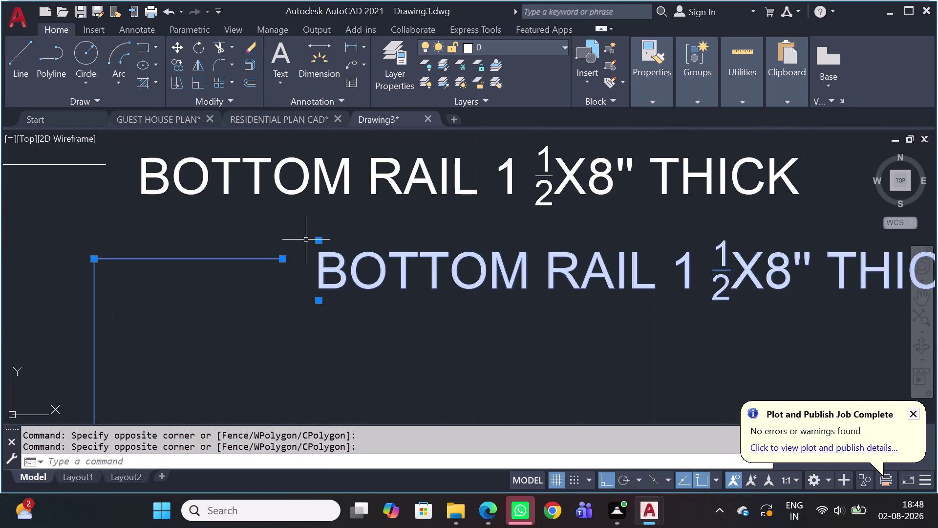
click(320, 239)
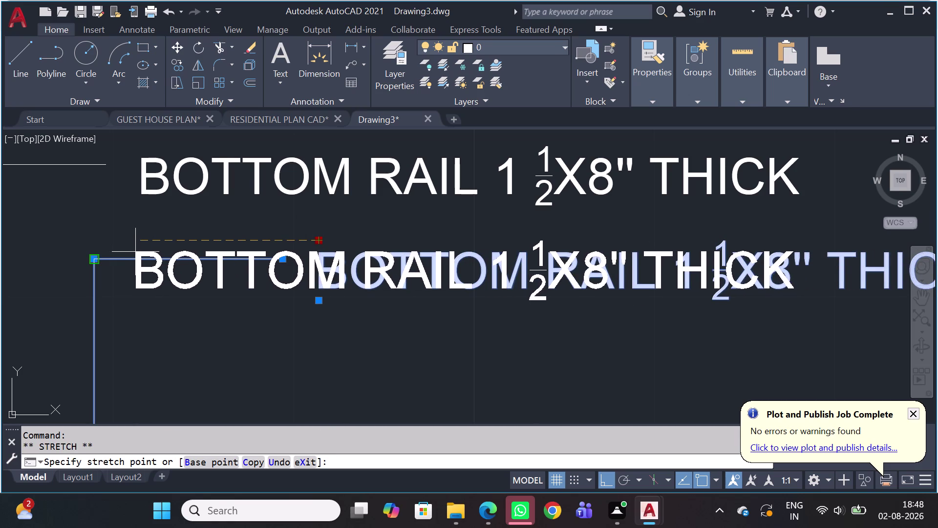
click(136, 252)
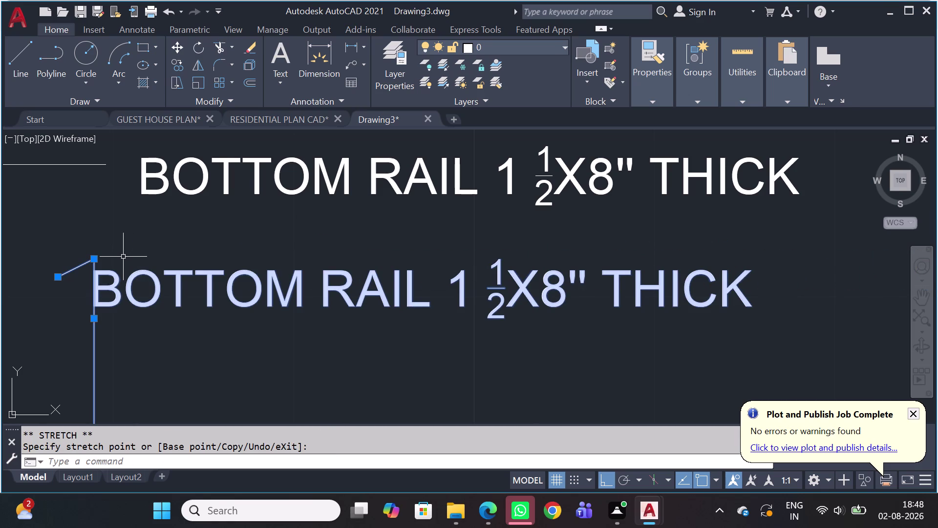
key(ctrl+z)
Reselect the copied note and move its text left in line with the others.
click(256, 248)
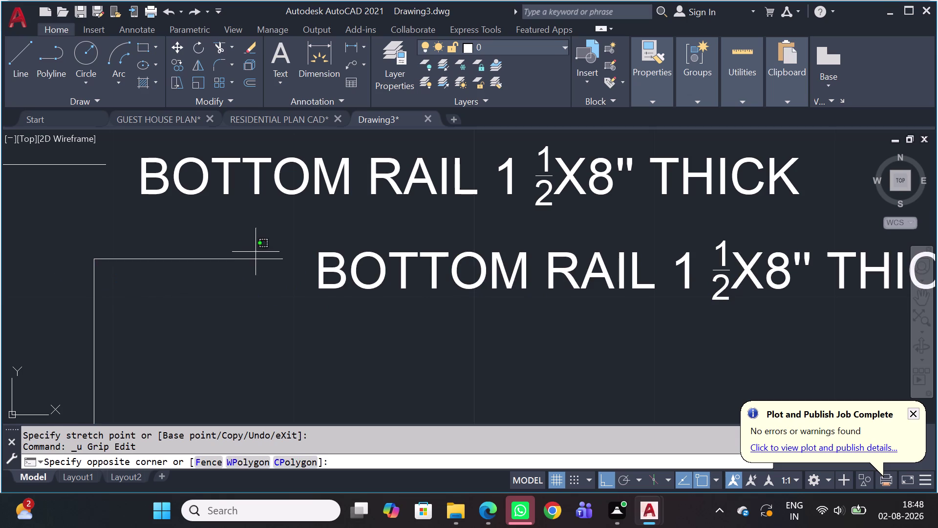
click(214, 273)
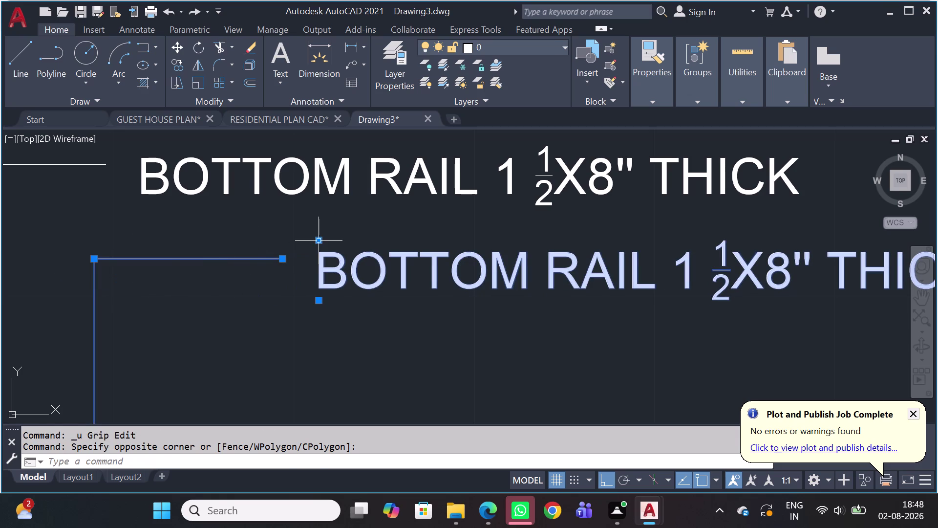
click(319, 244)
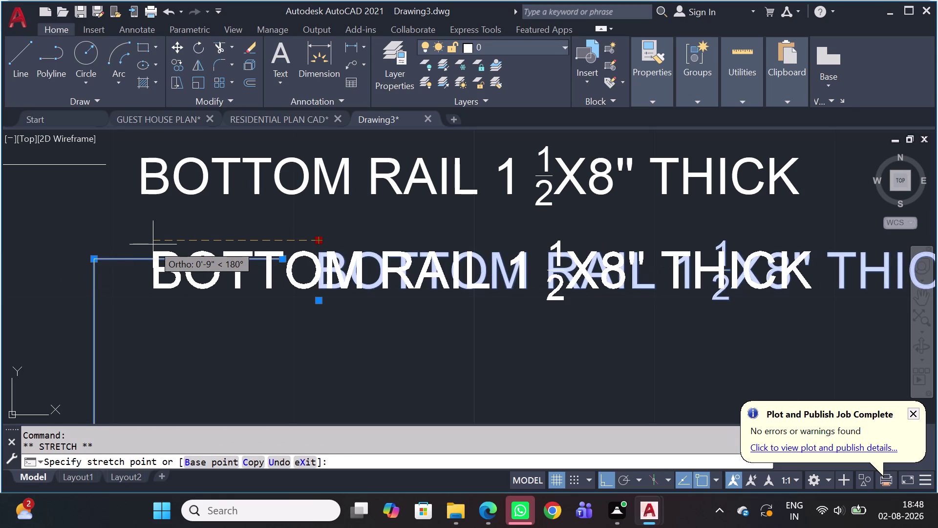
click(153, 245)
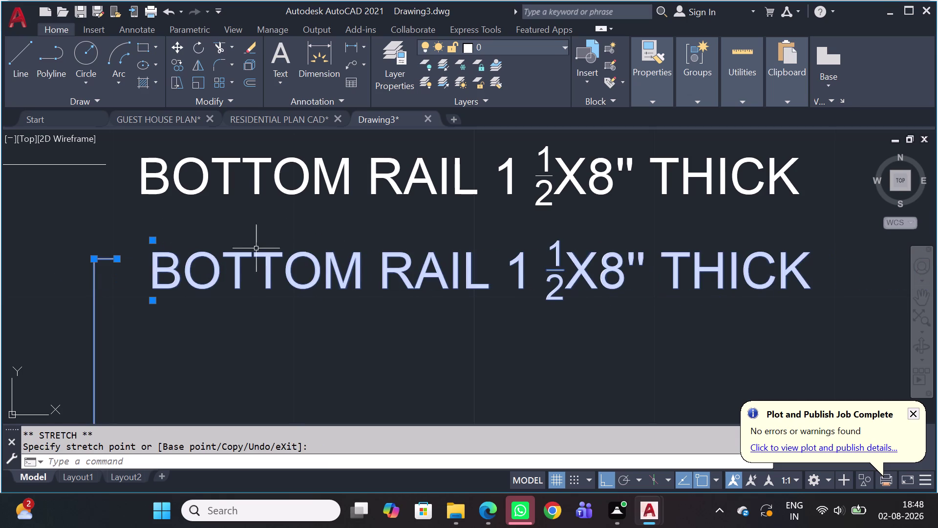
key(Escape)
scroll(down, 3)
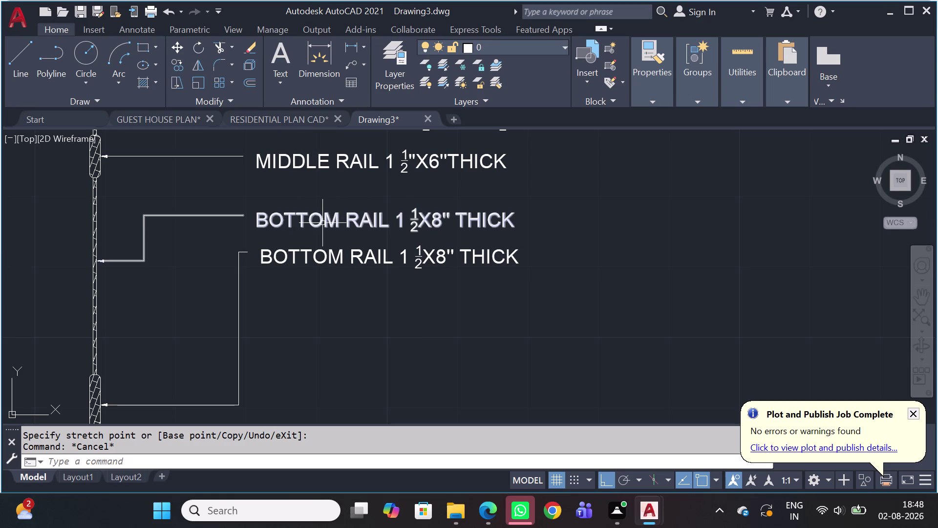
Replace the upper duplicated note's text with WOODEN PANEL 1 and a stacked ½ fraction.
double_click(323, 223)
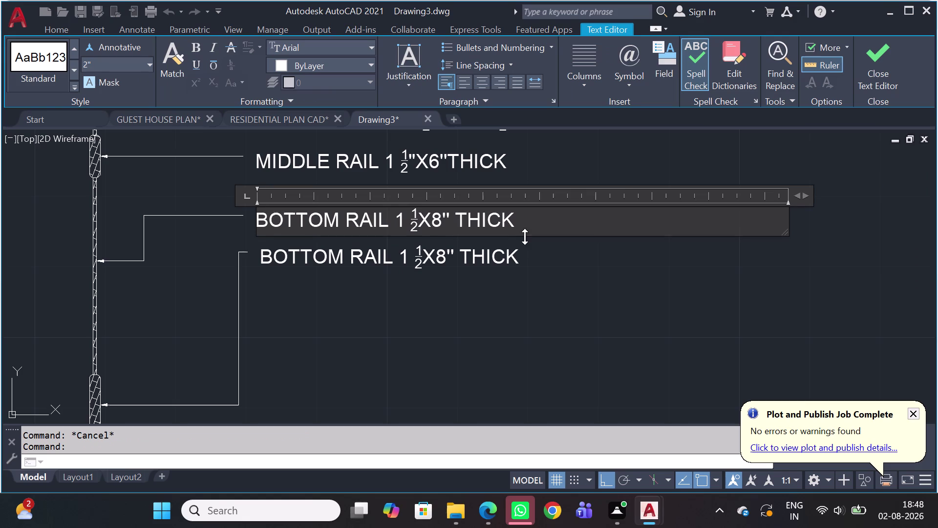
double_click(519, 231)
click(519, 231)
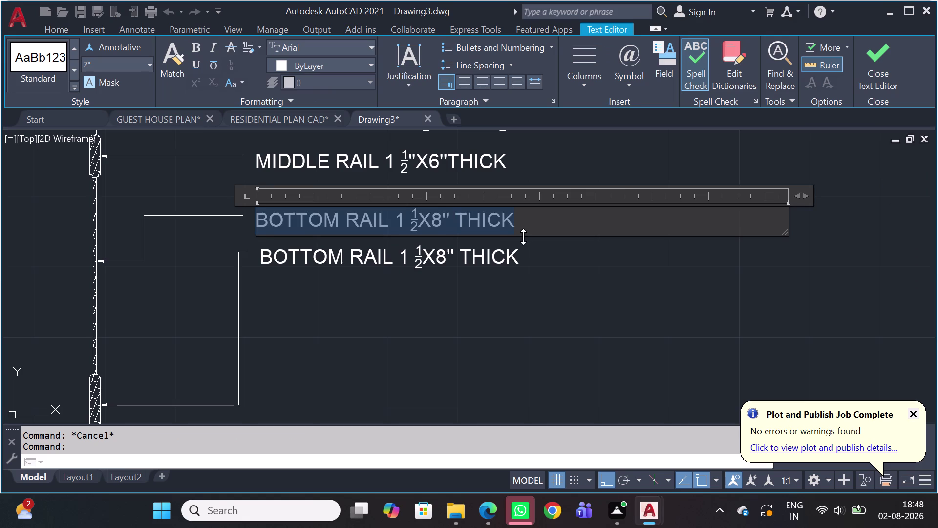
text(WOODE)
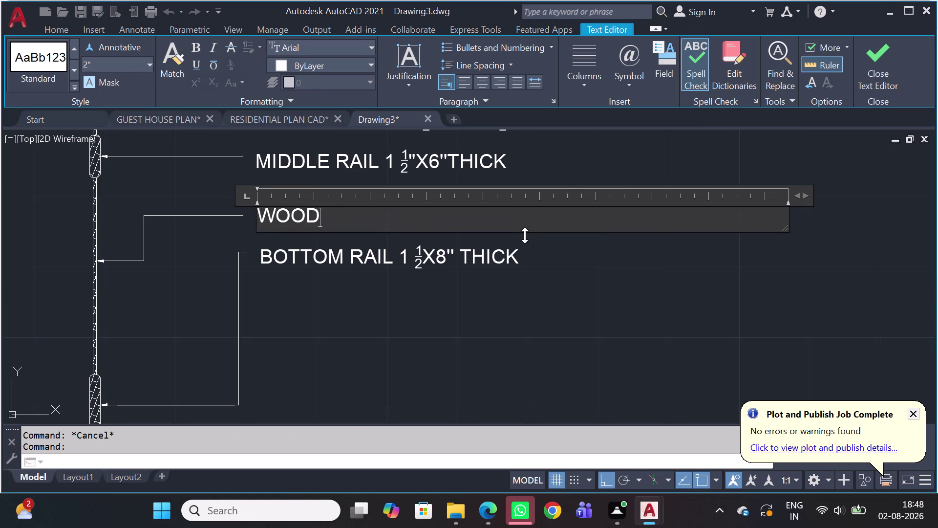
text(N PAN)
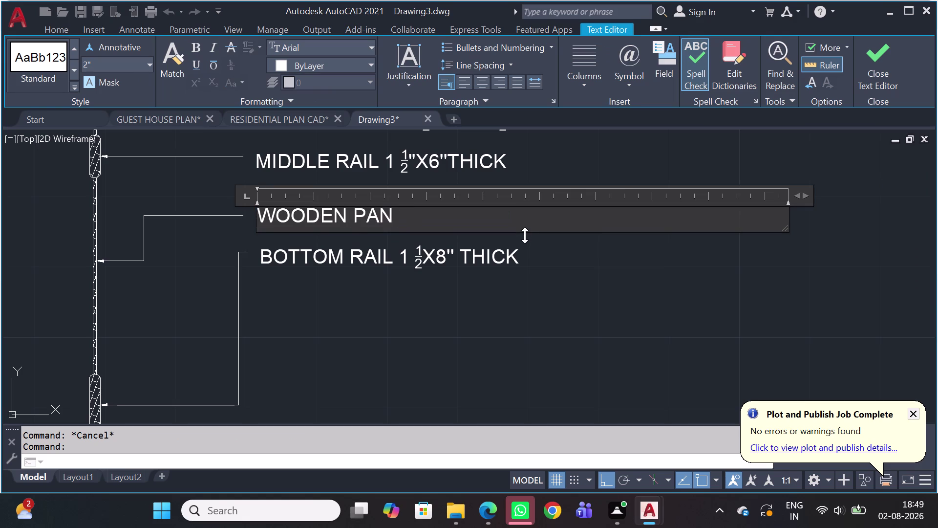
text(EL)
key(space)
key(1)
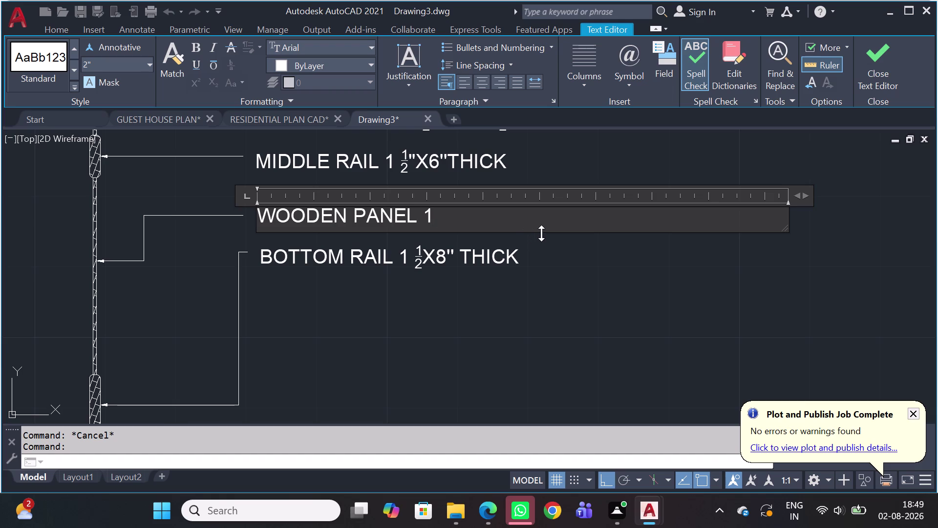
key(space)
text(1/)
text(2)
key(Return)
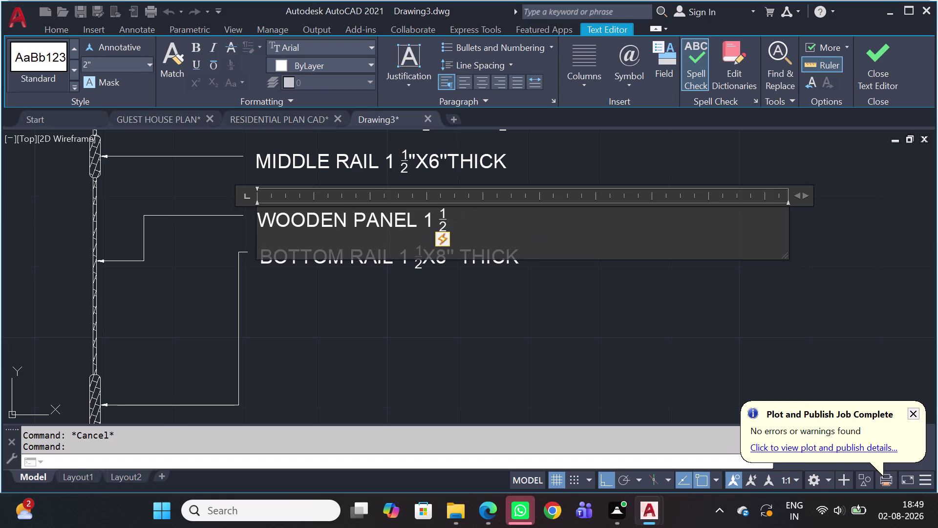
Complete the wording after the fraction as "X2'-4" THICK.
click(460, 222)
key(space)
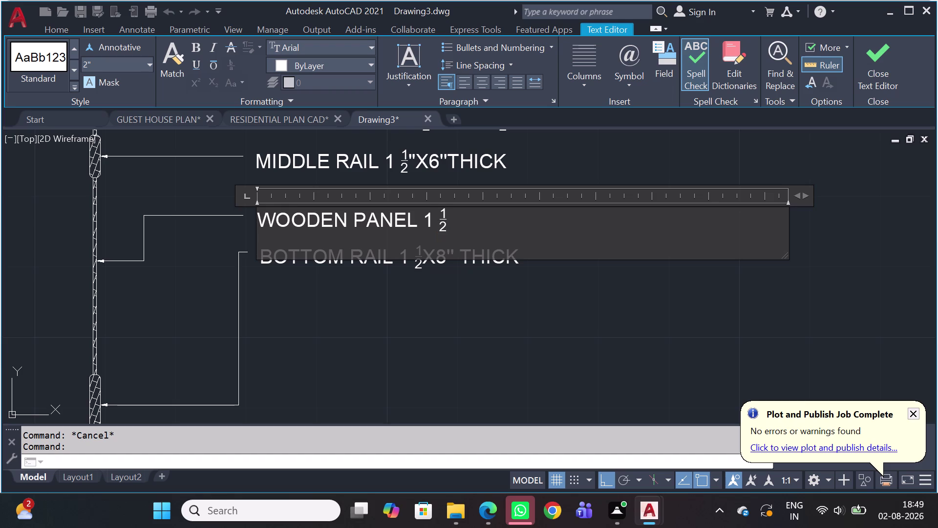
key(BackSpace)
text('')
key(x)
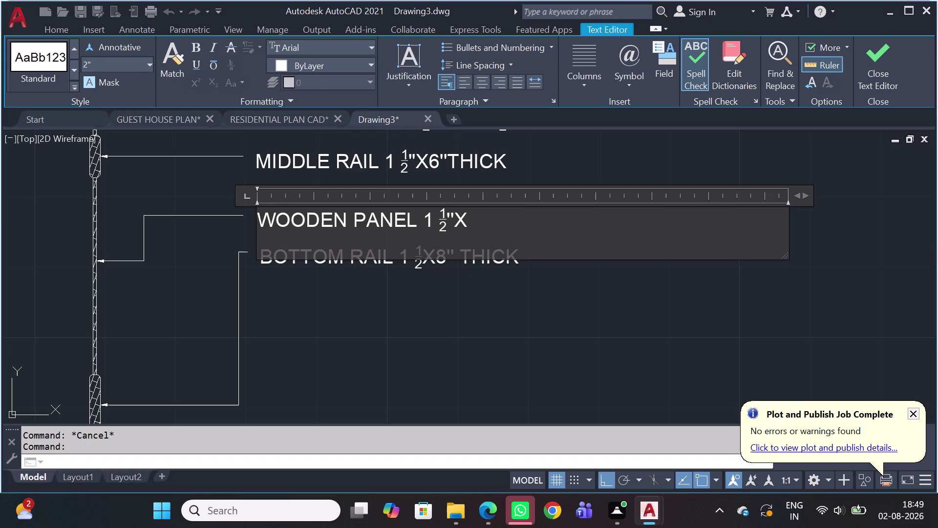
key(2)
key(apostrophe)
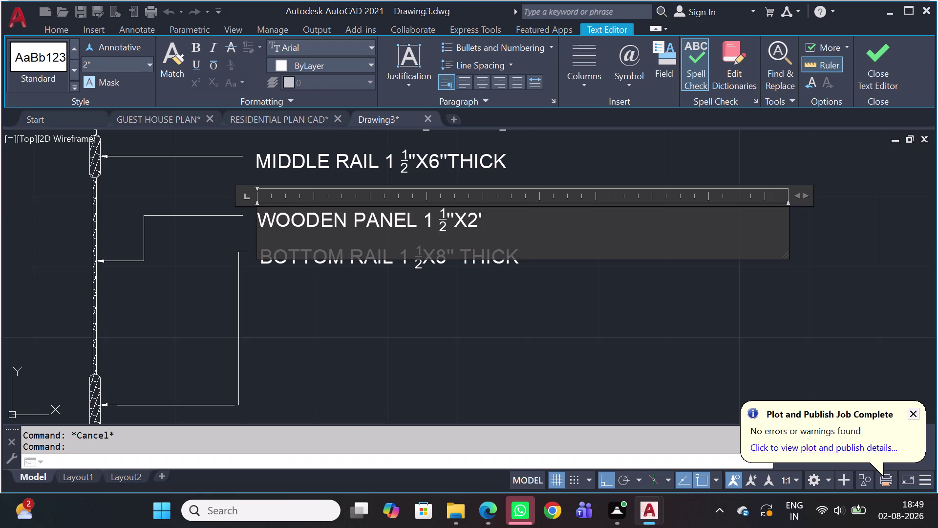
key(minus)
key(4)
text('')
key(space)
text(T)
key(h)
key(i)
text(C)
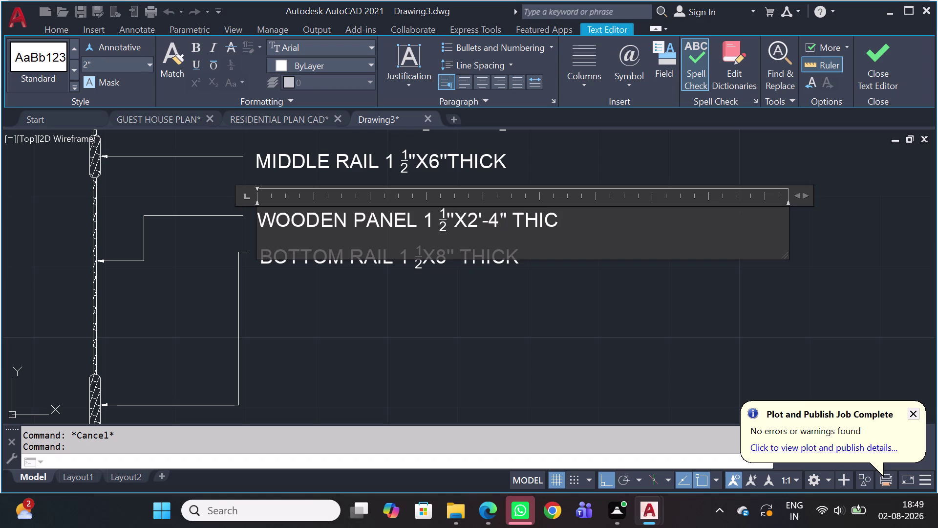
text(K)
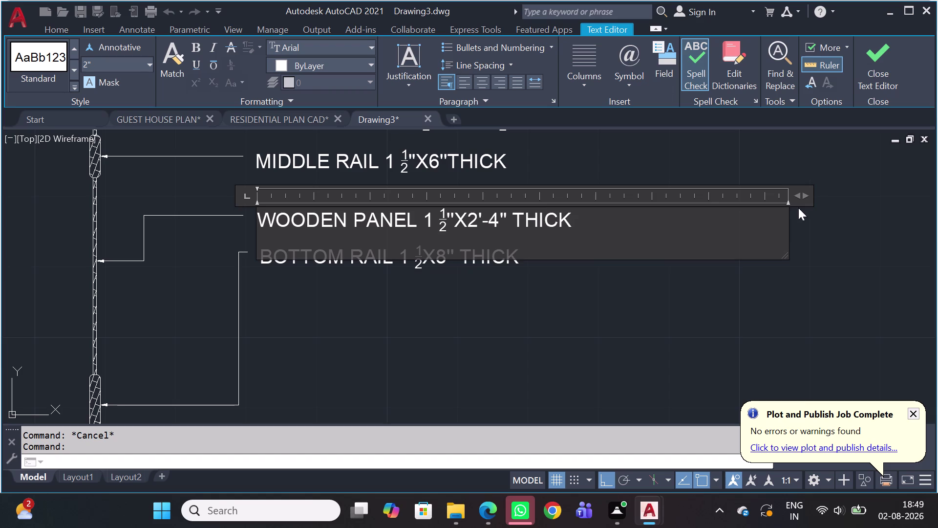
Narrow the note's text width to fit the wording and close the Text Editor.
click(801, 201)
drag(803, 198, 604, 202)
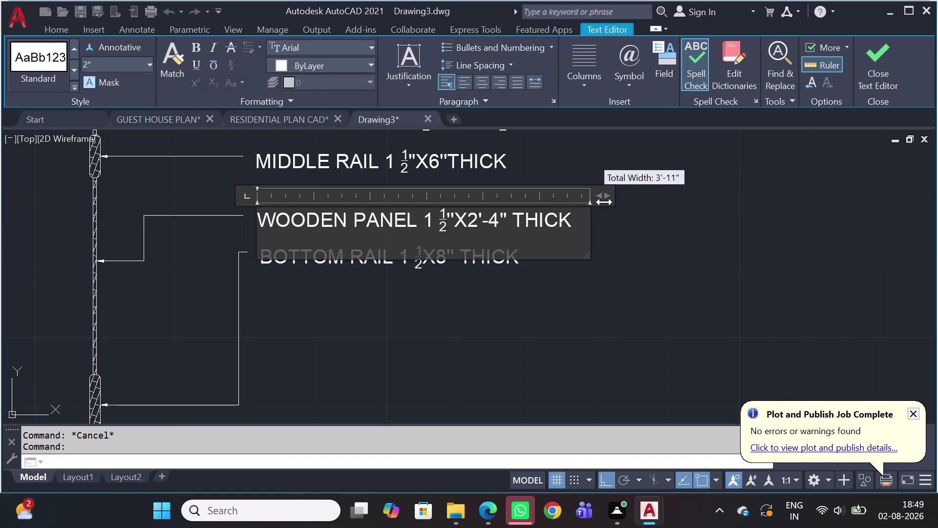
drag(604, 201, 601, 203)
click(631, 224)
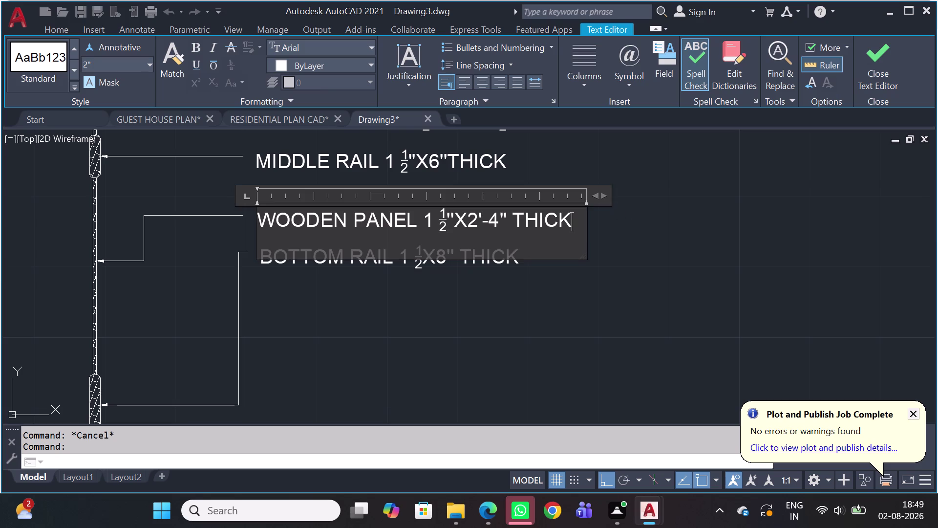
scroll(down, 3)
middle_drag(366, 221, 391, 244)
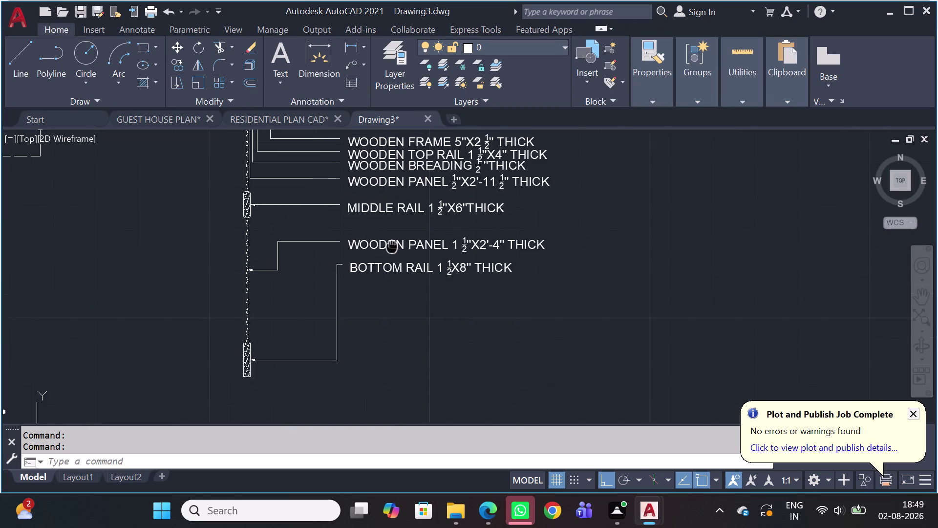
middle_drag(390, 245, 413, 262)
scroll(down, 3)
scroll(up, 3)
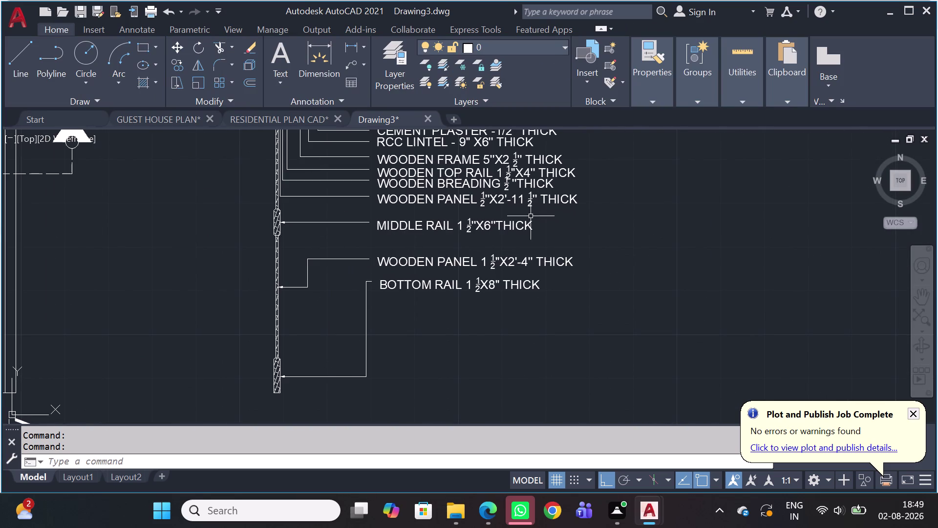
scroll(down, 3)
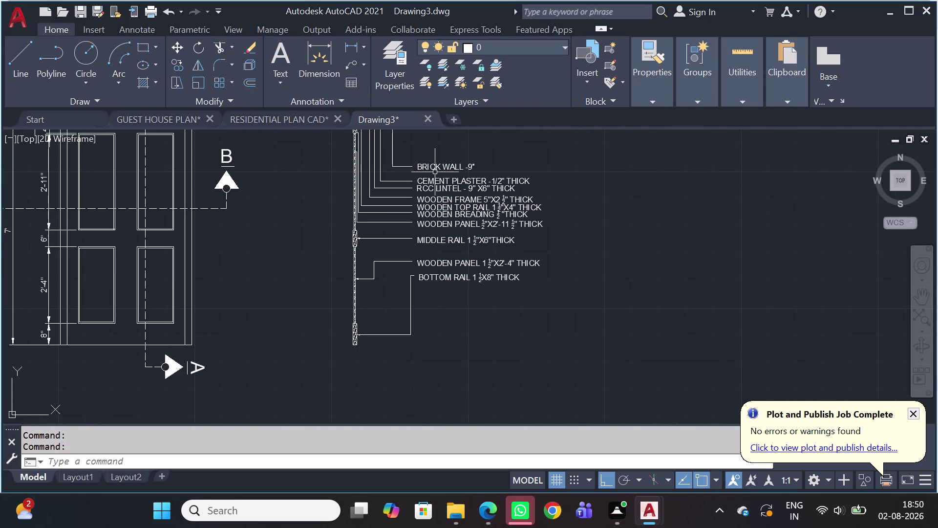
middle_drag(438, 170, 559, 217)
scroll(down, 3)
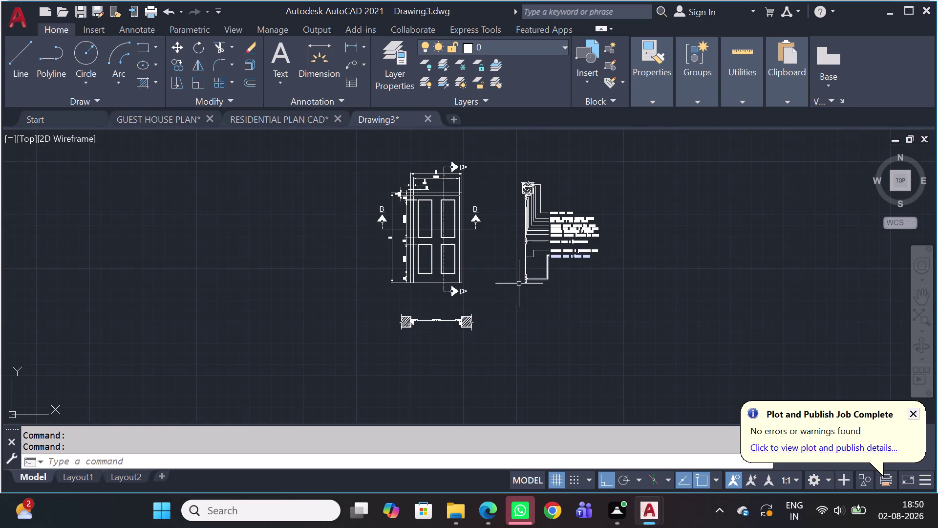
scroll(up, 3)
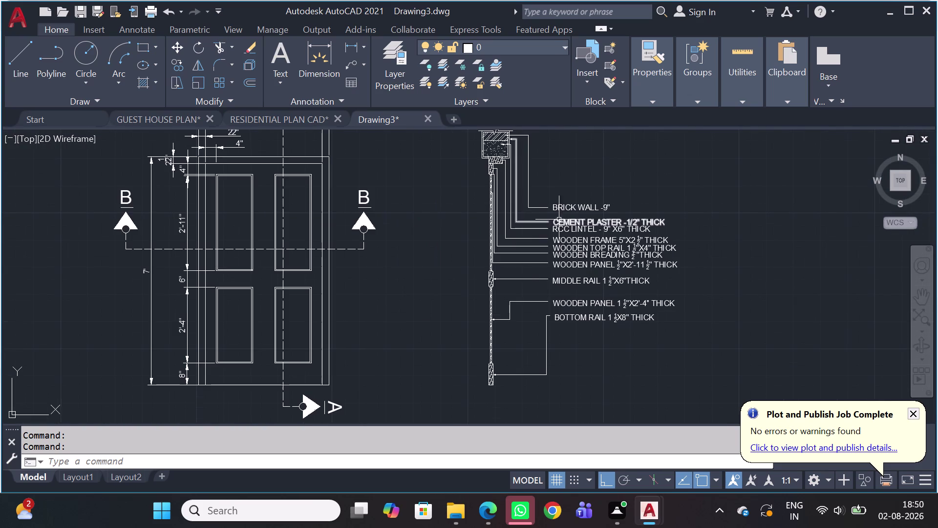
scroll(up, 3)
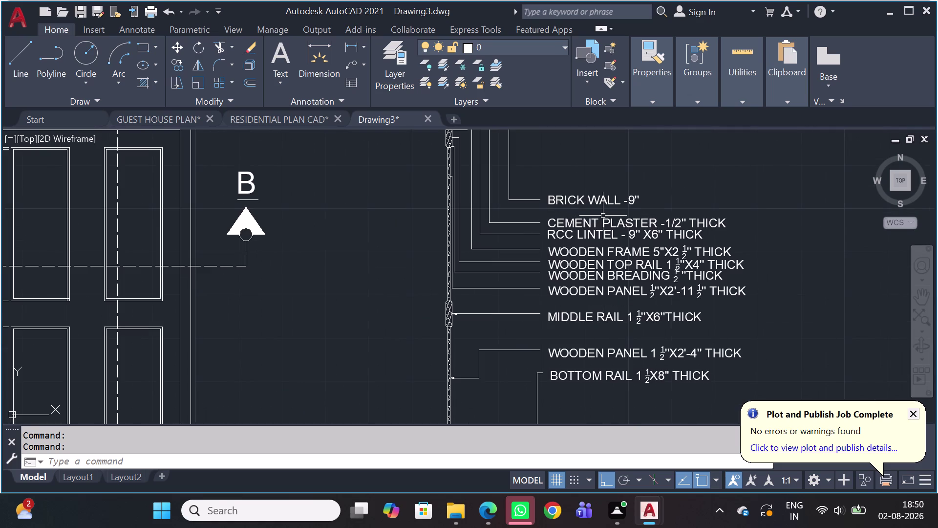
scroll(down, 3)
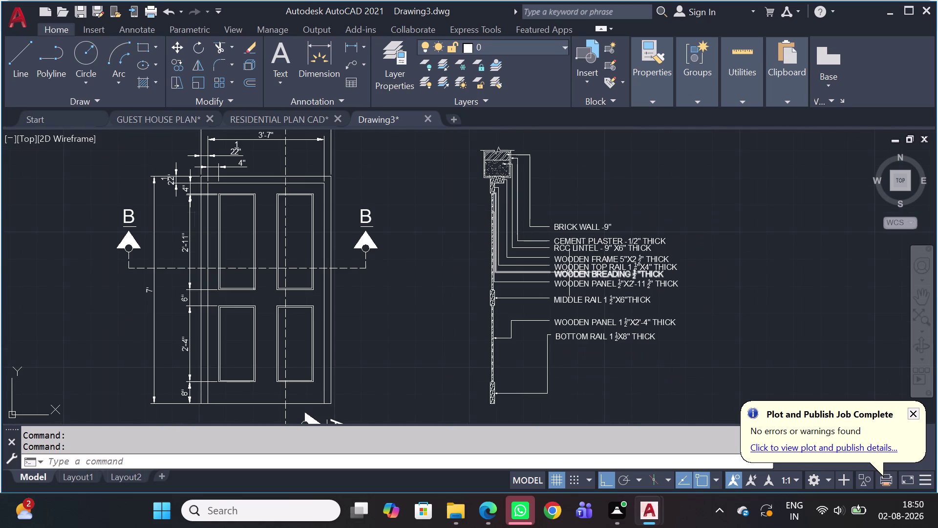
scroll(down, 3)
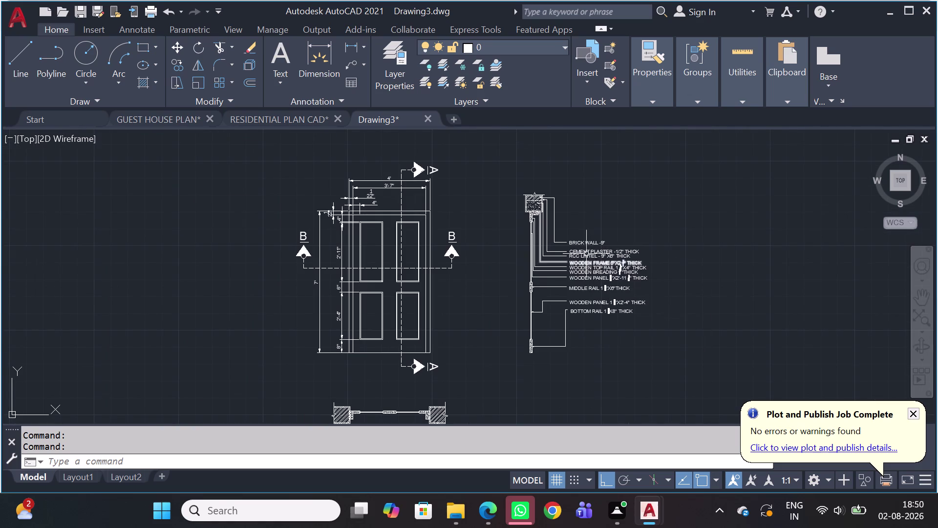
scroll(up, 3)
scroll(up, 3)
scroll(up, 3)
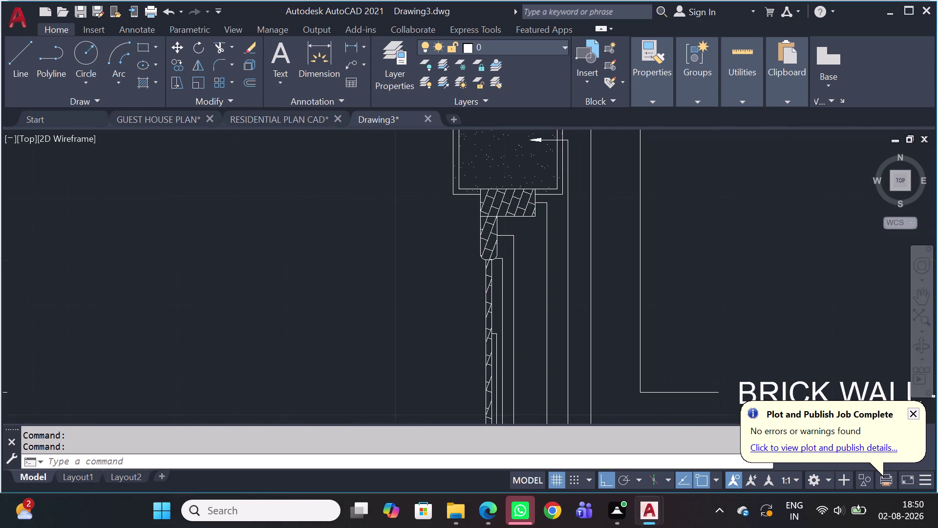
middle_drag(527, 201, 509, 233)
scroll(down, 3)
middle_drag(545, 324, 544, 328)
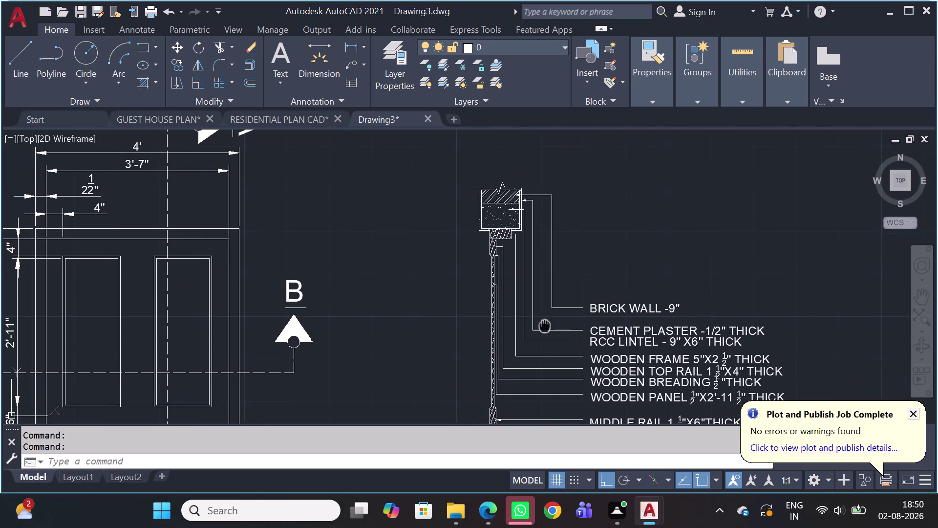
middle_drag(543, 328, 572, 187)
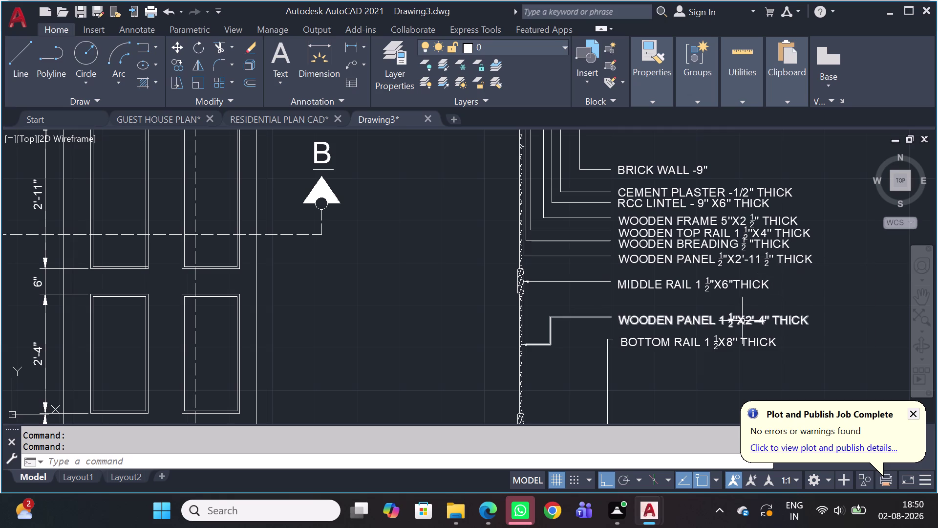
scroll(up, 3)
scroll(up, 3)
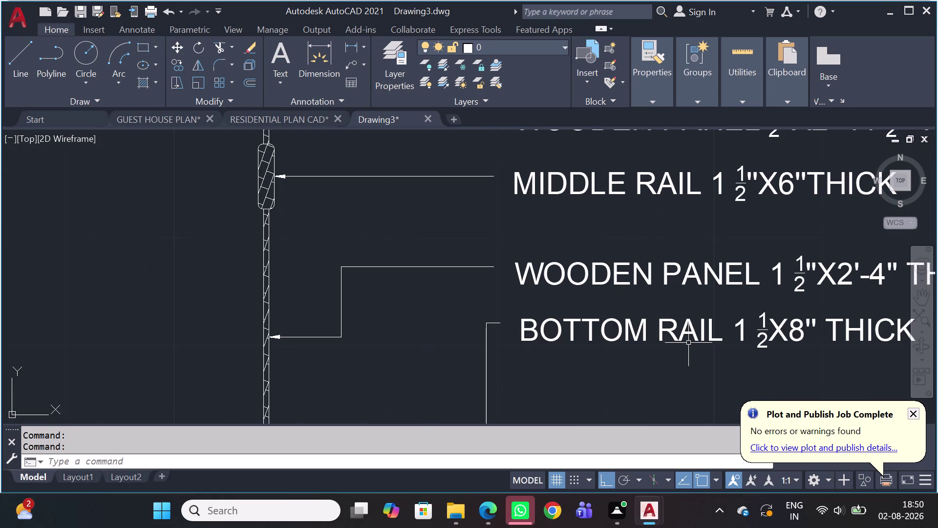
middle_drag(691, 344, 574, 315)
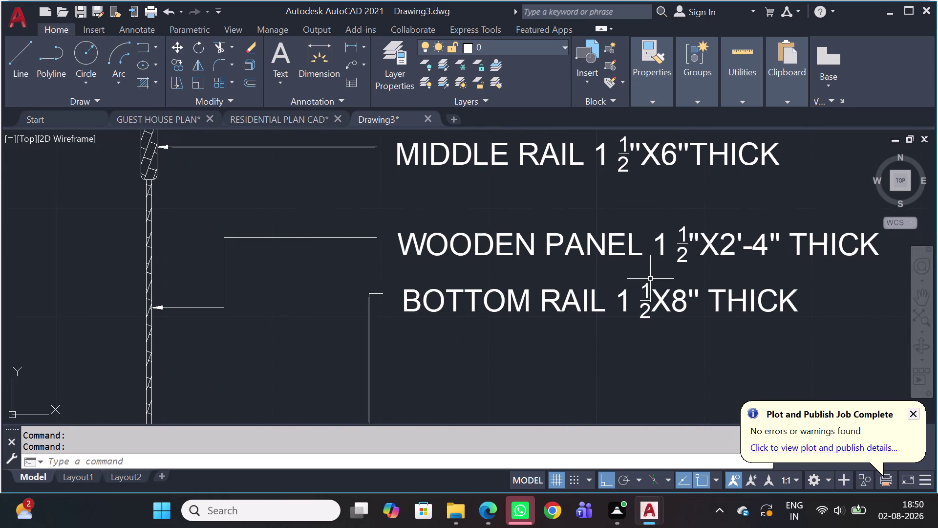
scroll(down, 3)
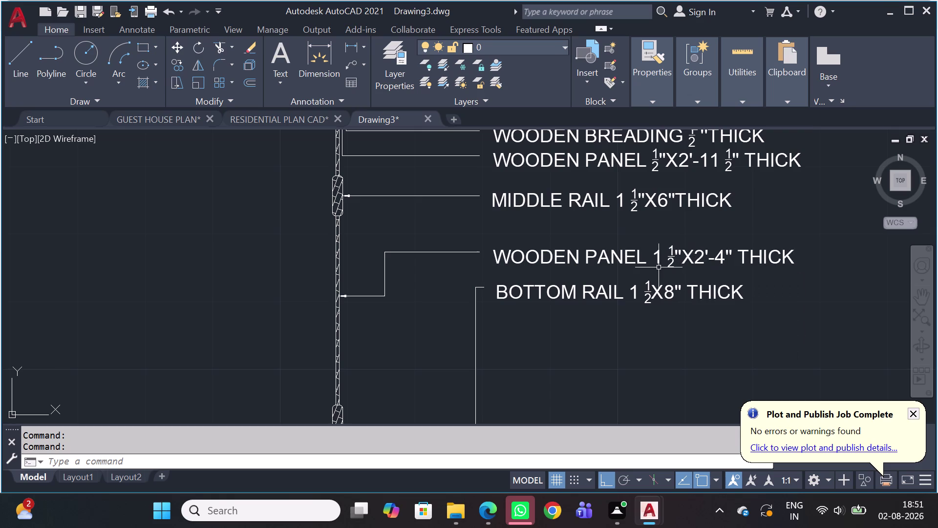
middle_drag(653, 275, 652, 291)
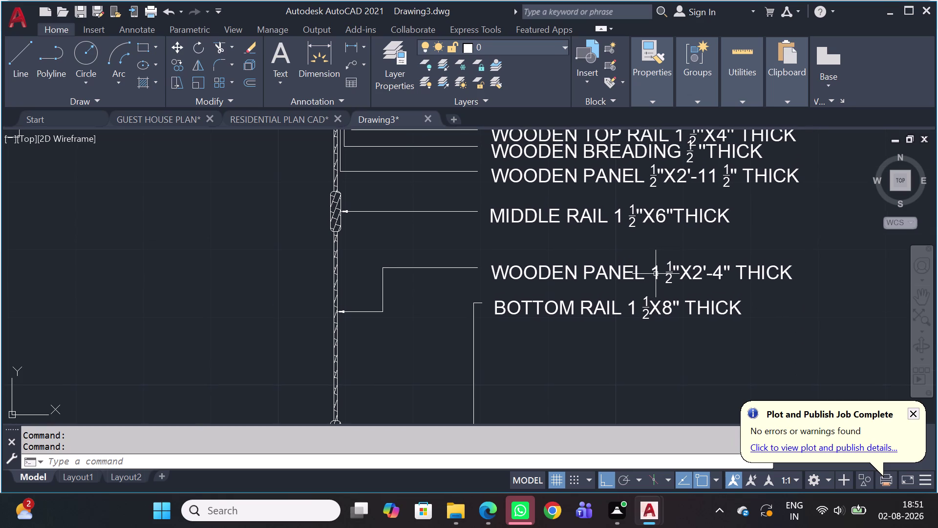
middle_drag(698, 287, 664, 307)
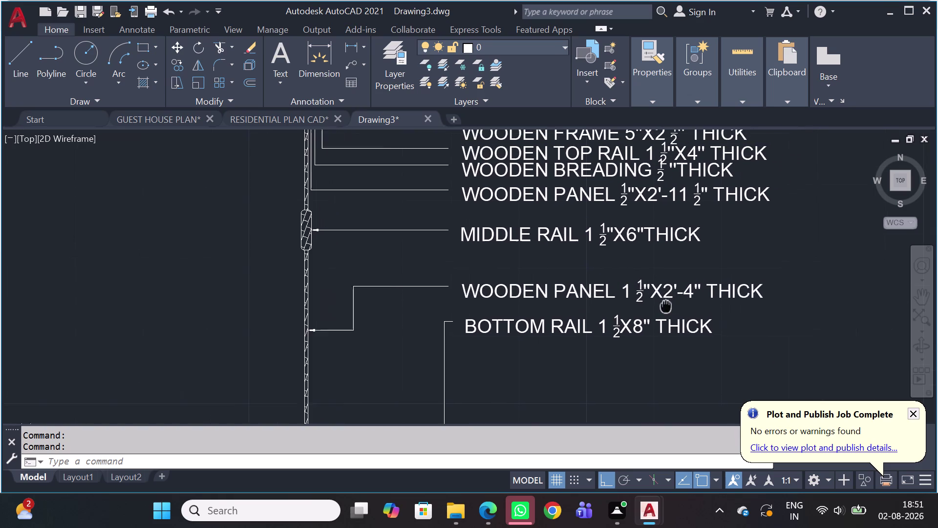
middle_drag(664, 306, 655, 305)
middle_drag(638, 281, 637, 308)
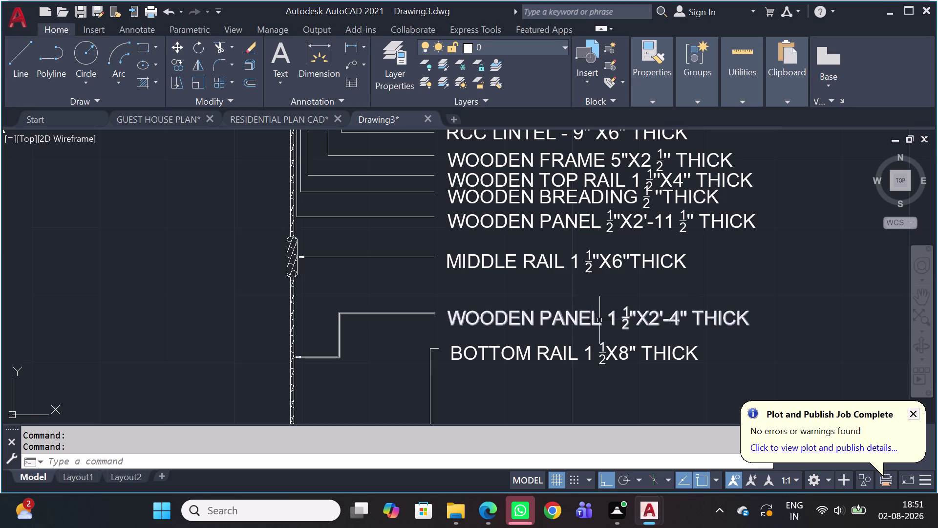
Delete the leading 1 so the lower WOODEN PANEL note reads ½"X2'-4" THICK.
click(625, 319)
click(625, 320)
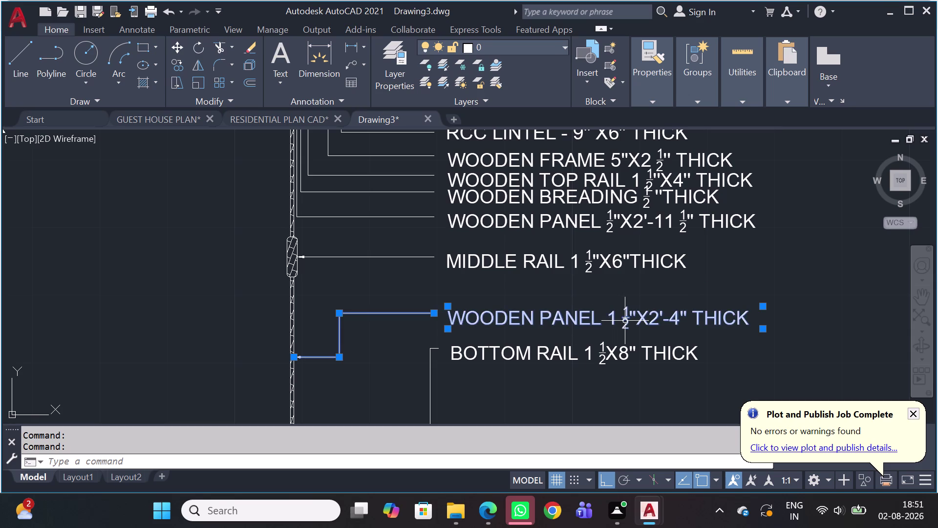
double_click(625, 321)
click(619, 319)
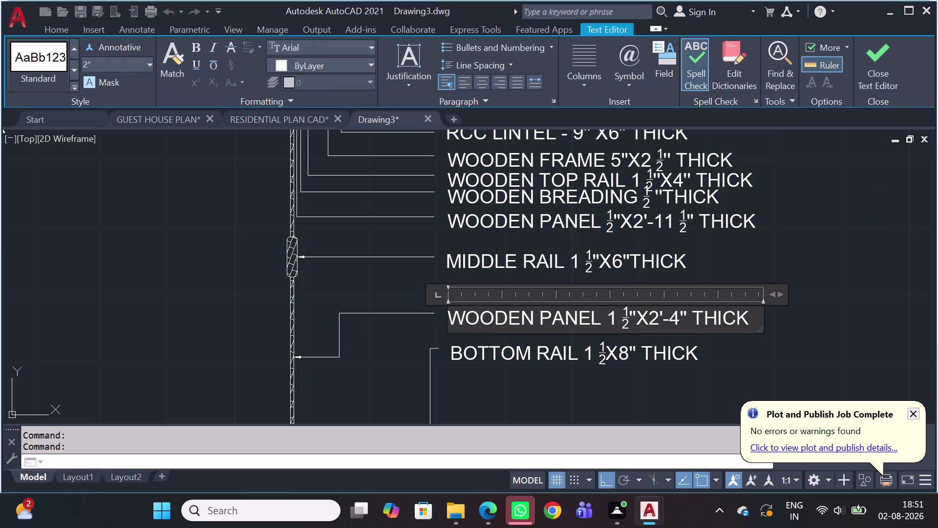
key(BackSpace)
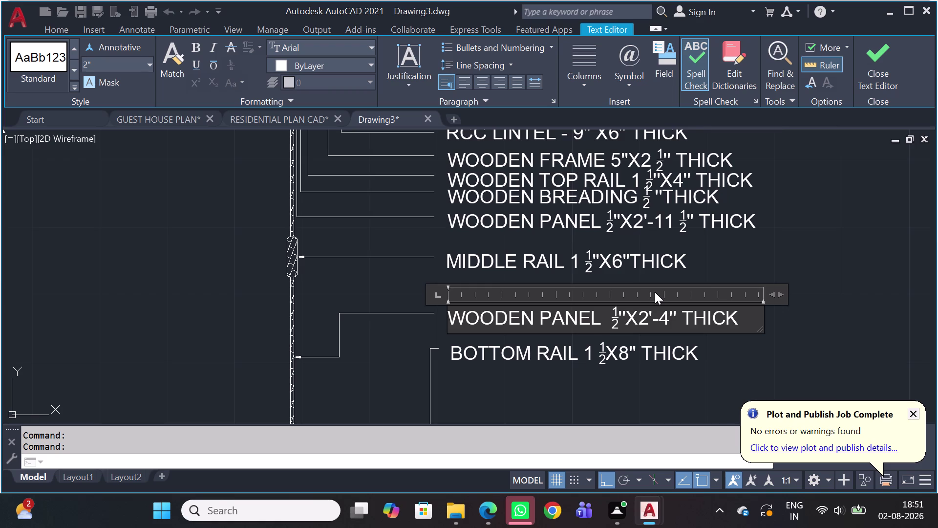
click(759, 258)
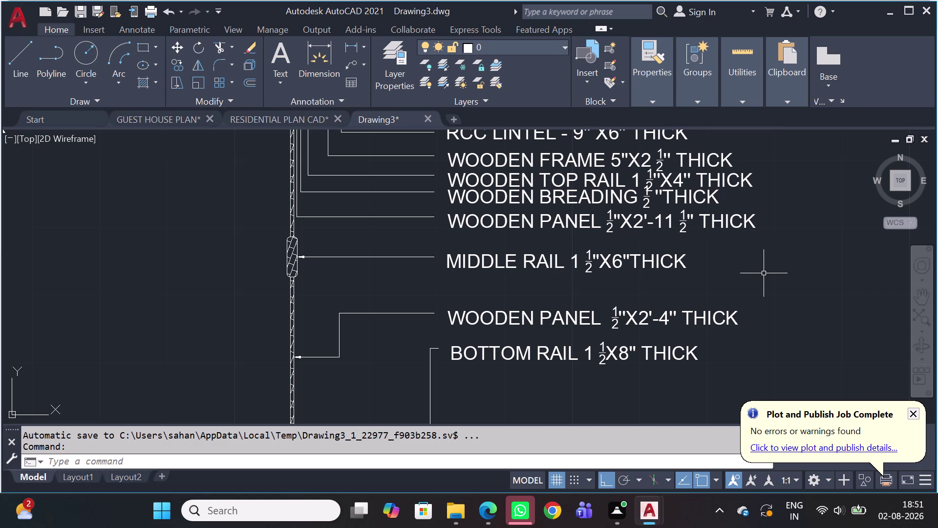
scroll(down, 3)
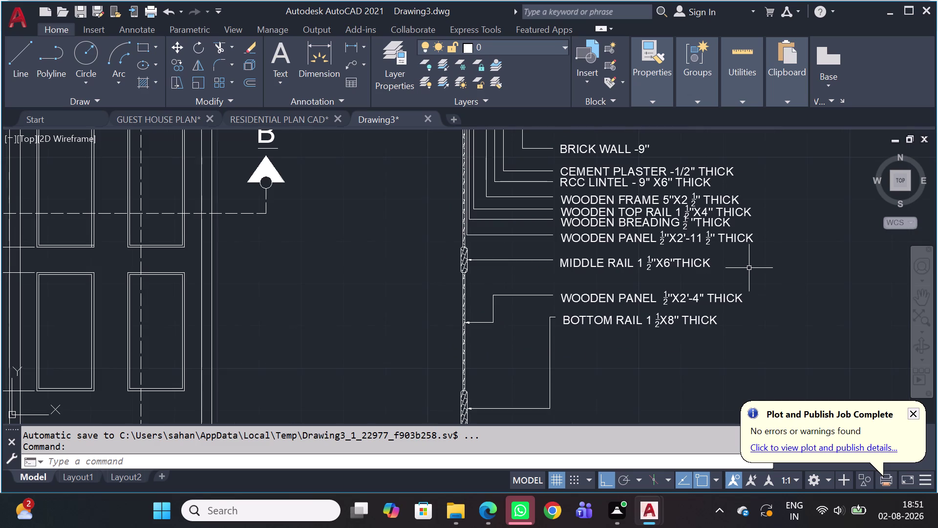
middle_drag(748, 270, 736, 294)
scroll(up, 3)
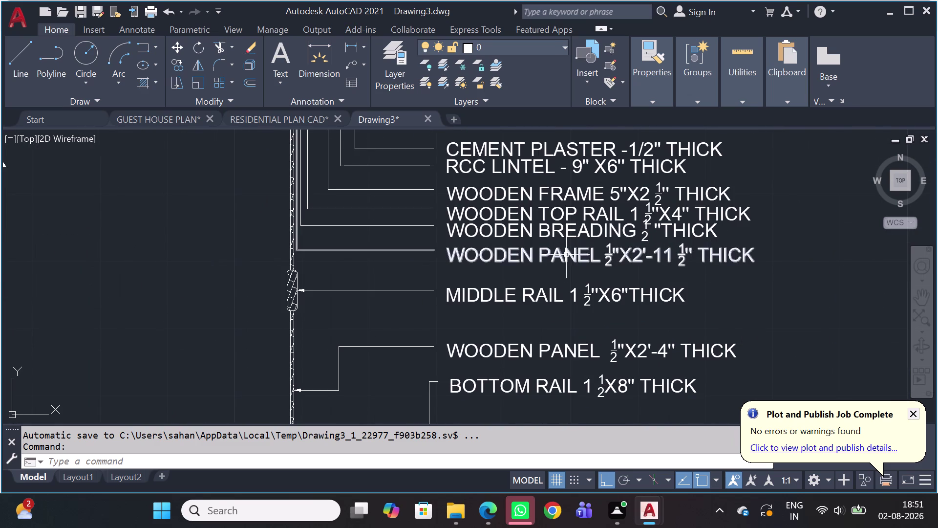
scroll(up, 3)
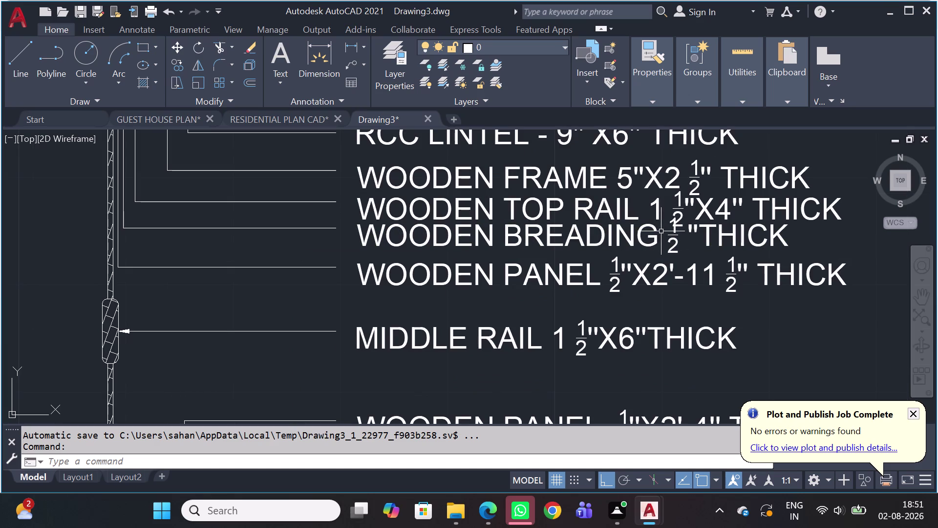
middle_drag(656, 243, 649, 267)
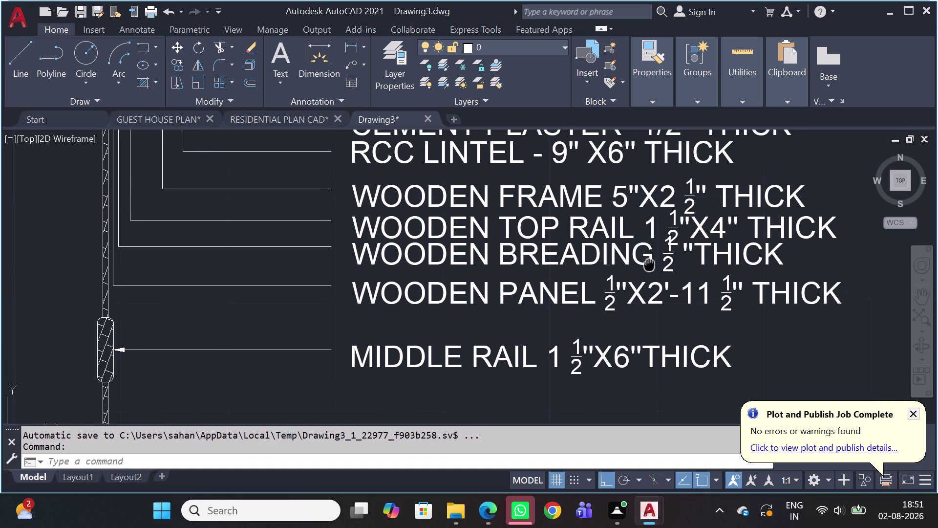
middle_drag(649, 267, 642, 277)
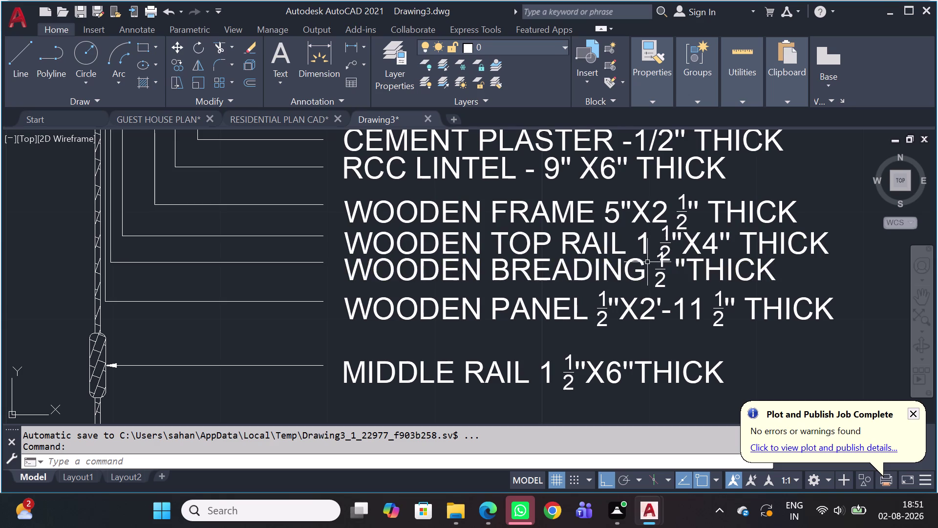
click(572, 272)
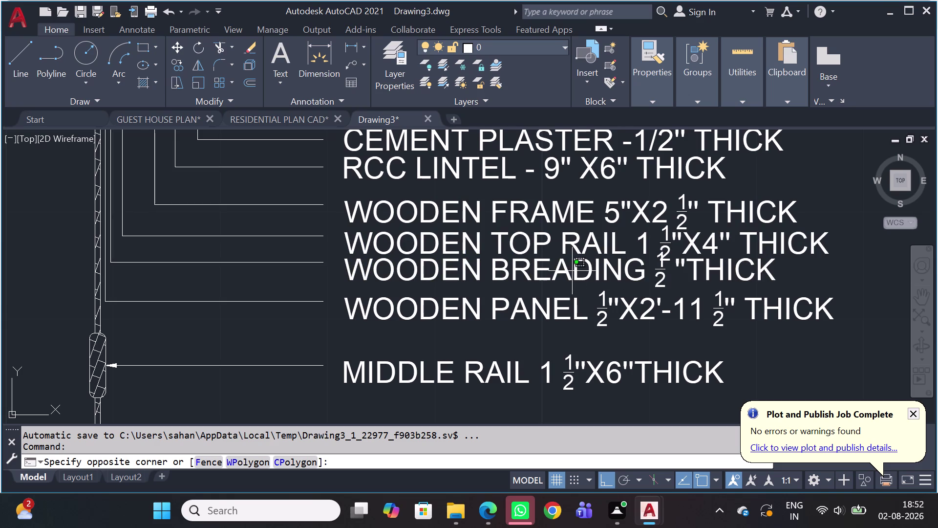
scroll(down, 3)
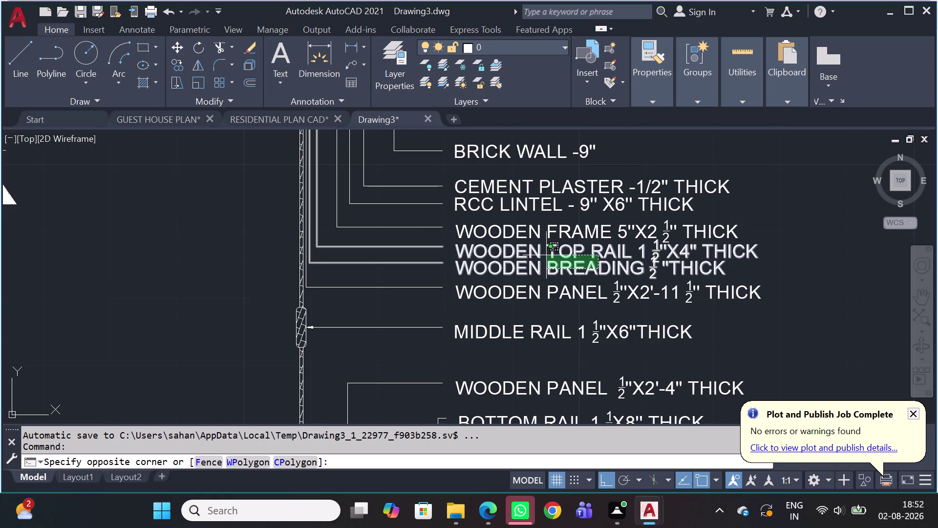
click(742, 264)
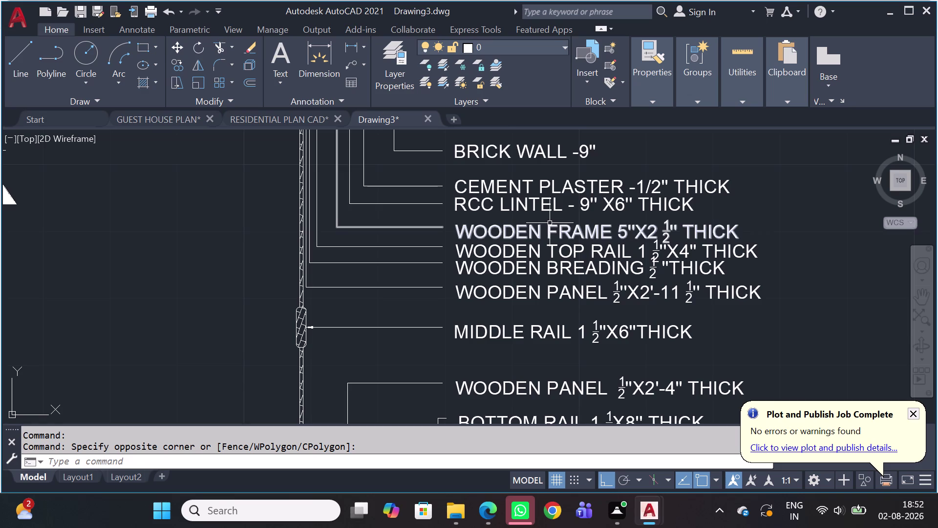
scroll(up, 3)
scroll(up, 3)
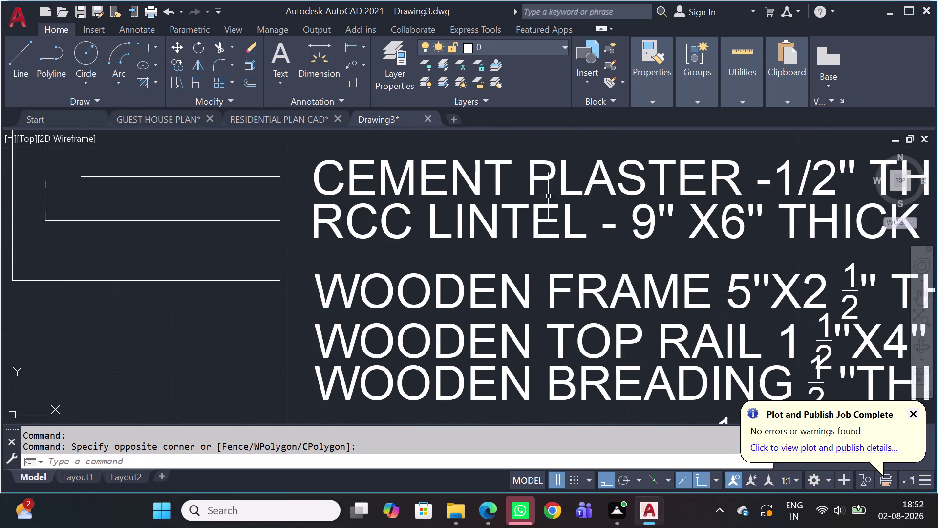
middle_drag(548, 197, 538, 221)
scroll(down, 3)
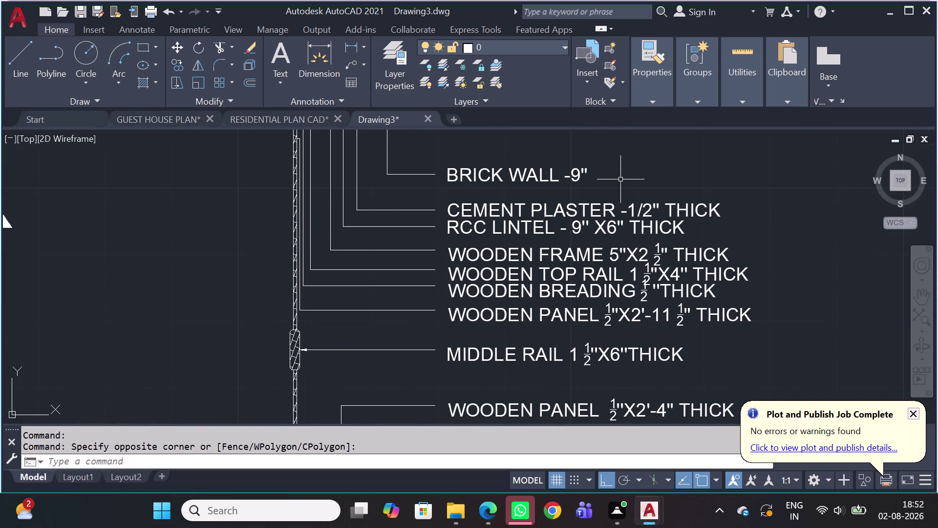
scroll(down, 3)
scroll(up, 3)
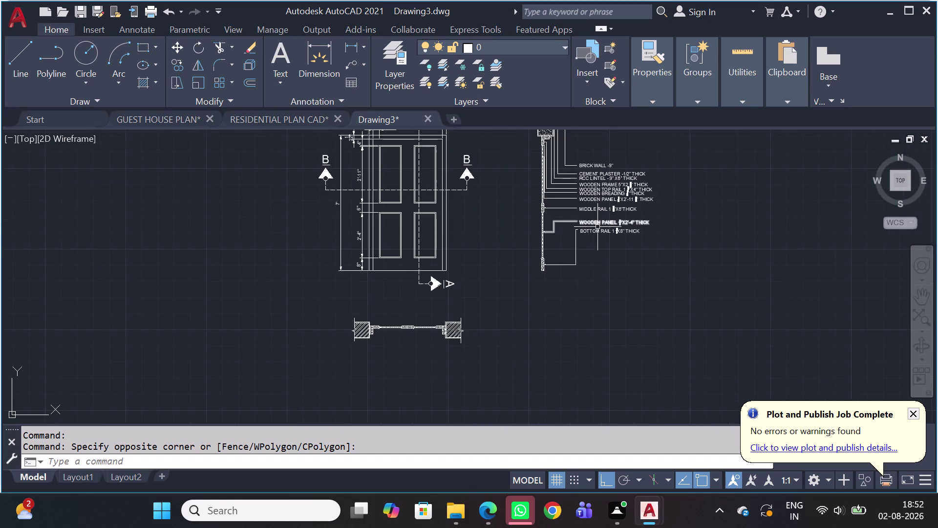
scroll(up, 3)
scroll(down, 3)
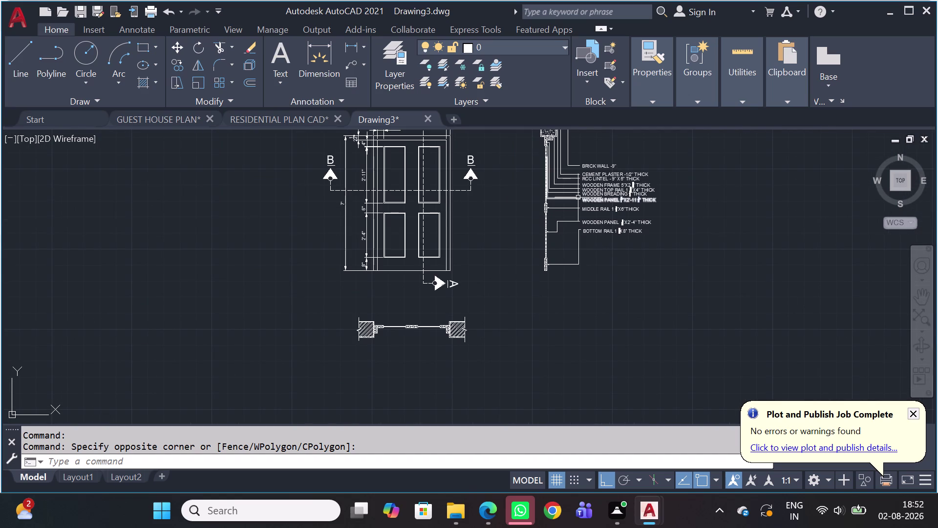
key(l)
key(space)
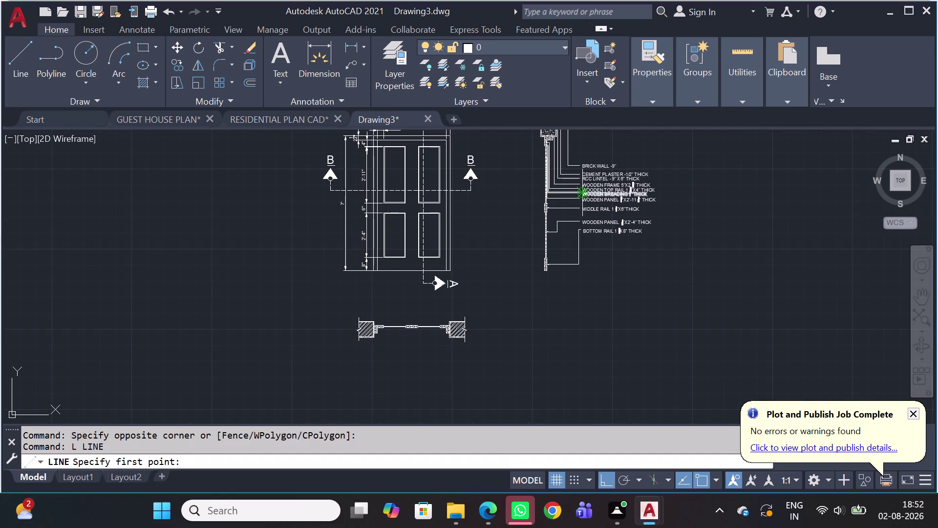
scroll(up, 3)
scroll(up, 3)
middle_drag(552, 158, 559, 214)
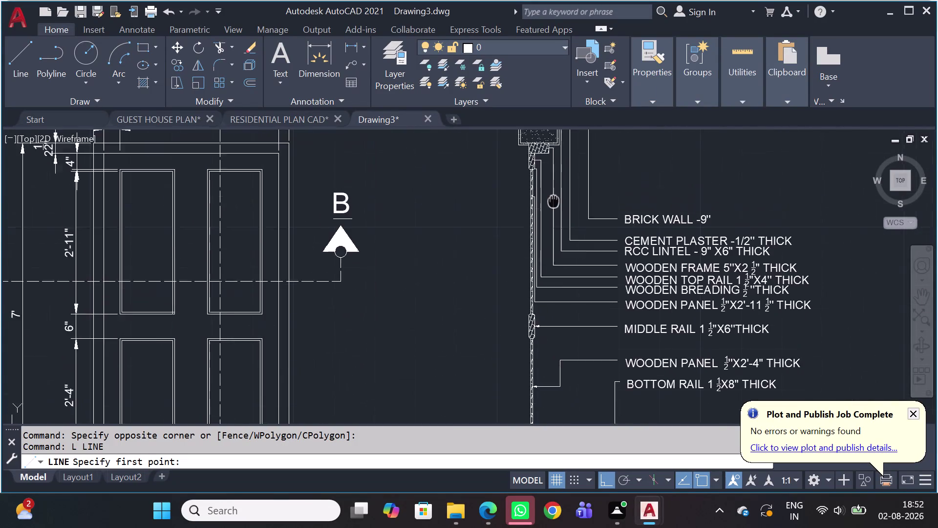
middle_drag(559, 214, 604, 267)
scroll(up, 3)
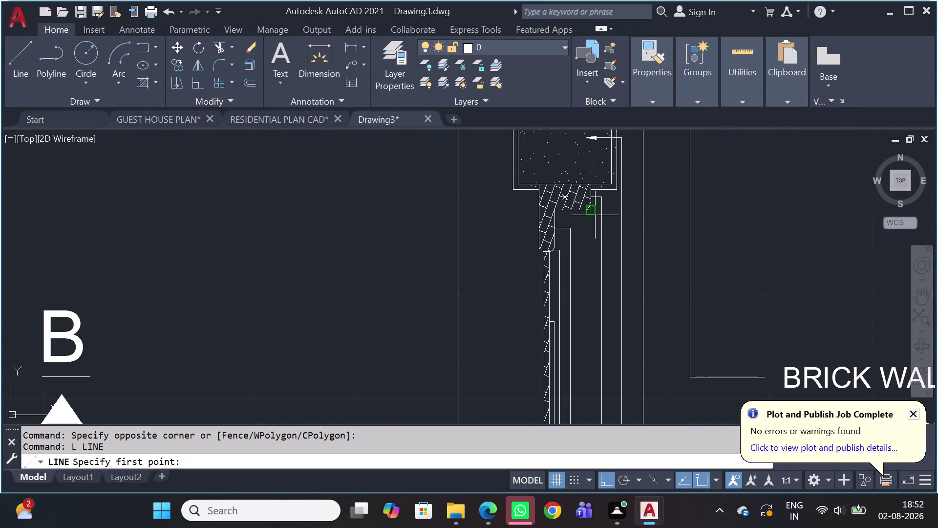